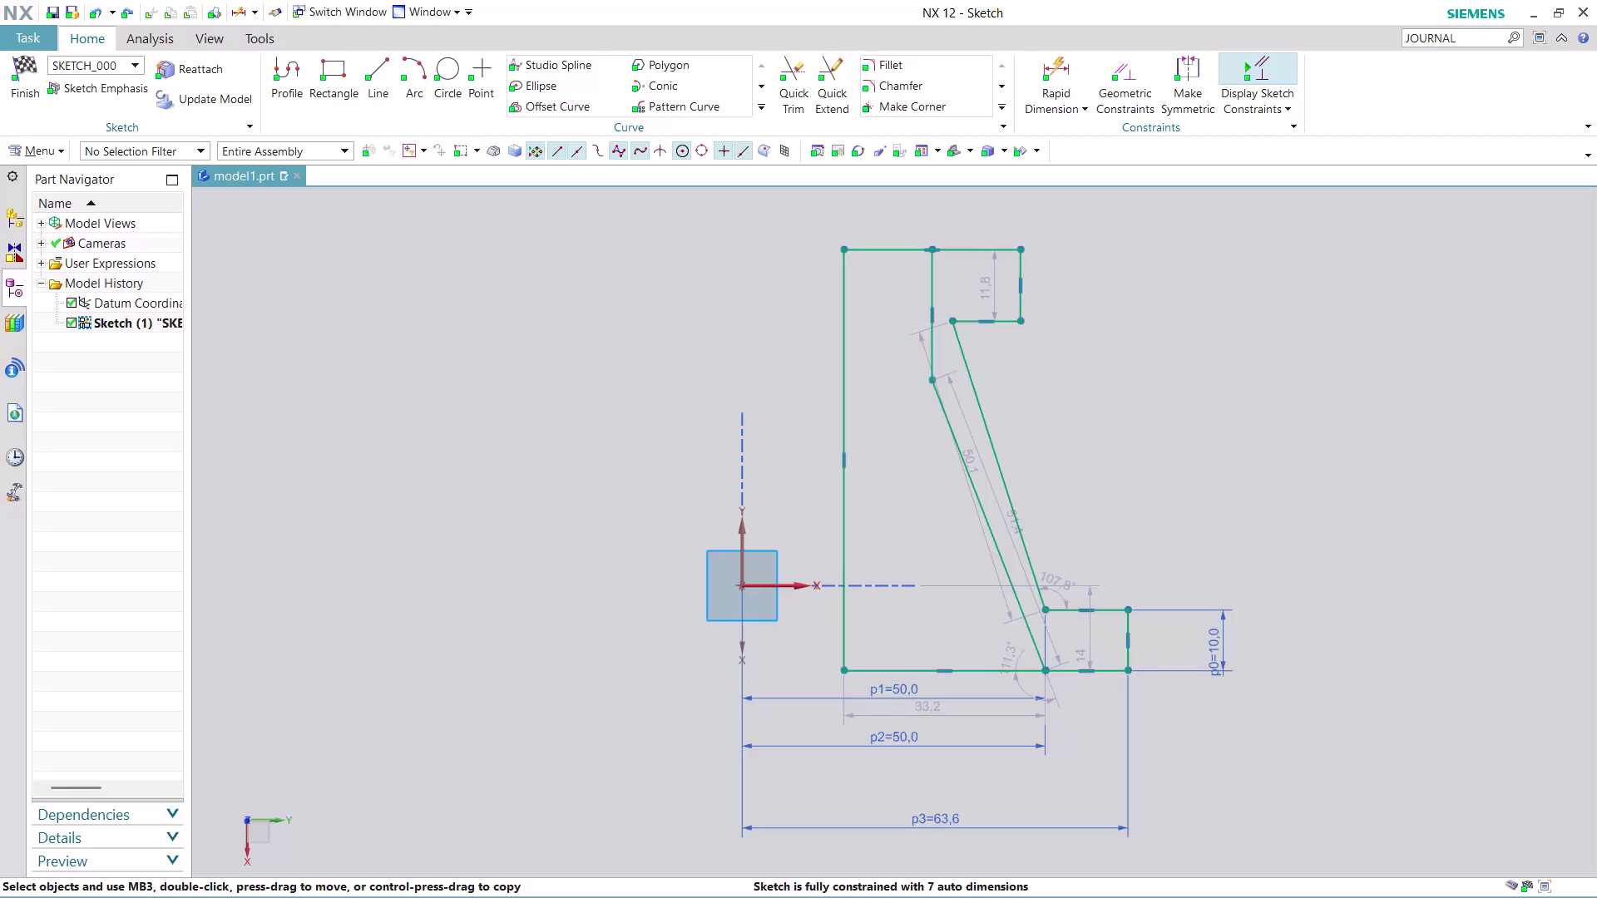
Box-select every profile curve and dimension, delete them, and dismiss the deletion warning.
drag(655, 245, 737, 328)
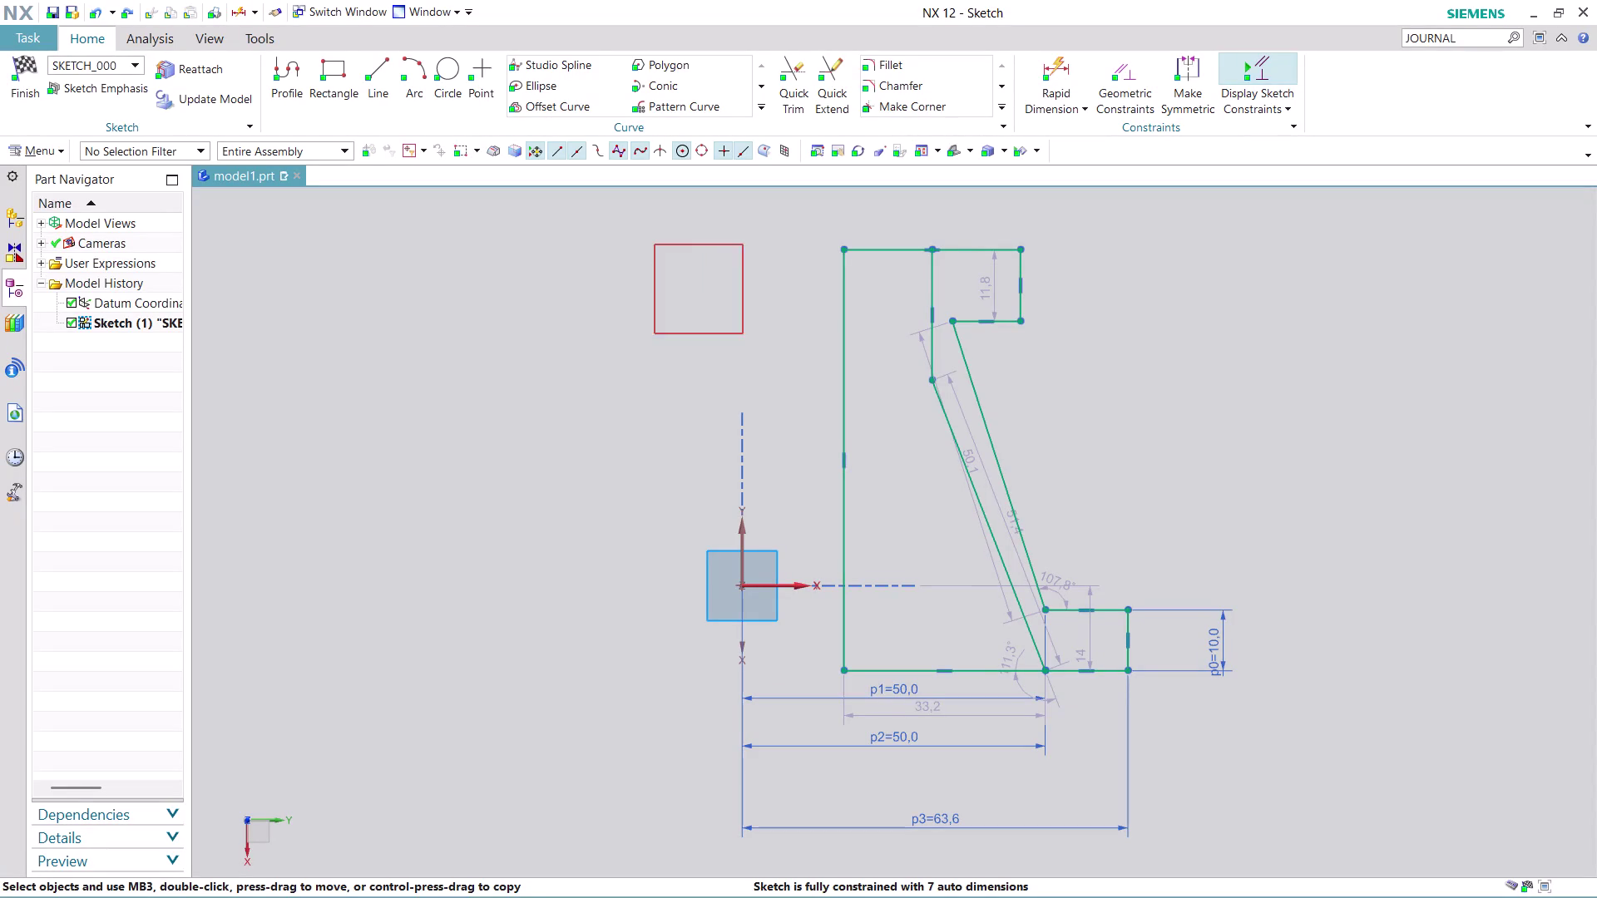
drag(737, 327, 1296, 897)
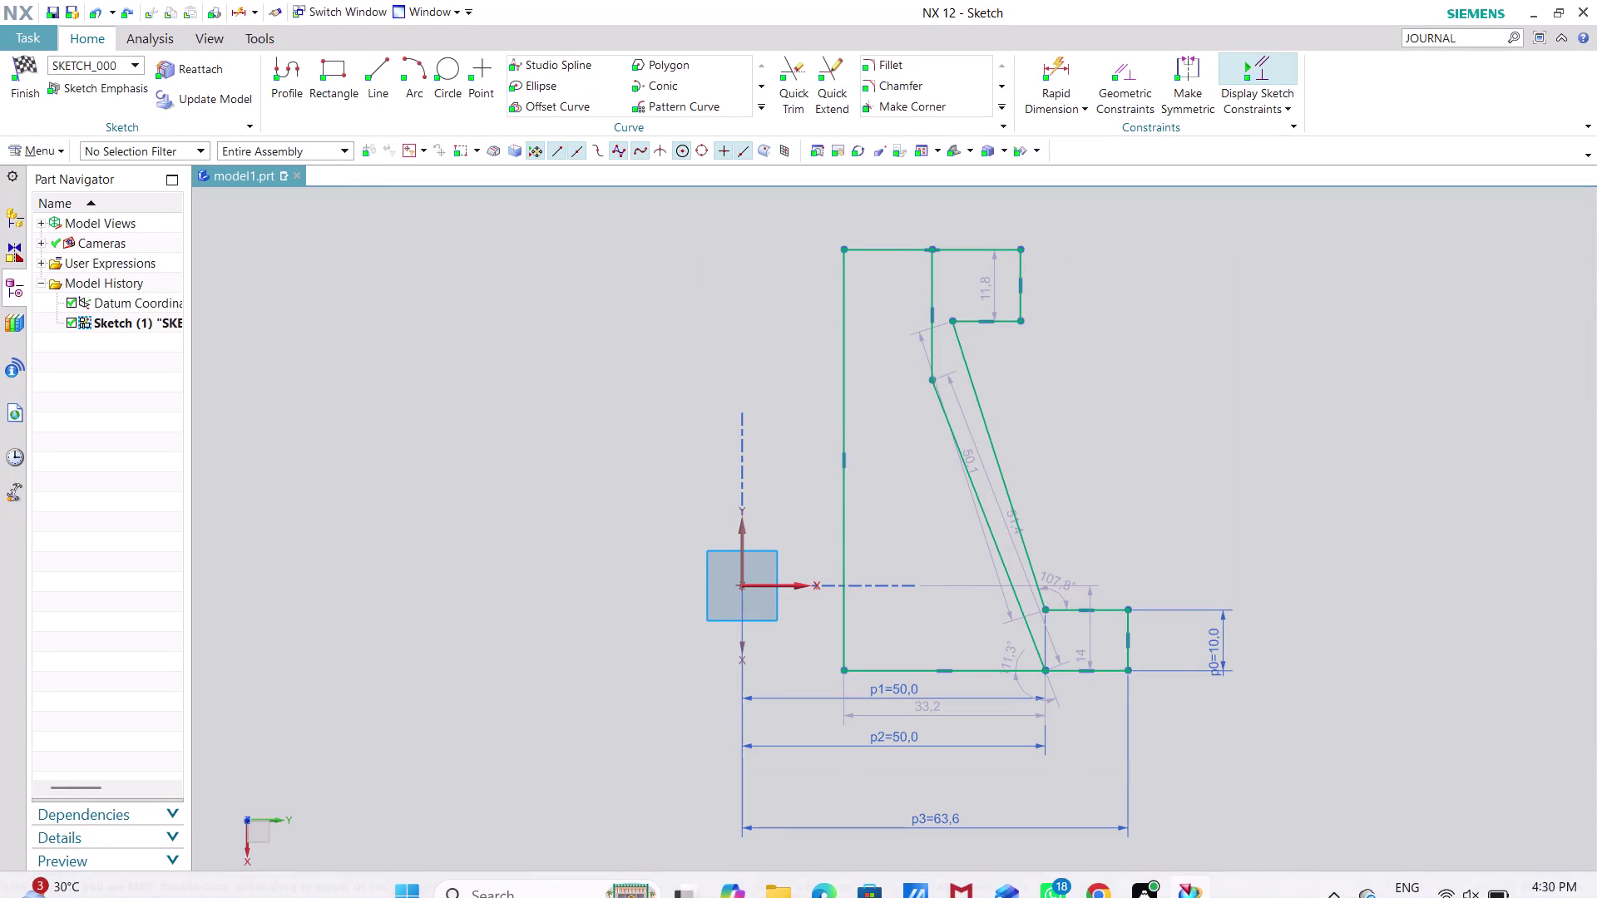
drag(614, 279, 1239, 891)
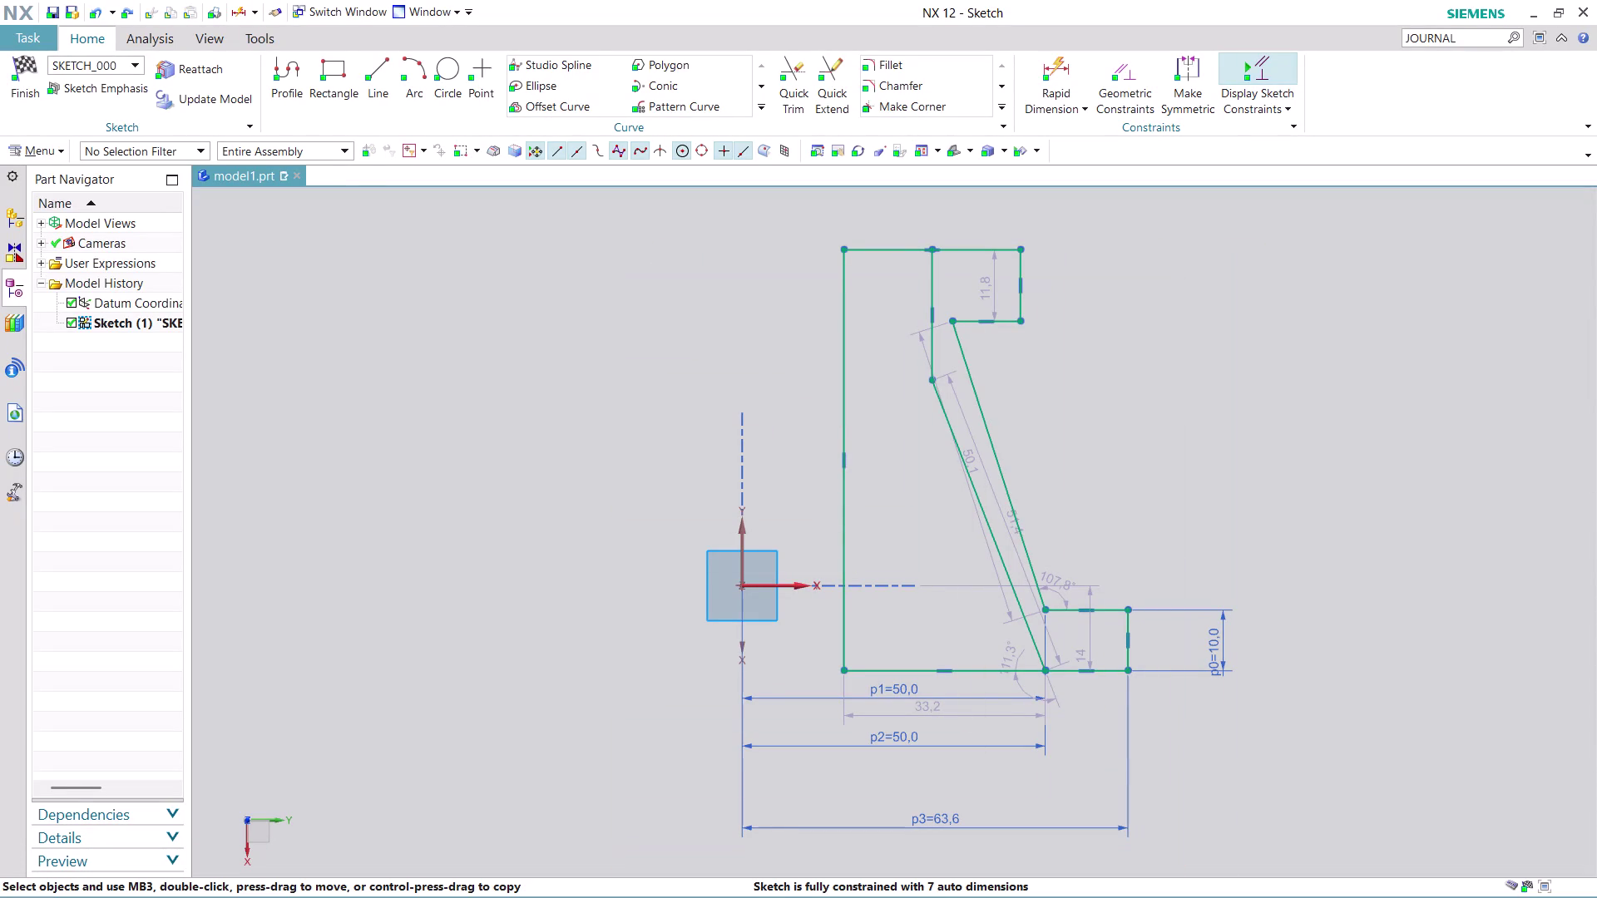
drag(1270, 245, 568, 868)
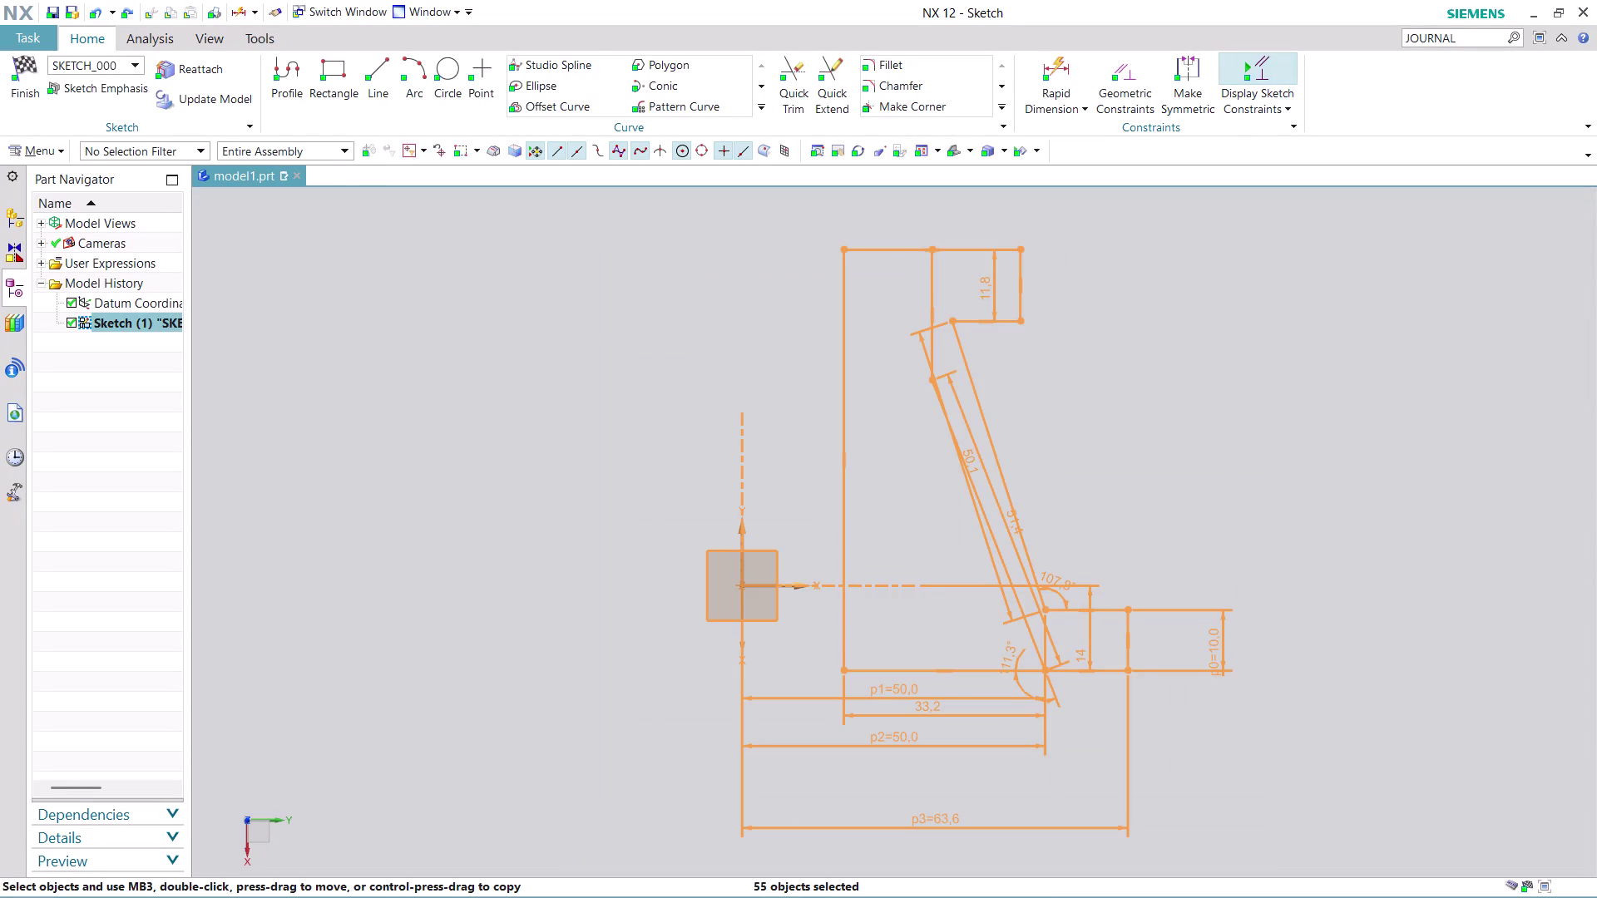
key(Delete)
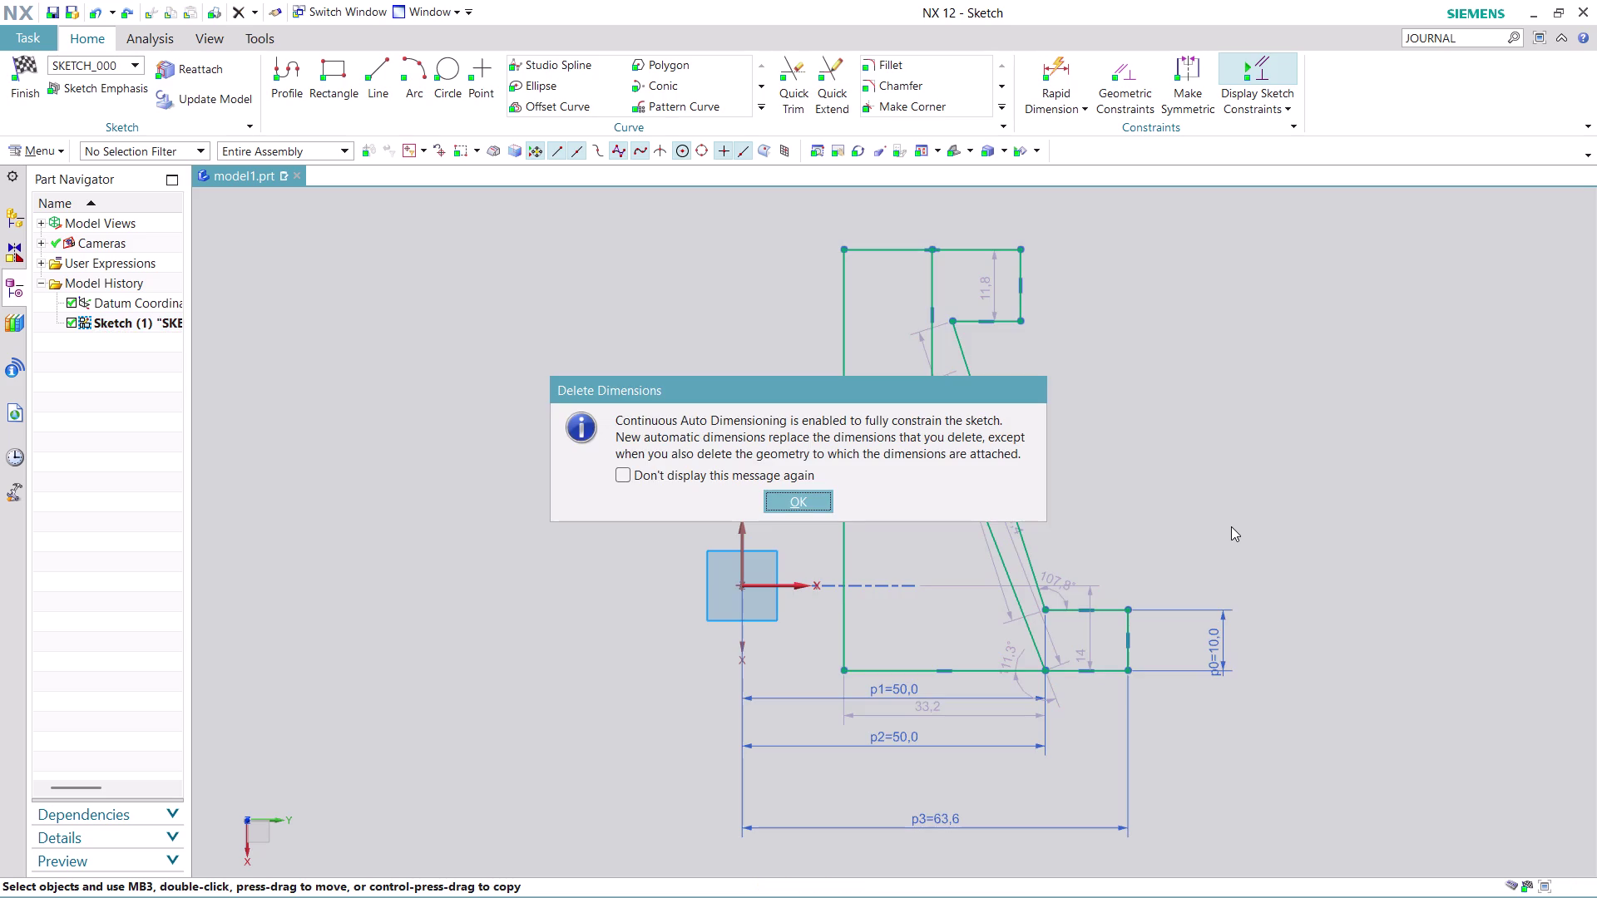
key(Escape)
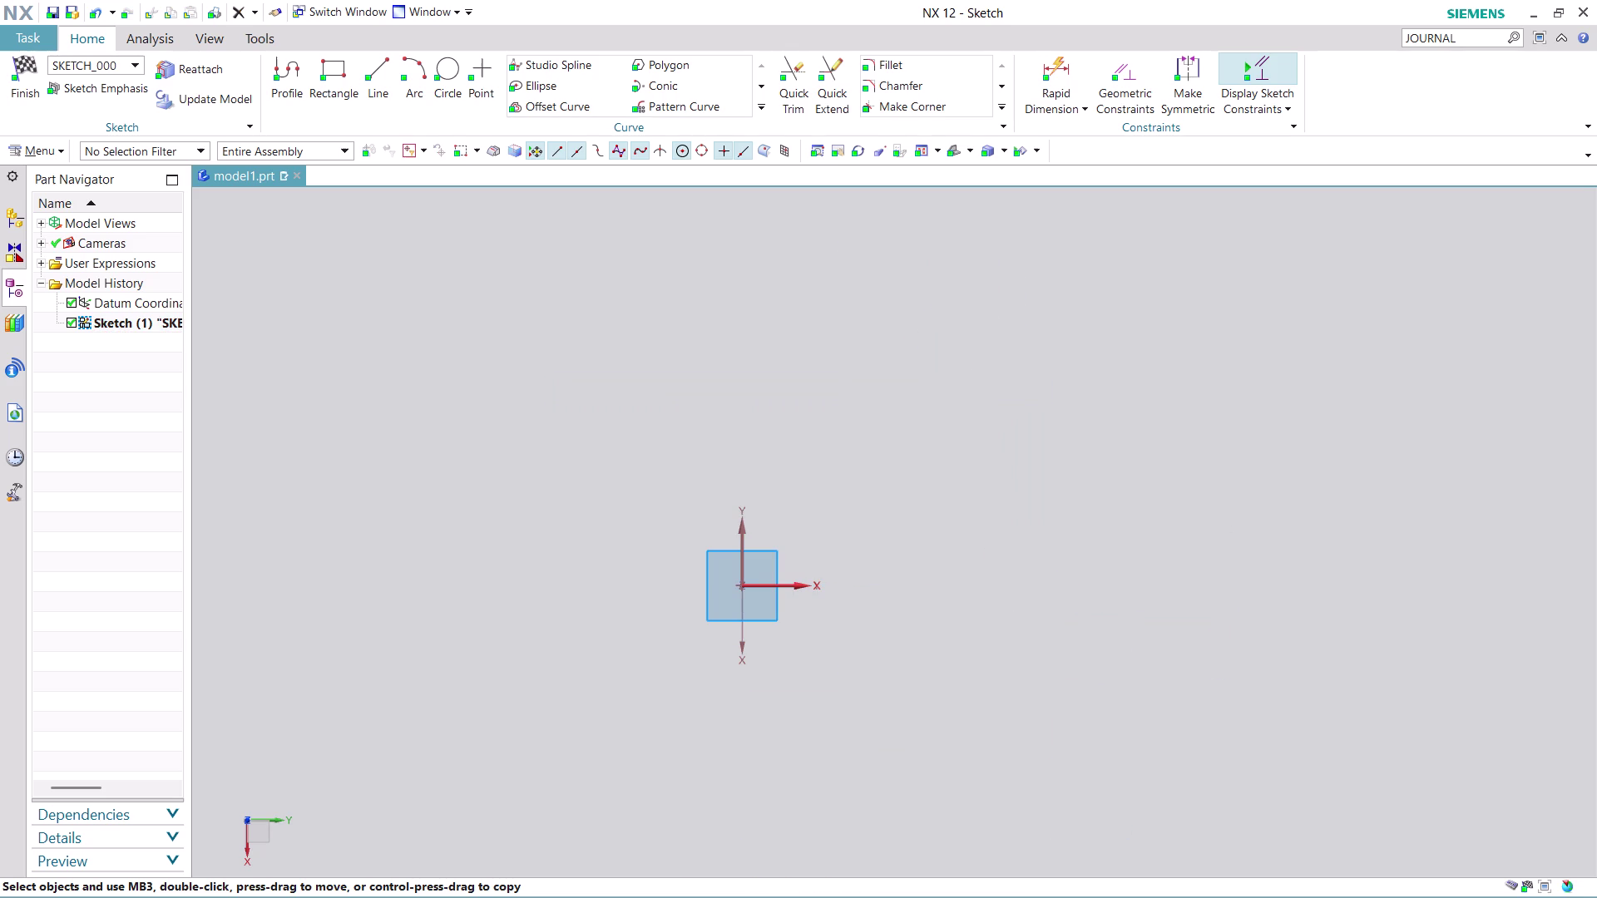
key(Escape)
scroll(down, 3)
Activate the Profile line tool from the Curve group.
scroll(up, 3)
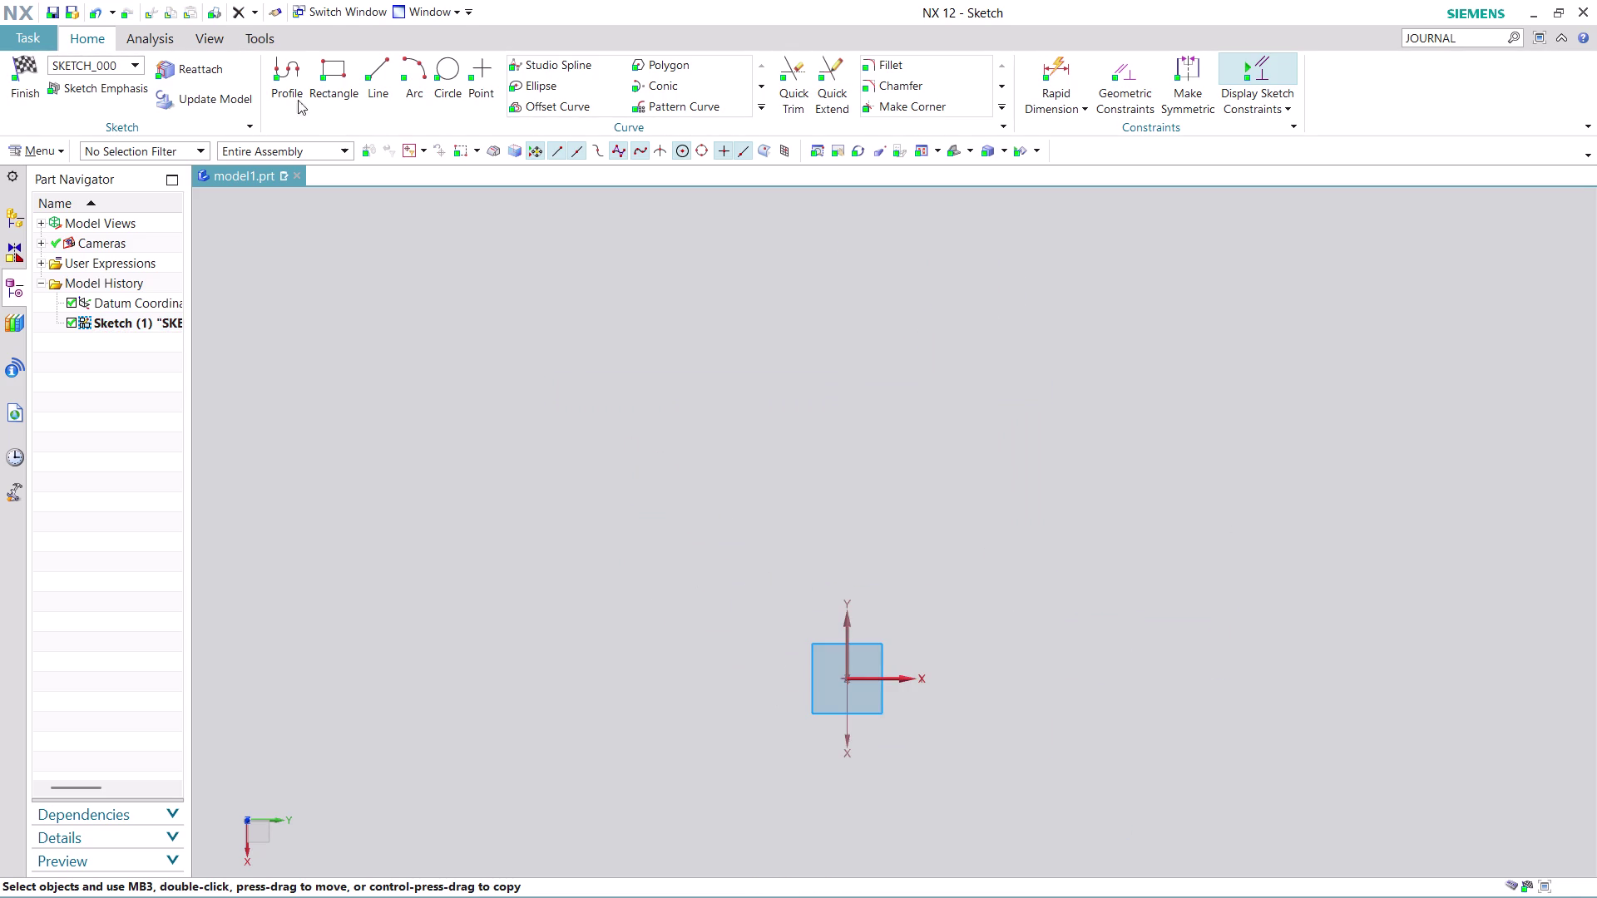
click(279, 82)
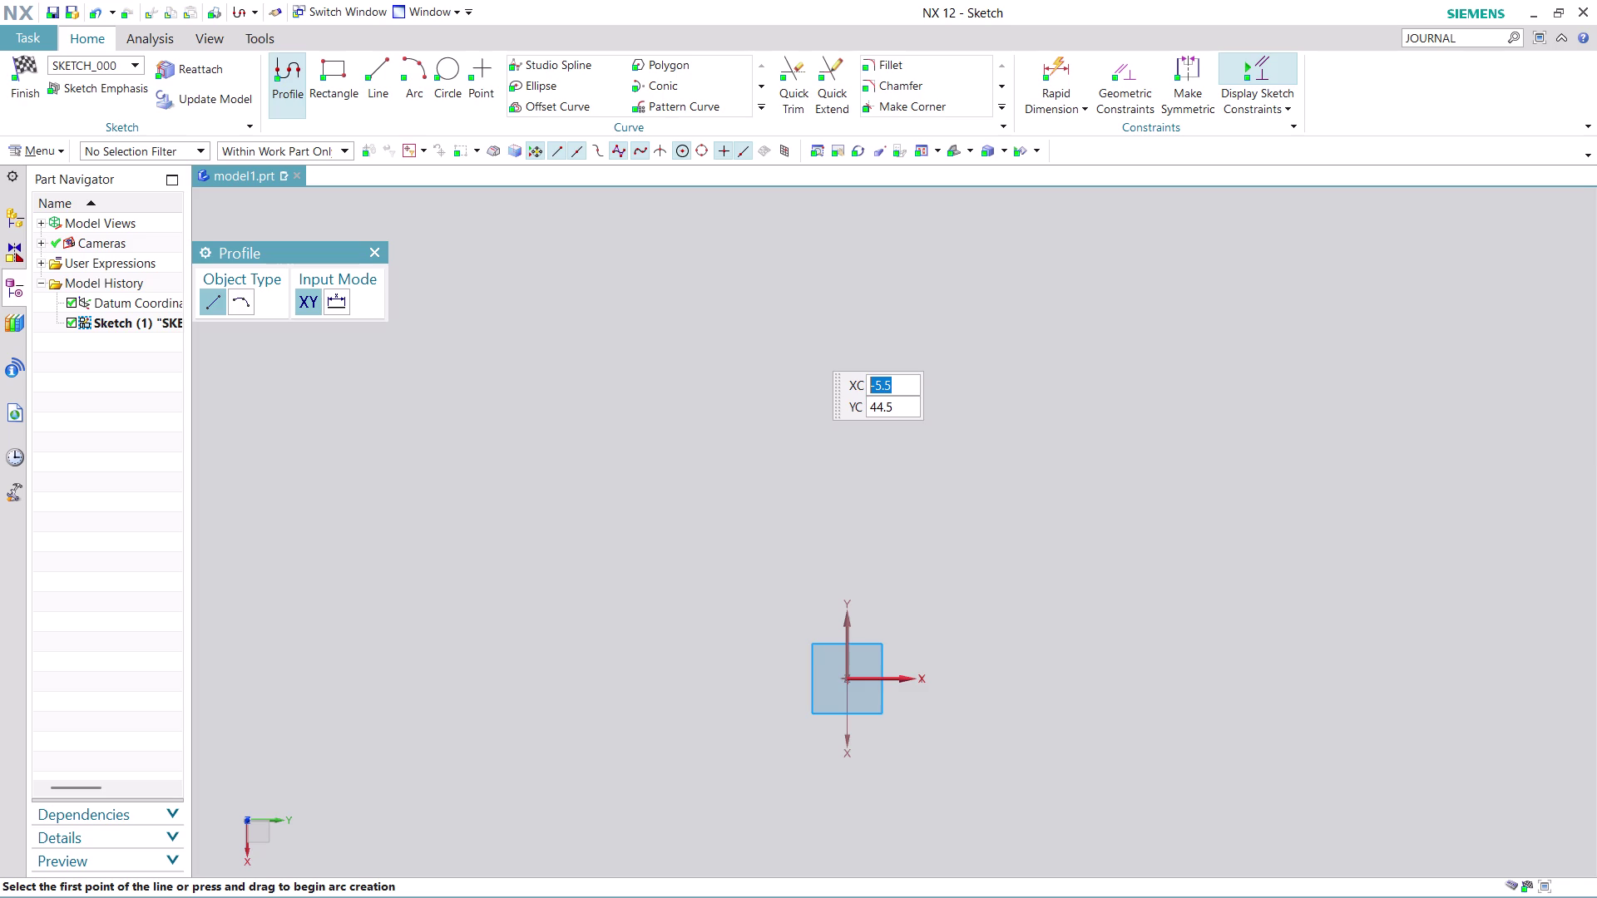
Draw the 10.5 top line, 13 drop, 5.2 leftward line and 26 slanted wall.
click(875, 353)
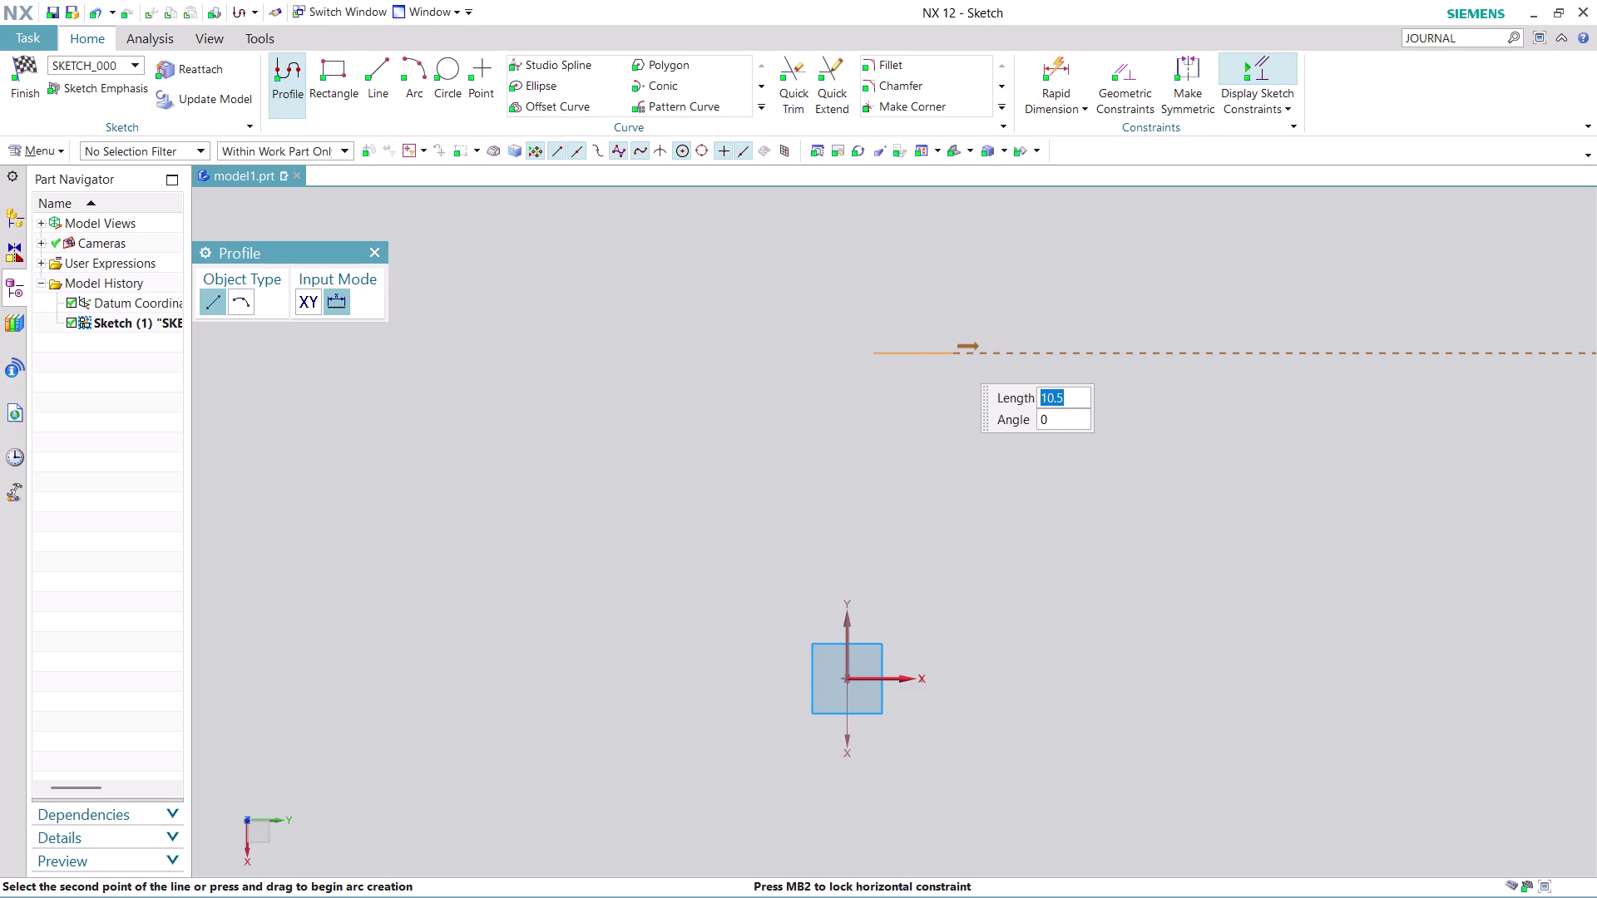
click(953, 356)
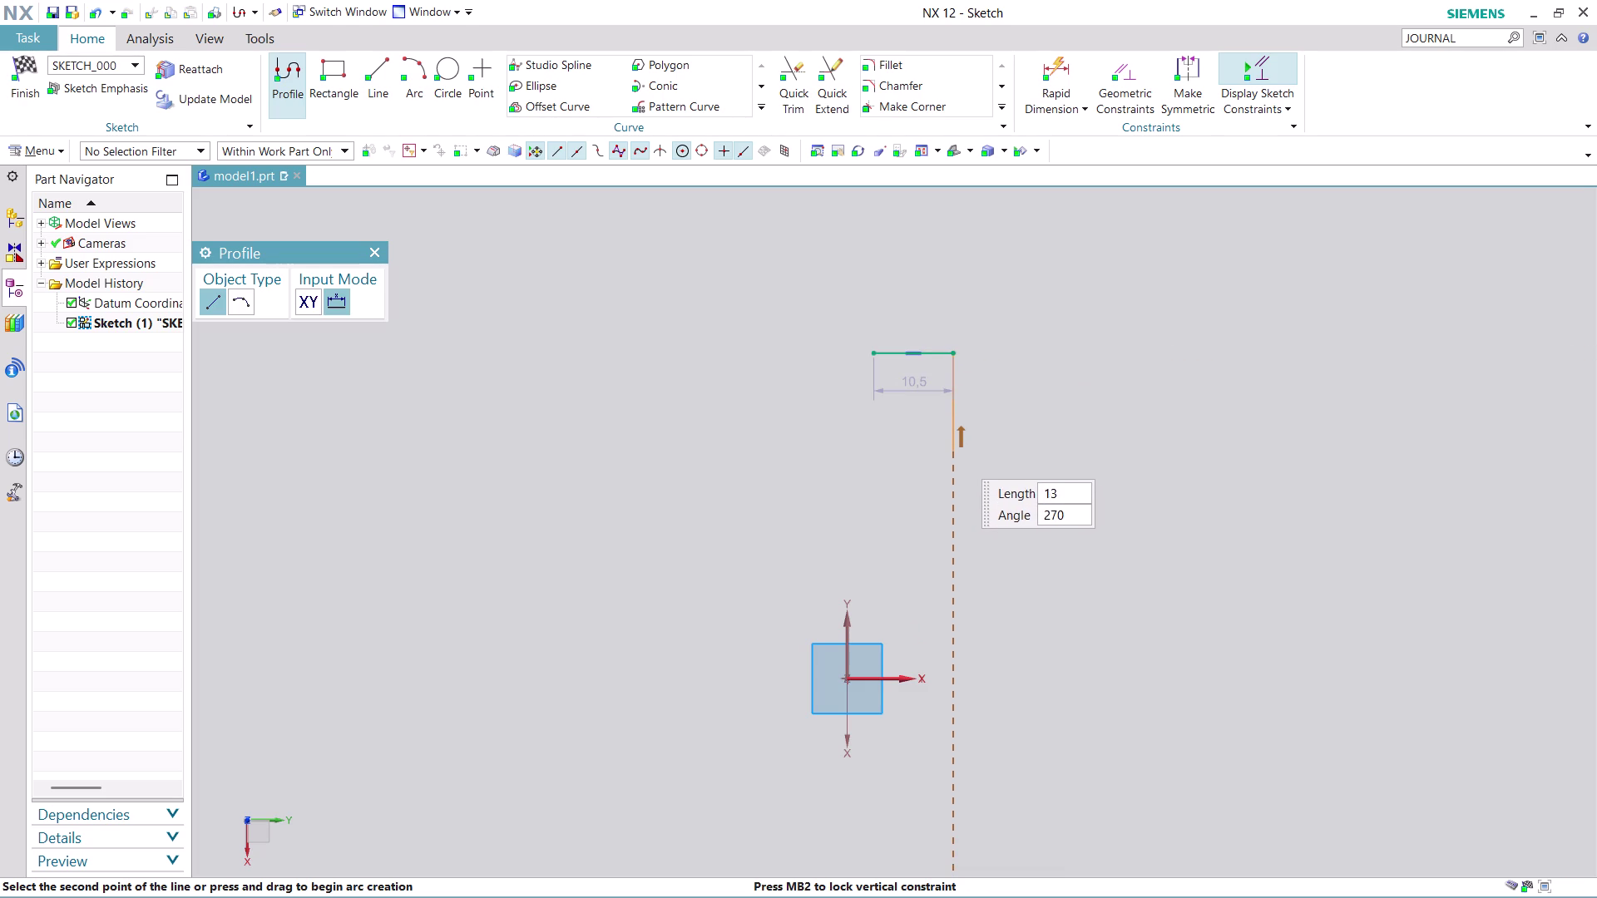
click(954, 452)
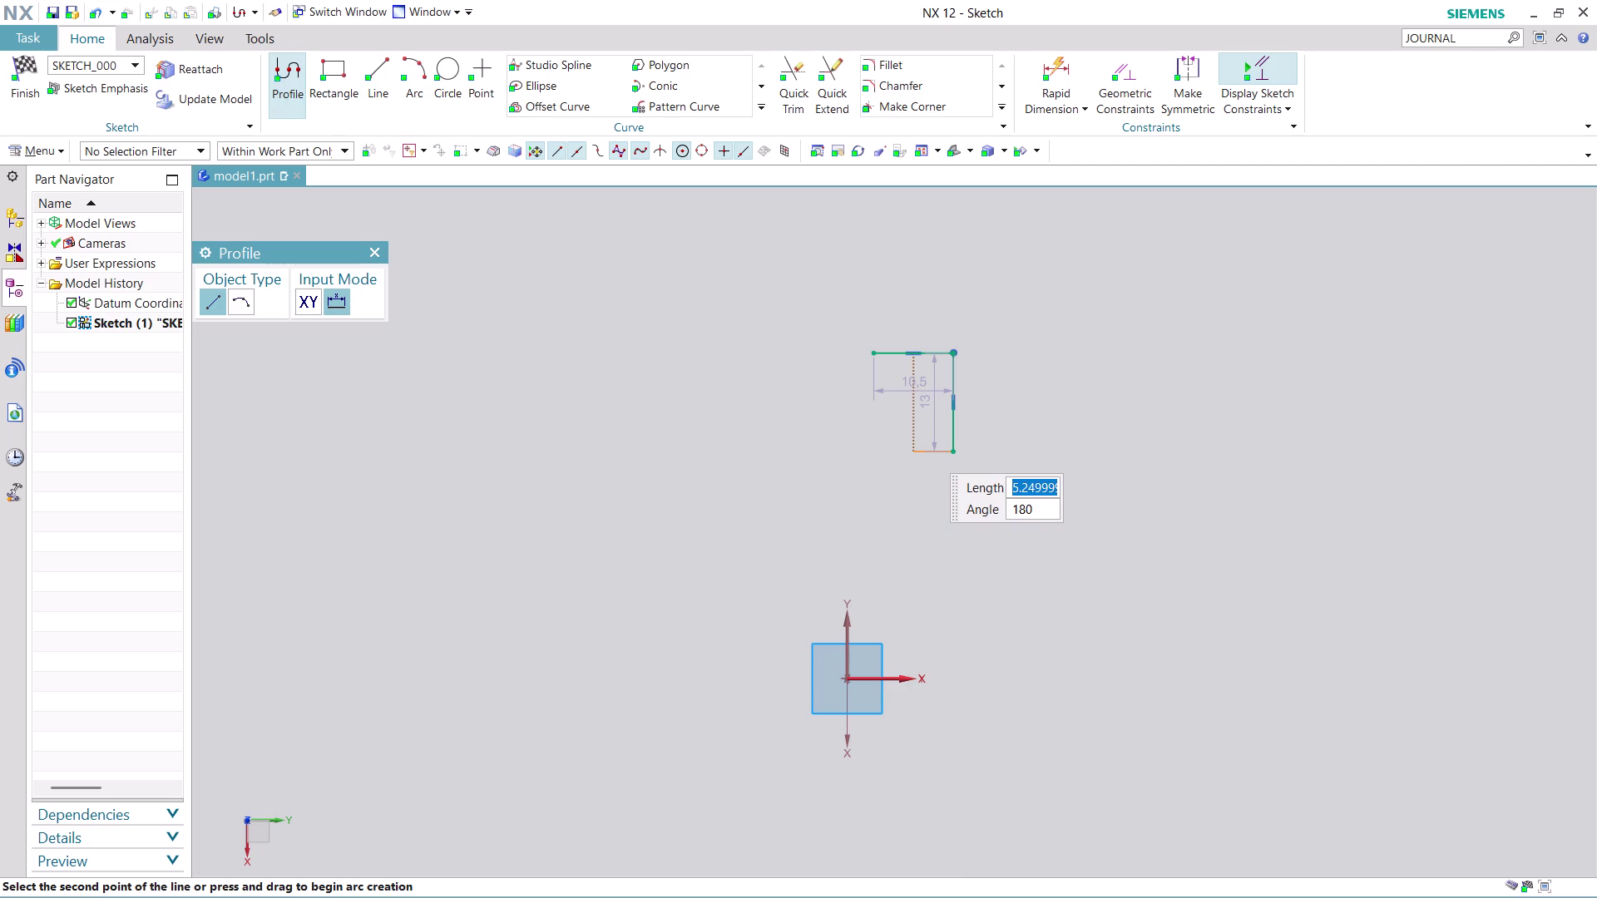
click(922, 446)
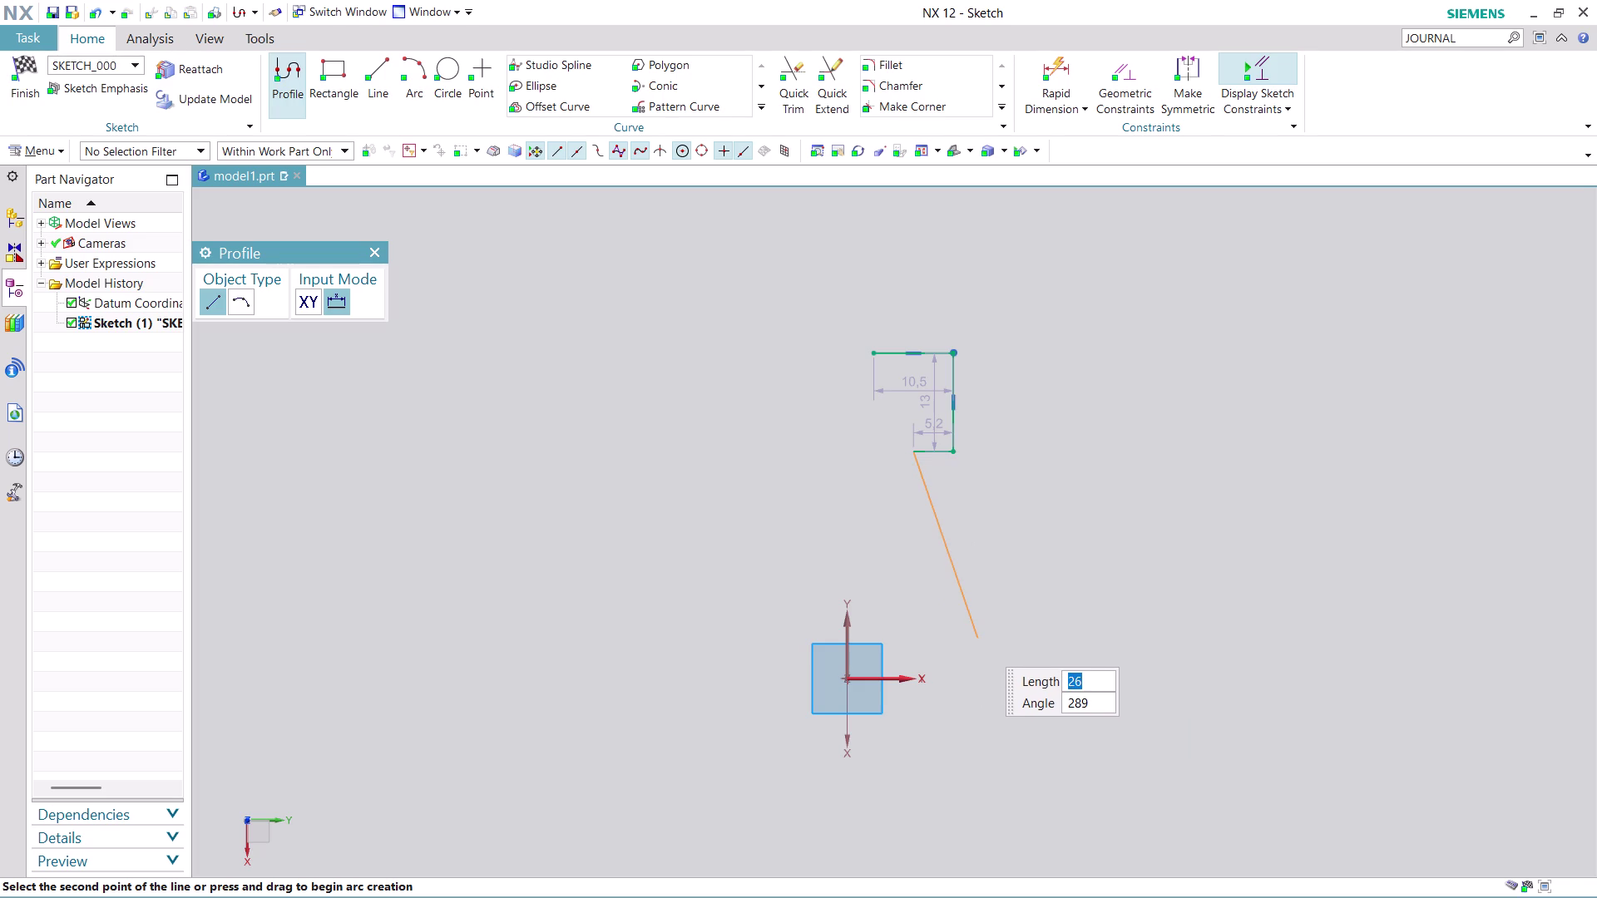
click(978, 640)
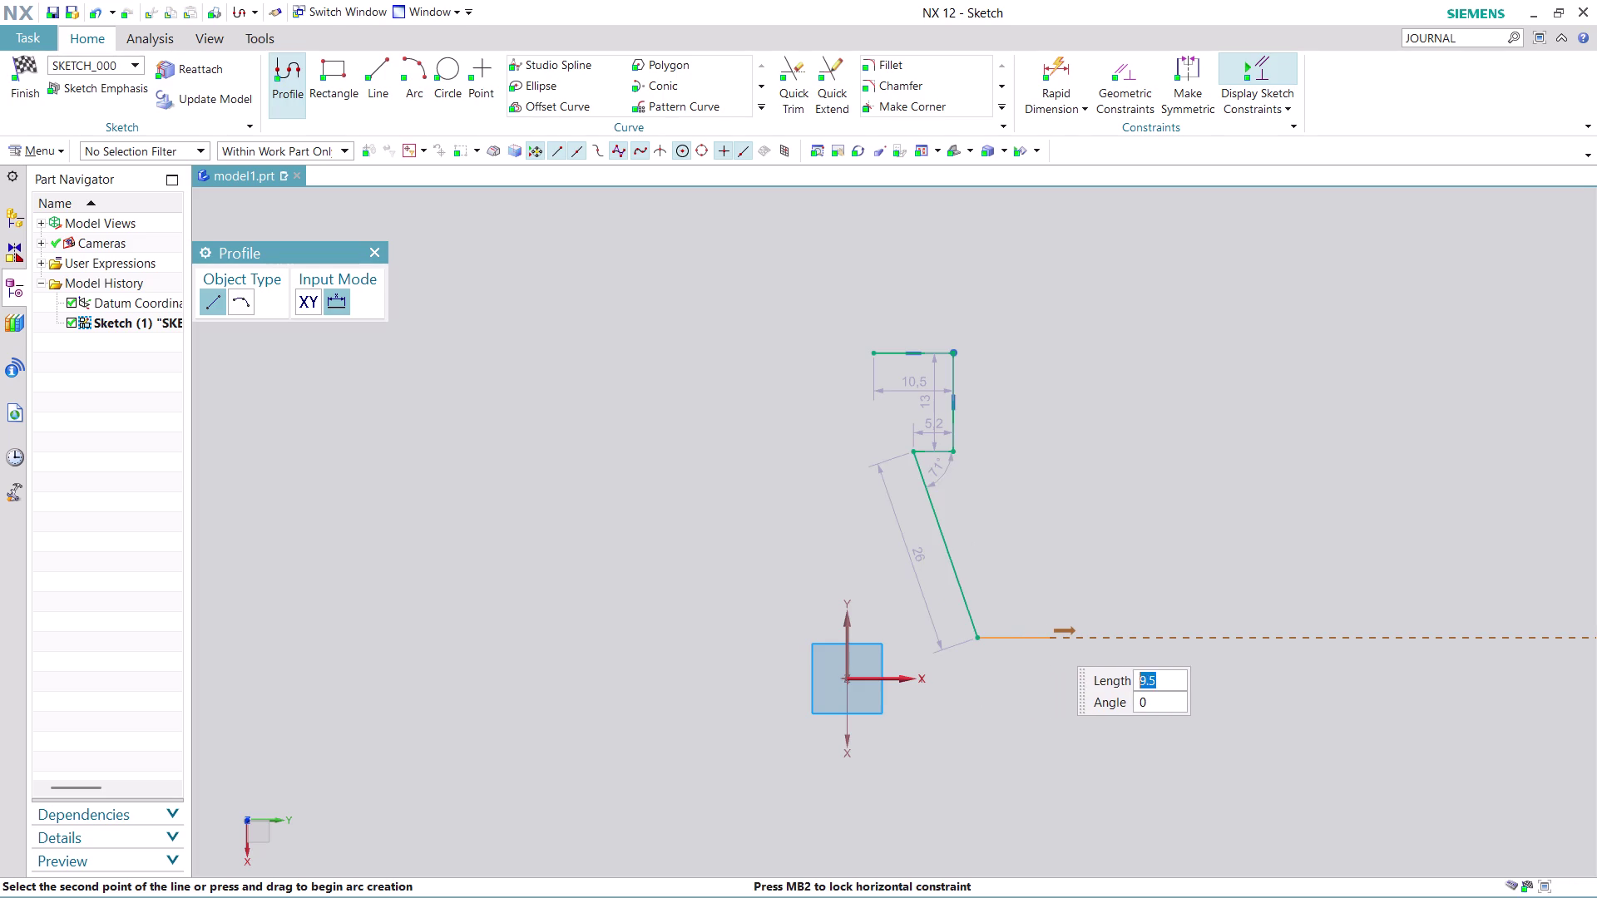
Add the lower step lines: 7 right, short down, back left, up, then left.
click(1030, 640)
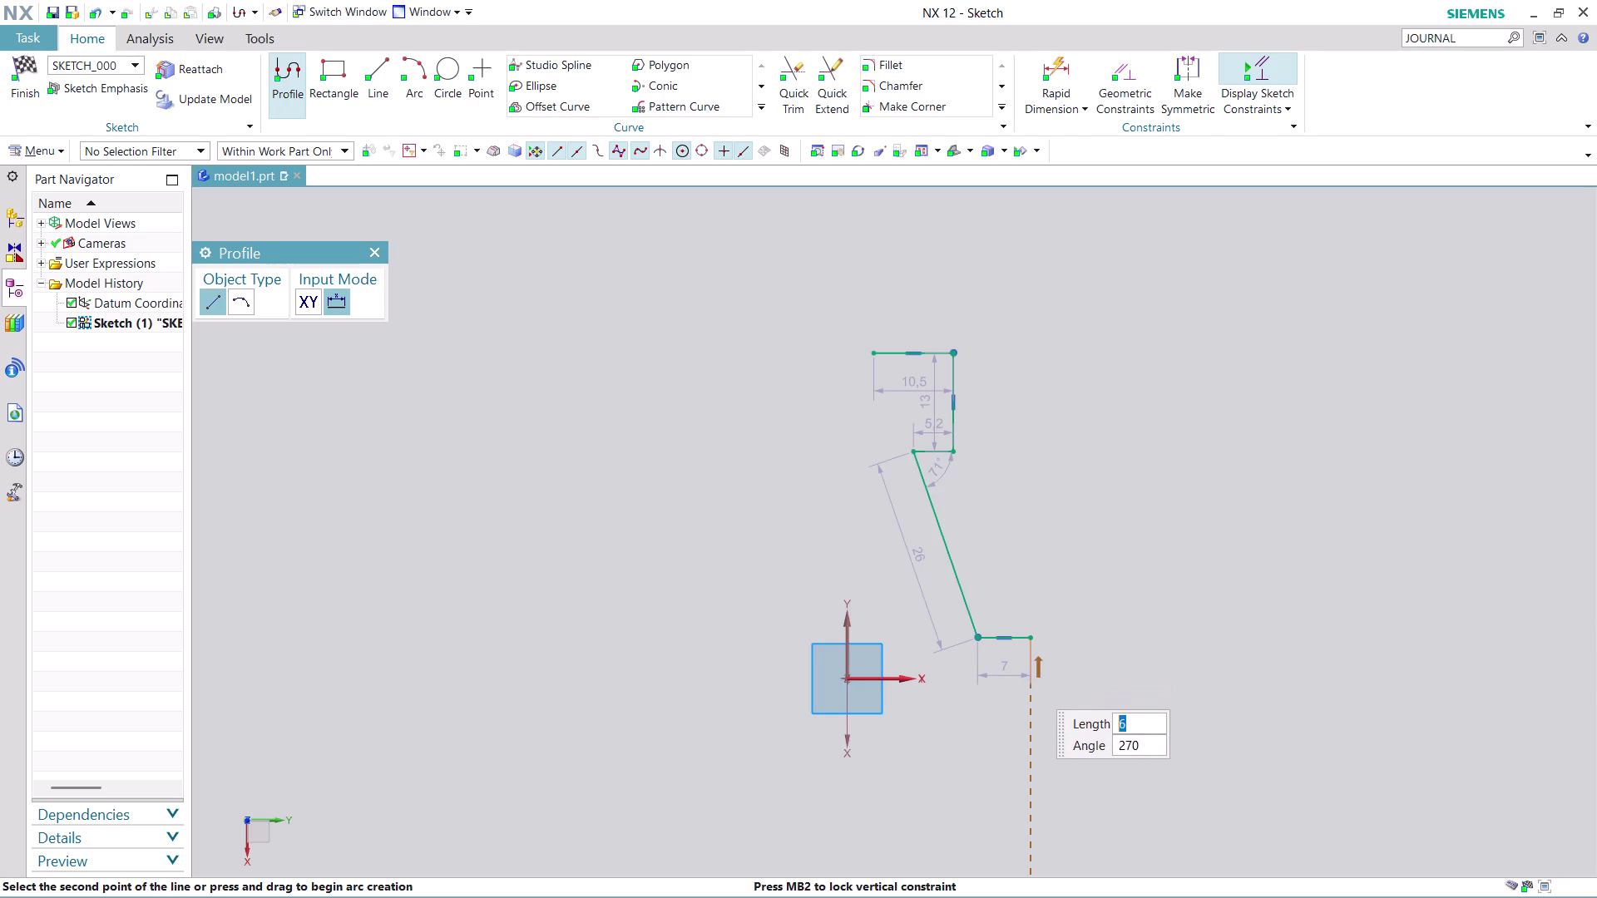
click(1029, 682)
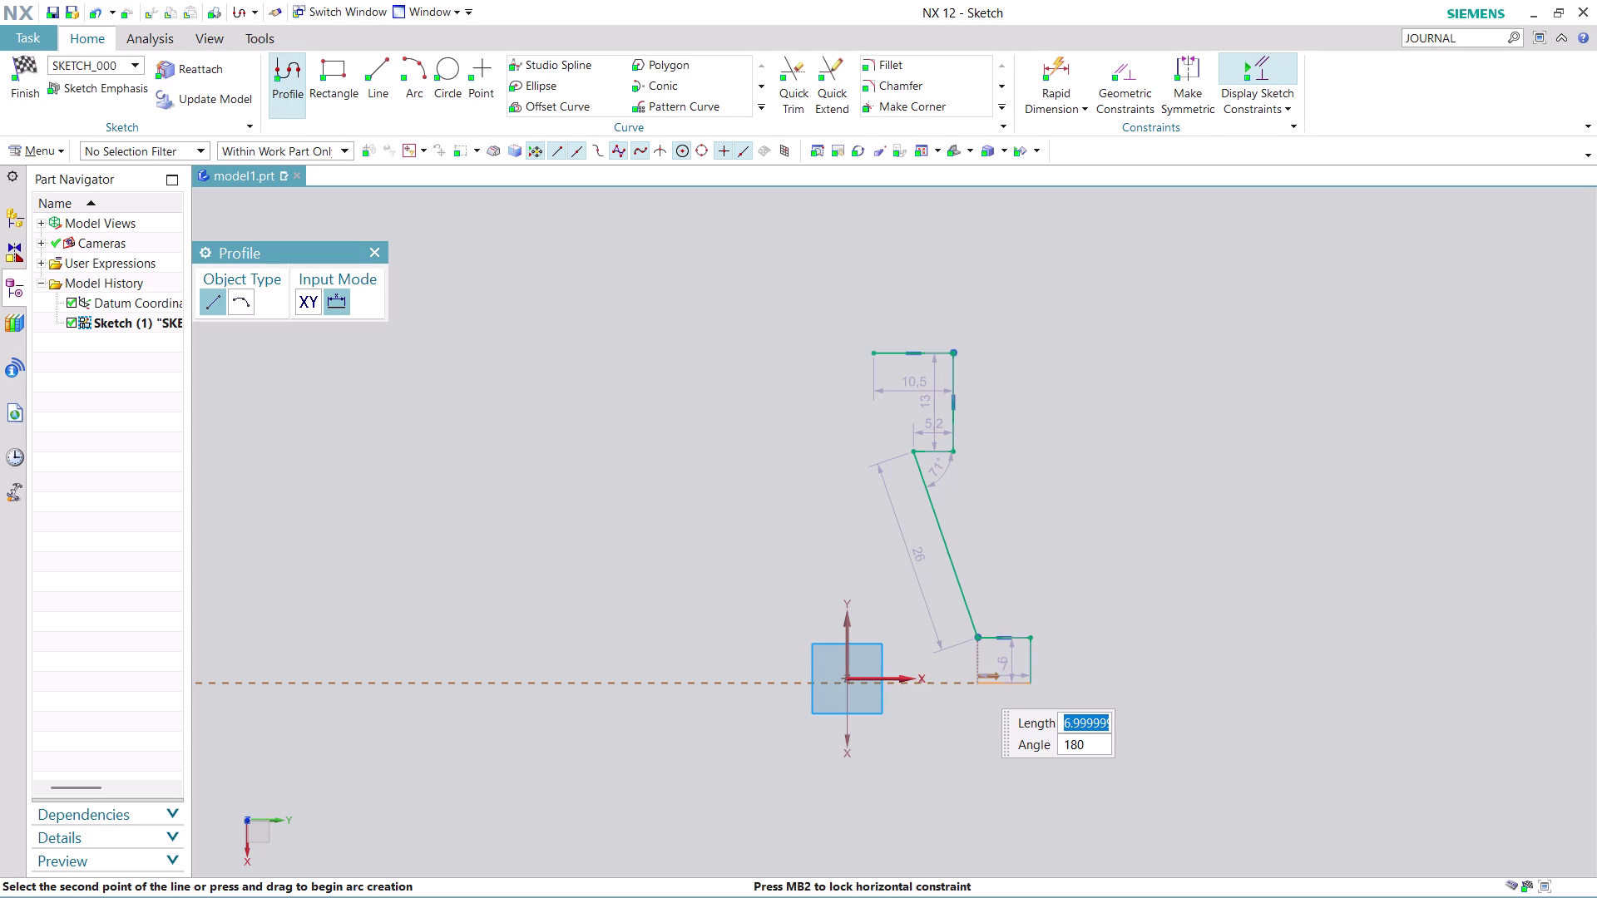
click(974, 681)
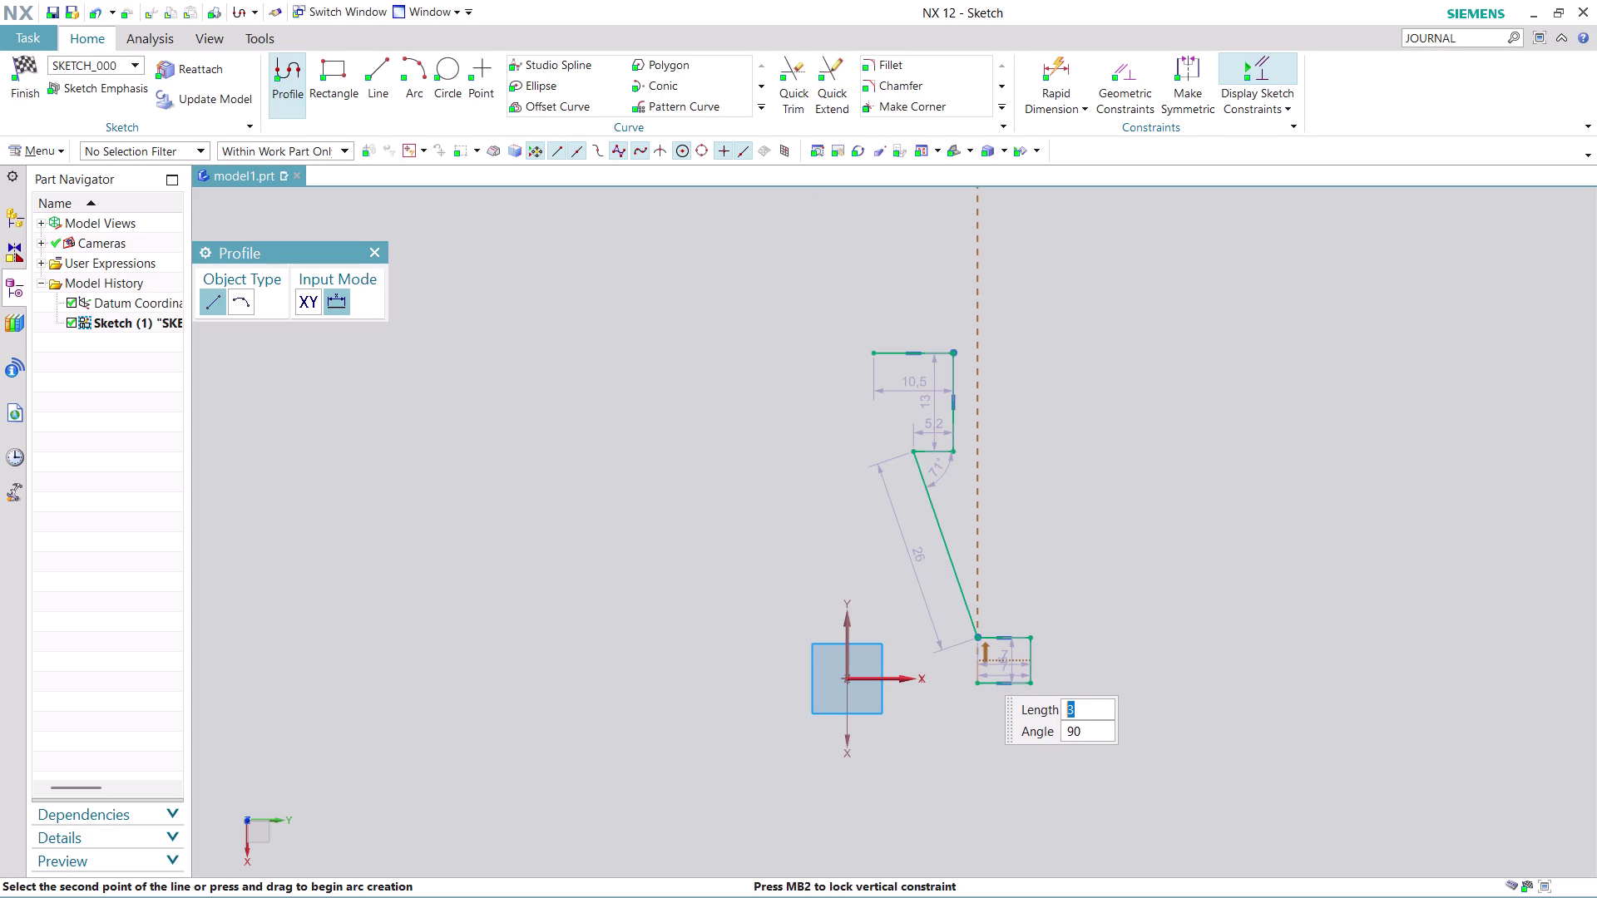
click(978, 668)
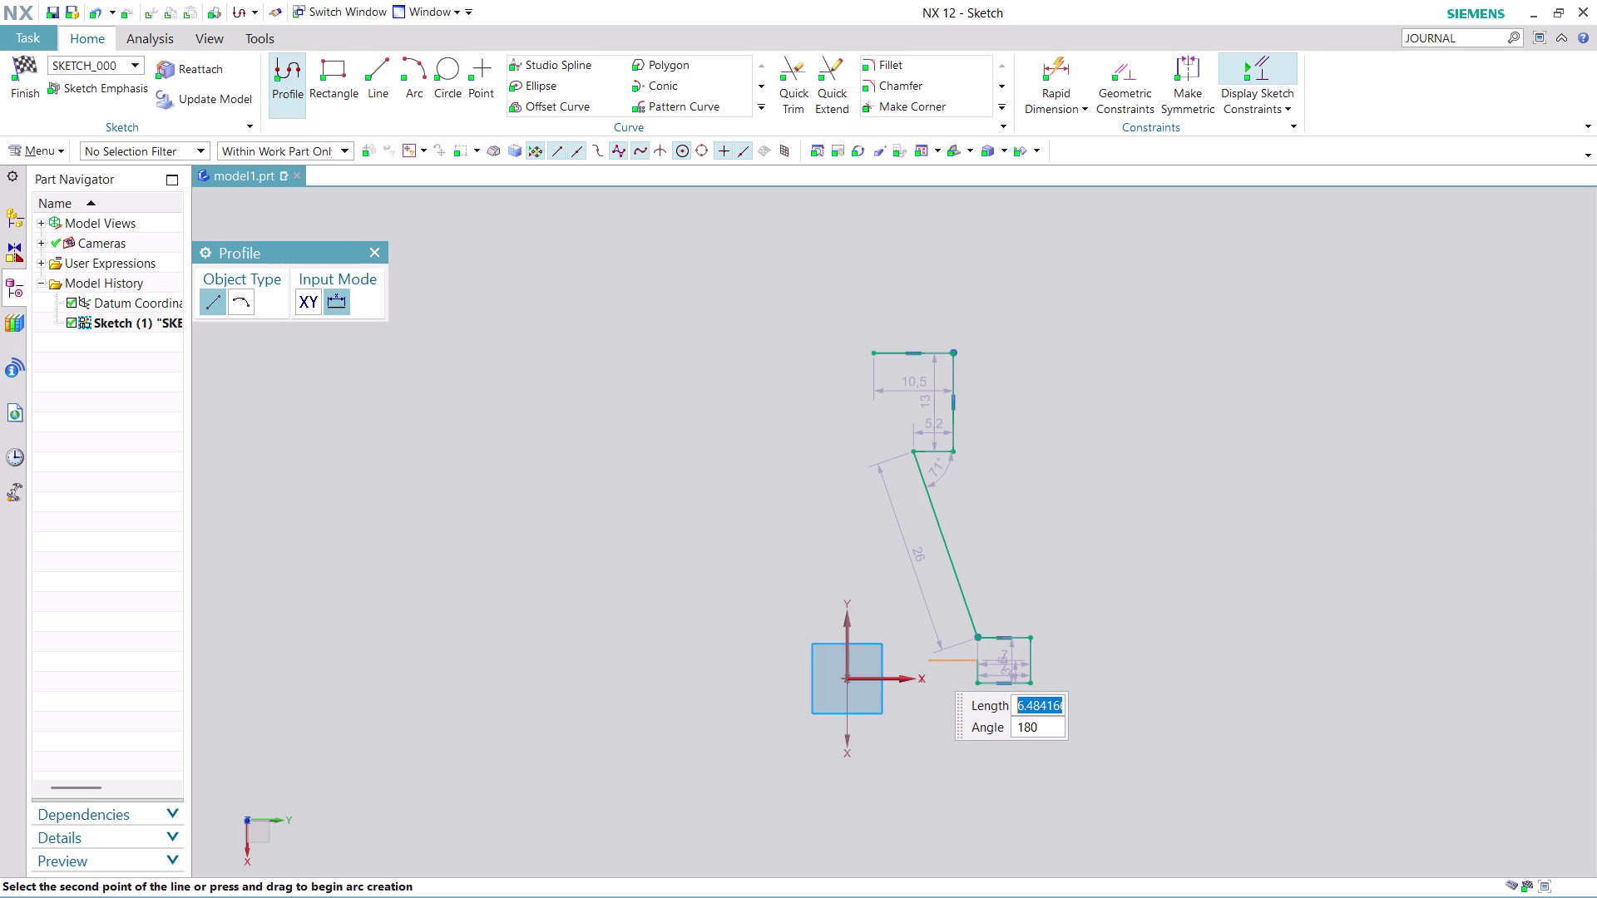
click(927, 664)
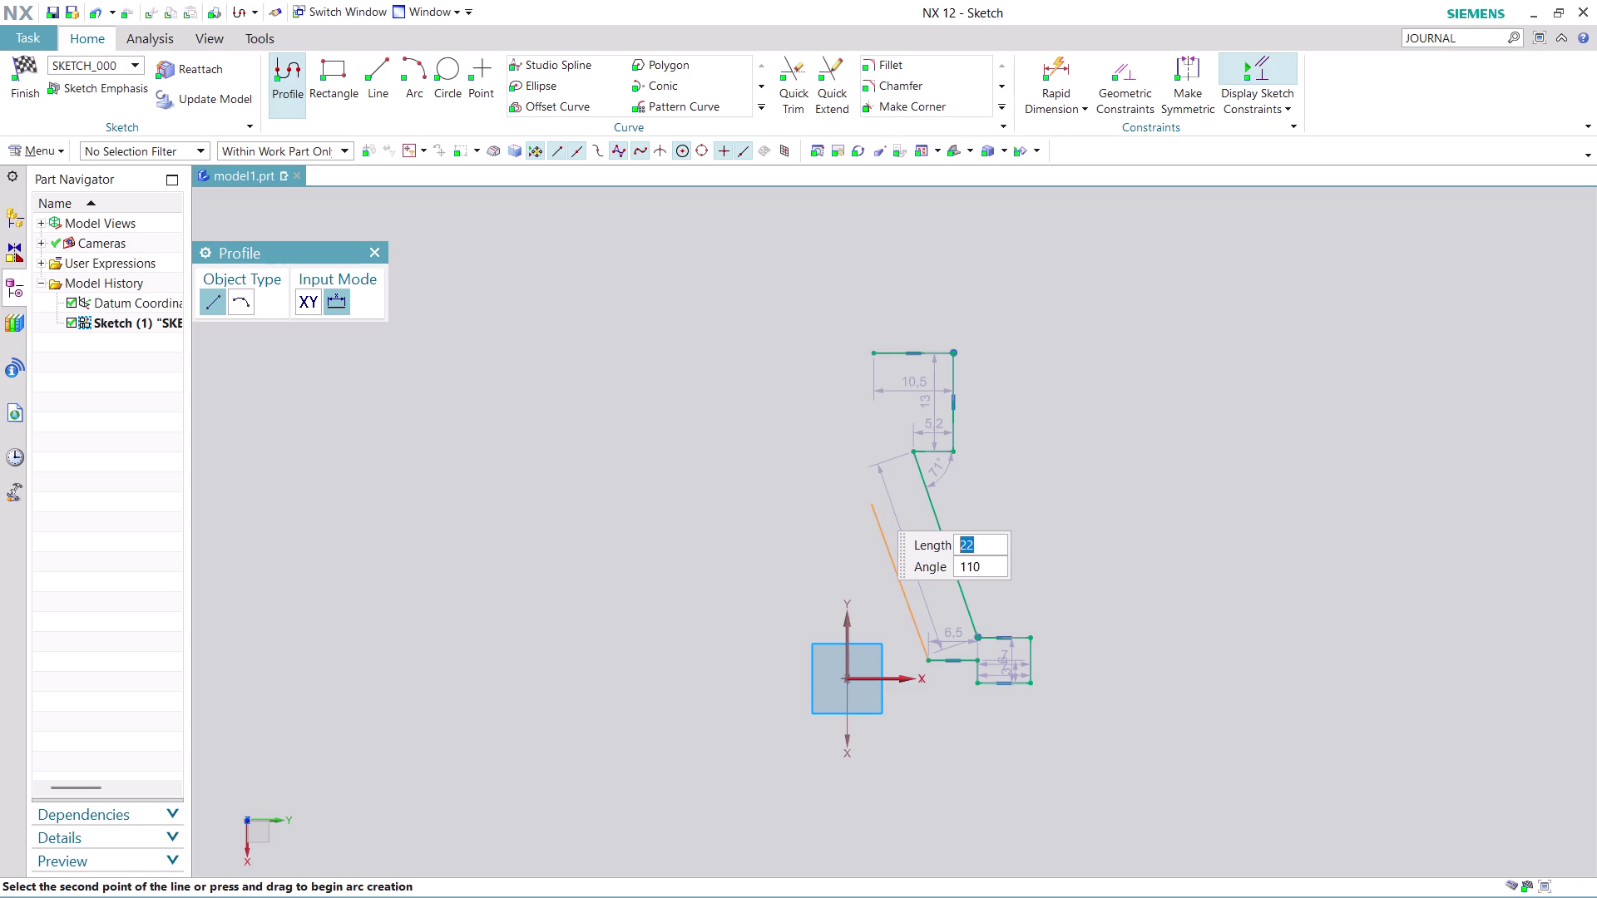
Add the 22-long inner line at 110° and vertical top line, then exit Profile.
click(870, 503)
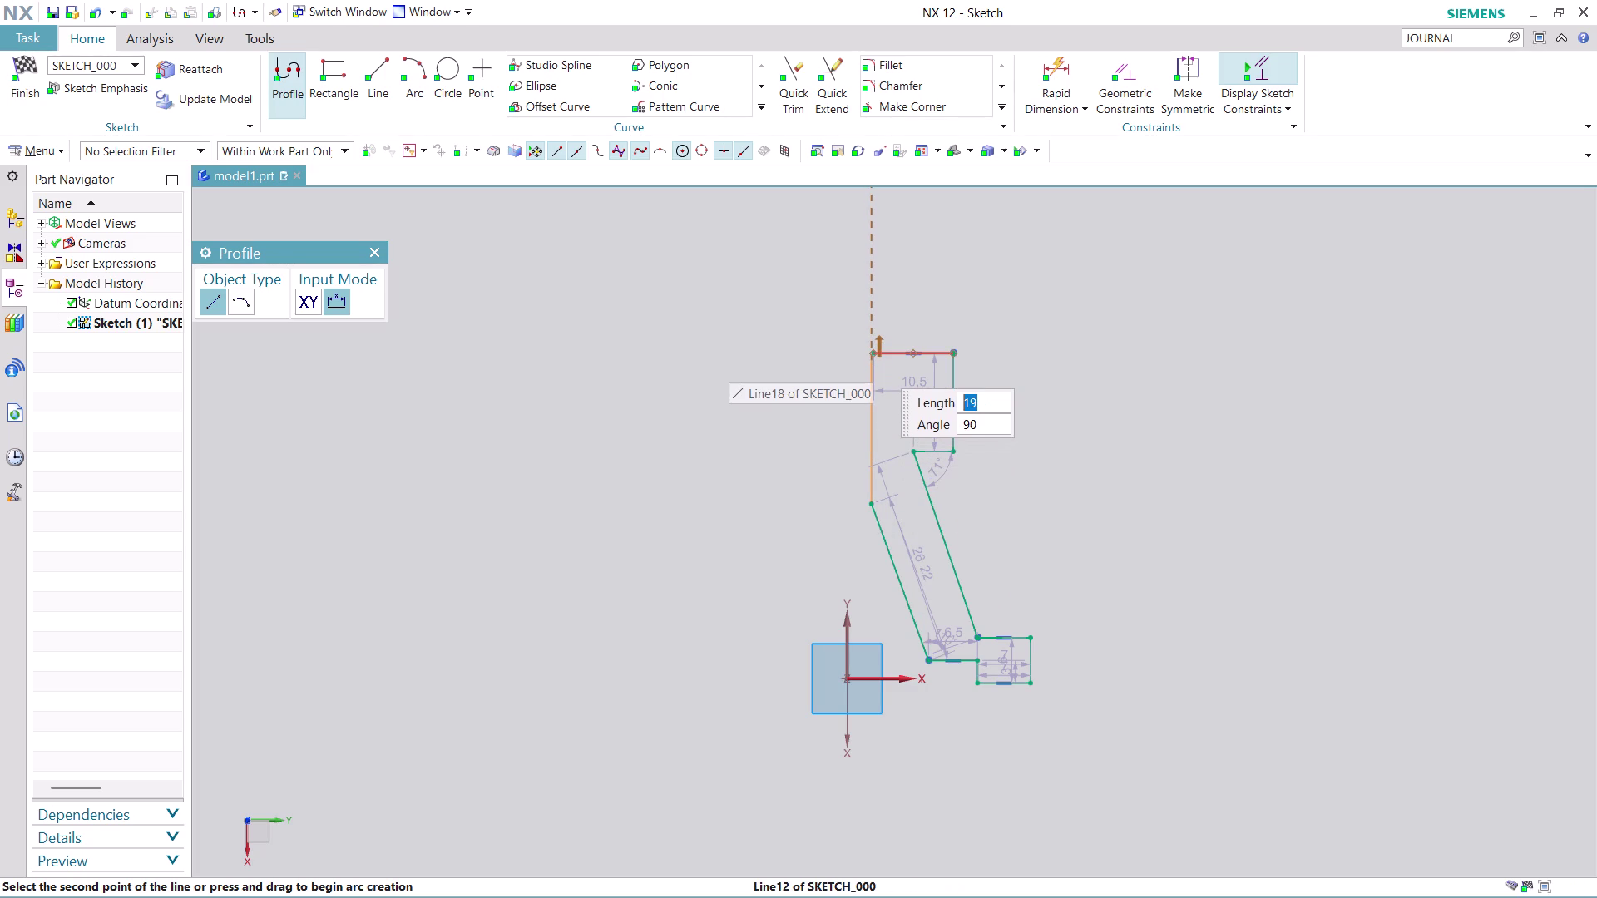
click(874, 361)
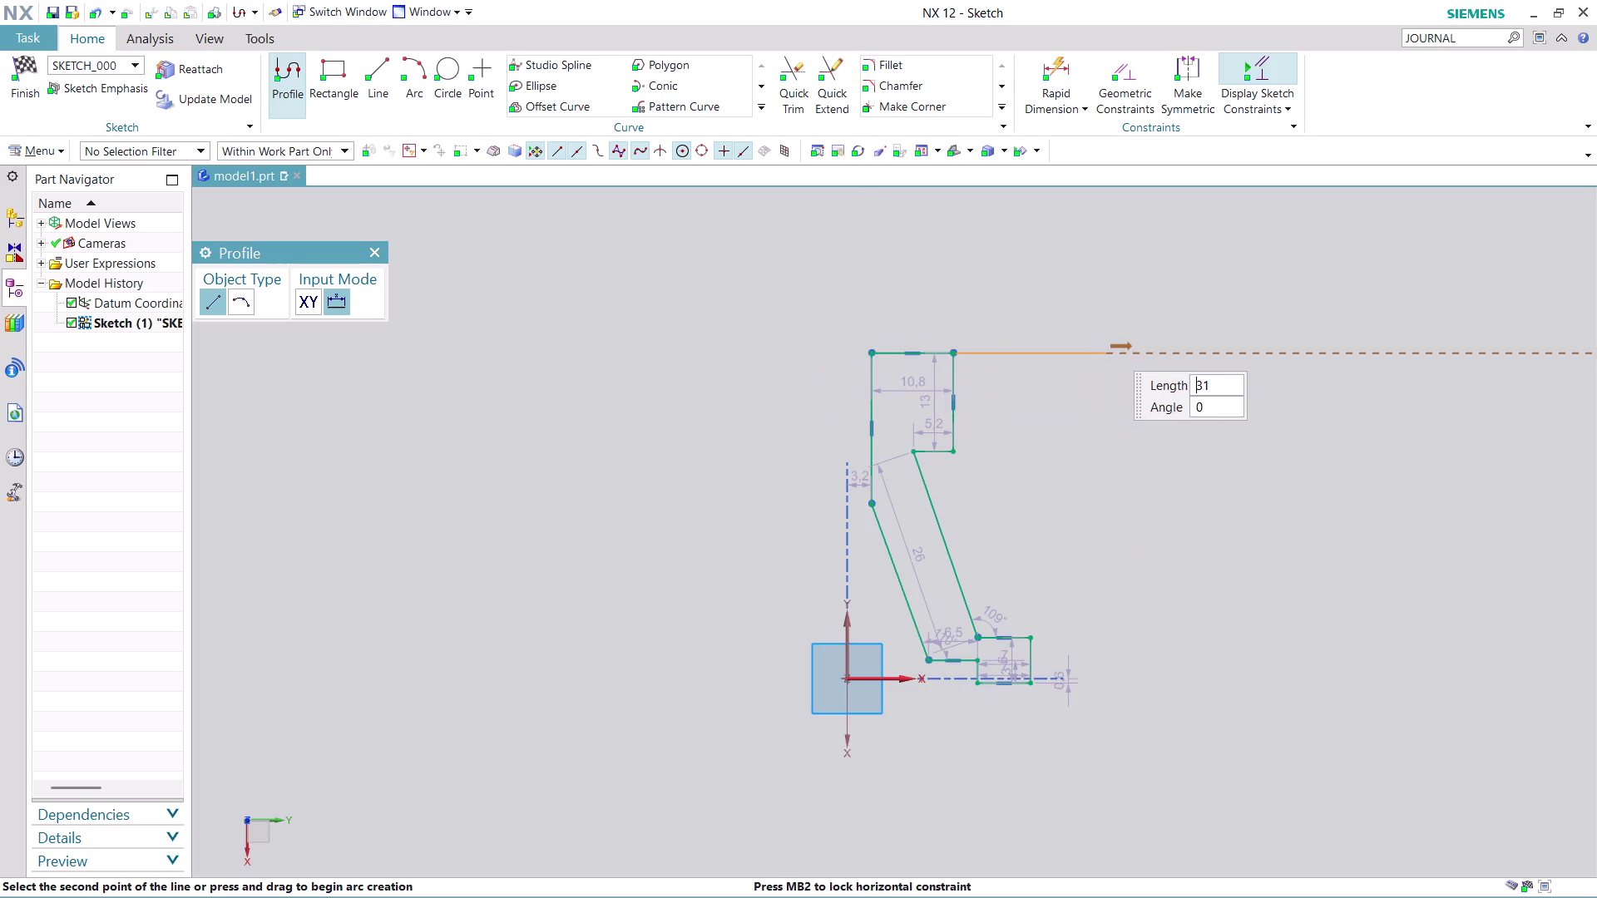
key(Escape)
key(Escape)
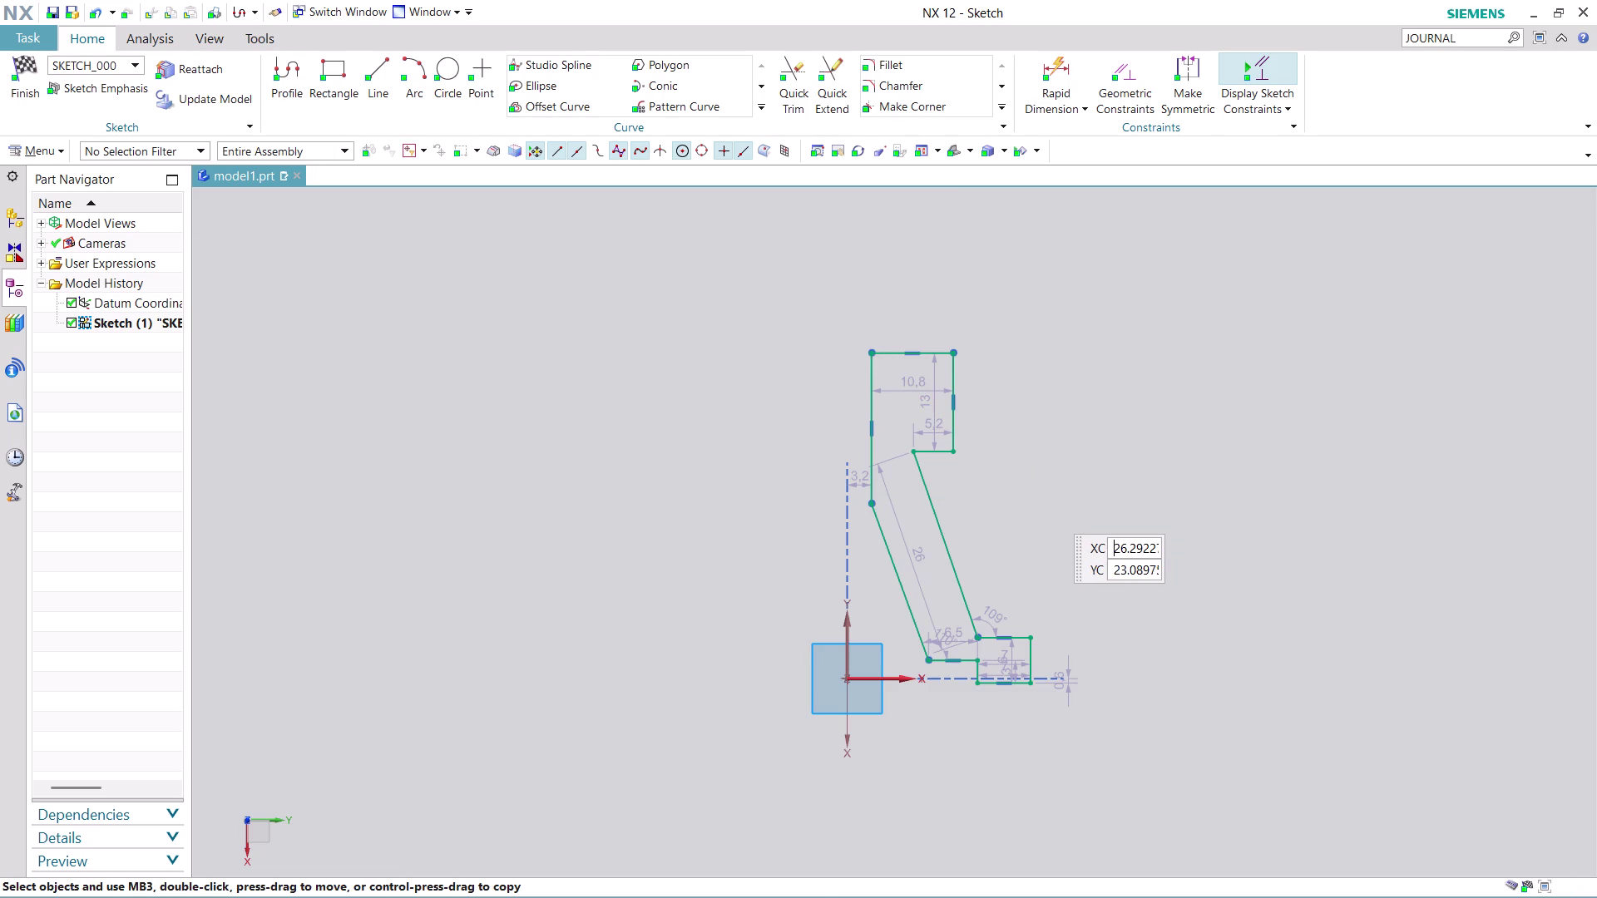
scroll(up, 3)
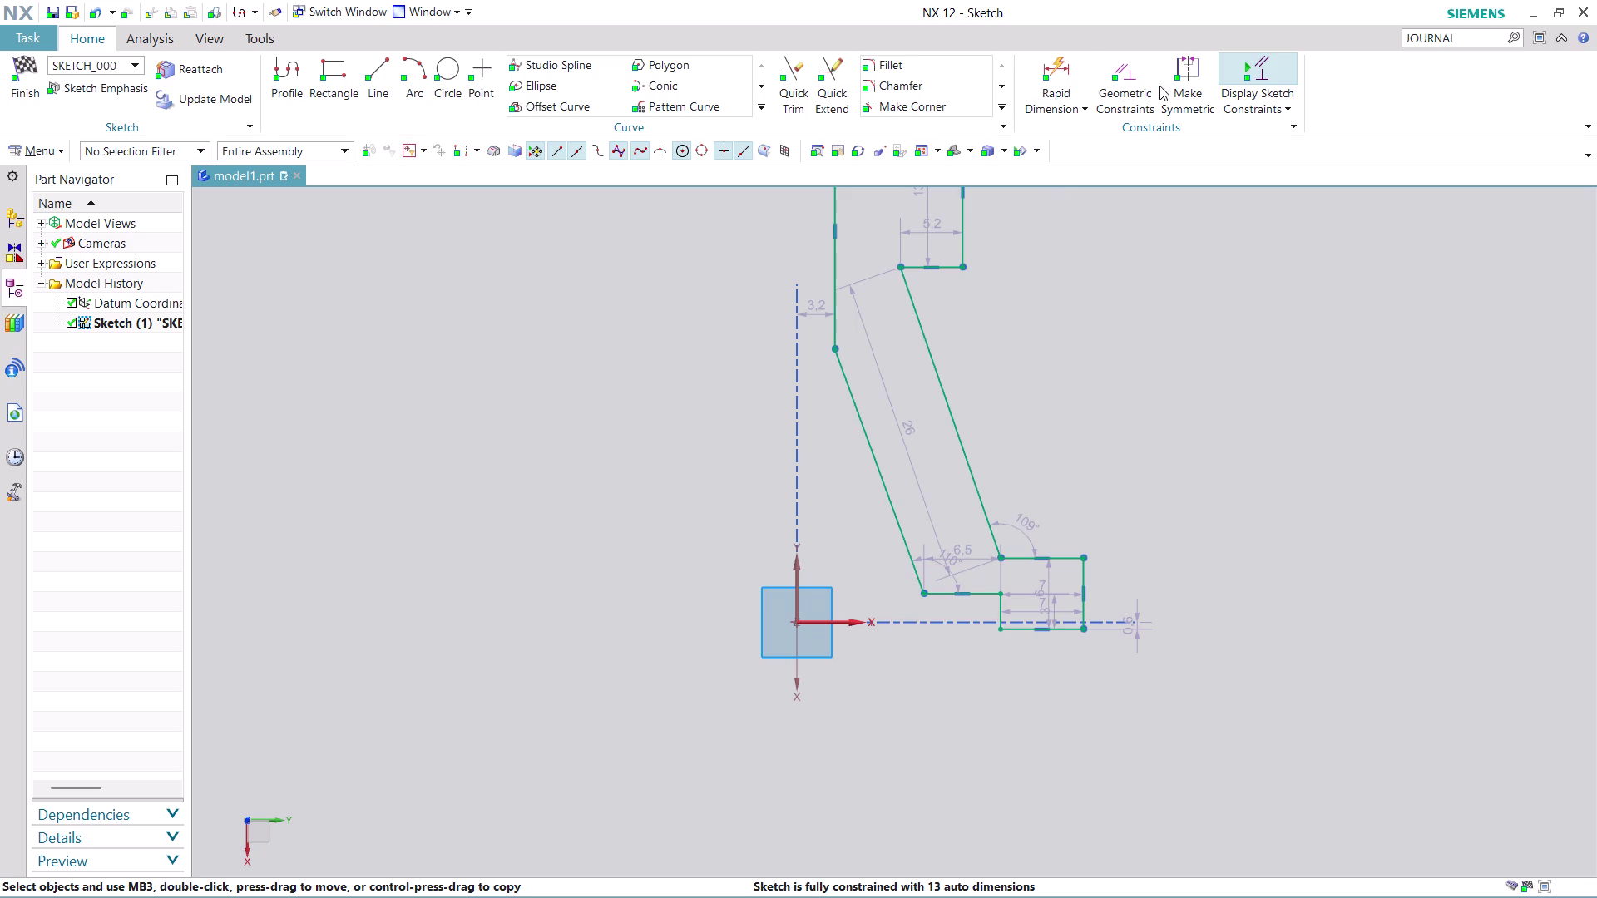
Activate Rapid Dimension from the Constraints group.
click(1044, 62)
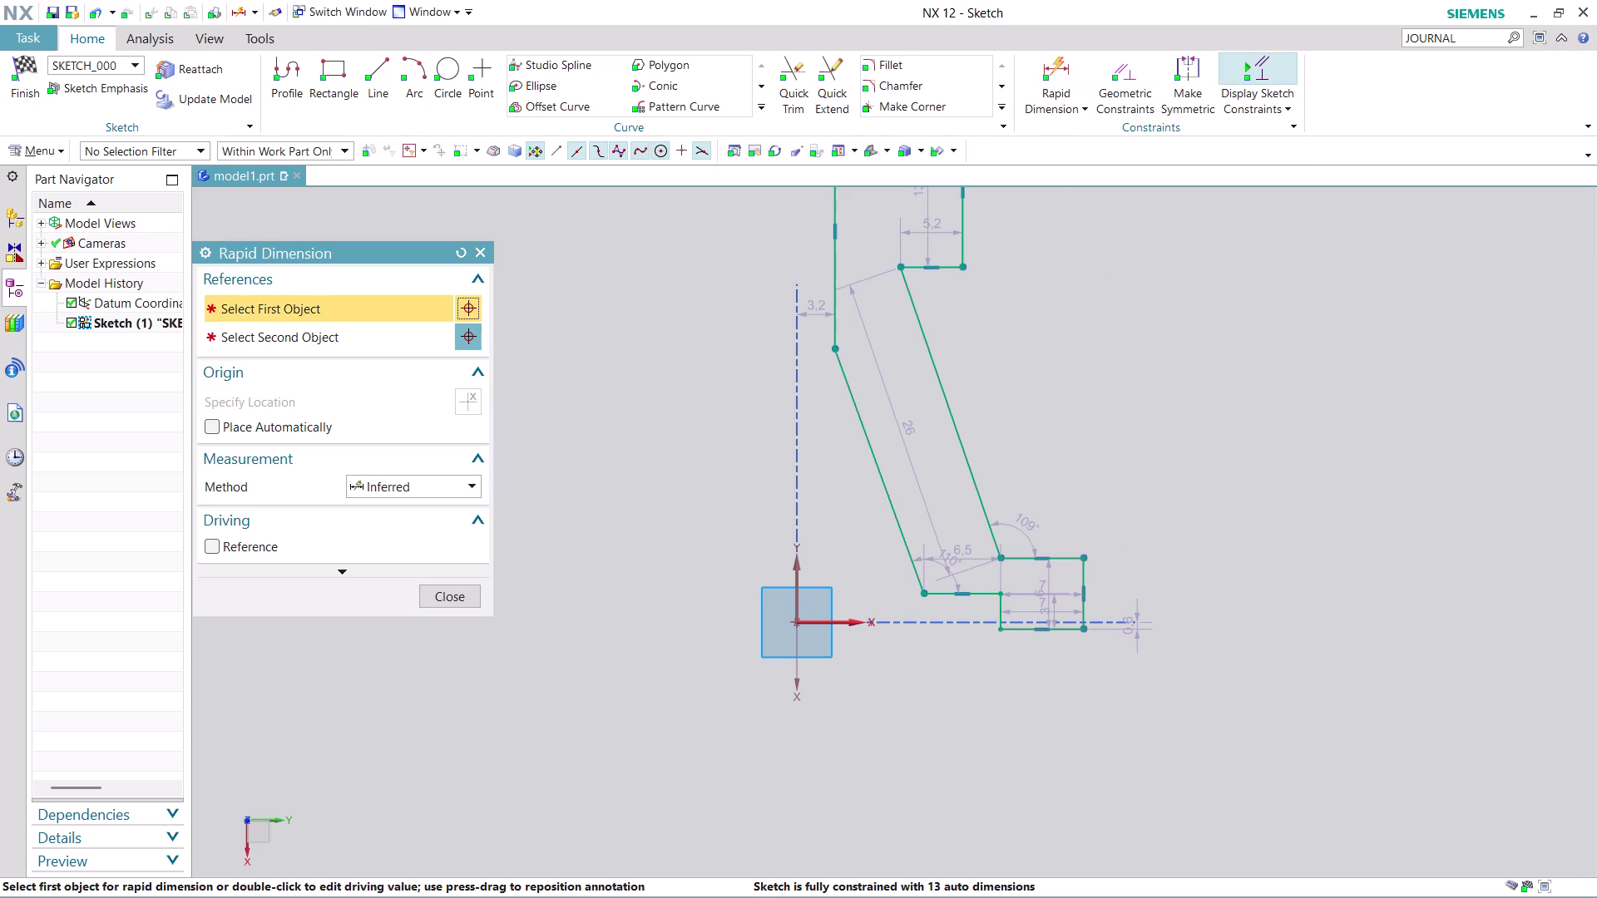
Dimension the axis-to-right-edge distance as 145/2, then pick the inner step corner.
click(1081, 577)
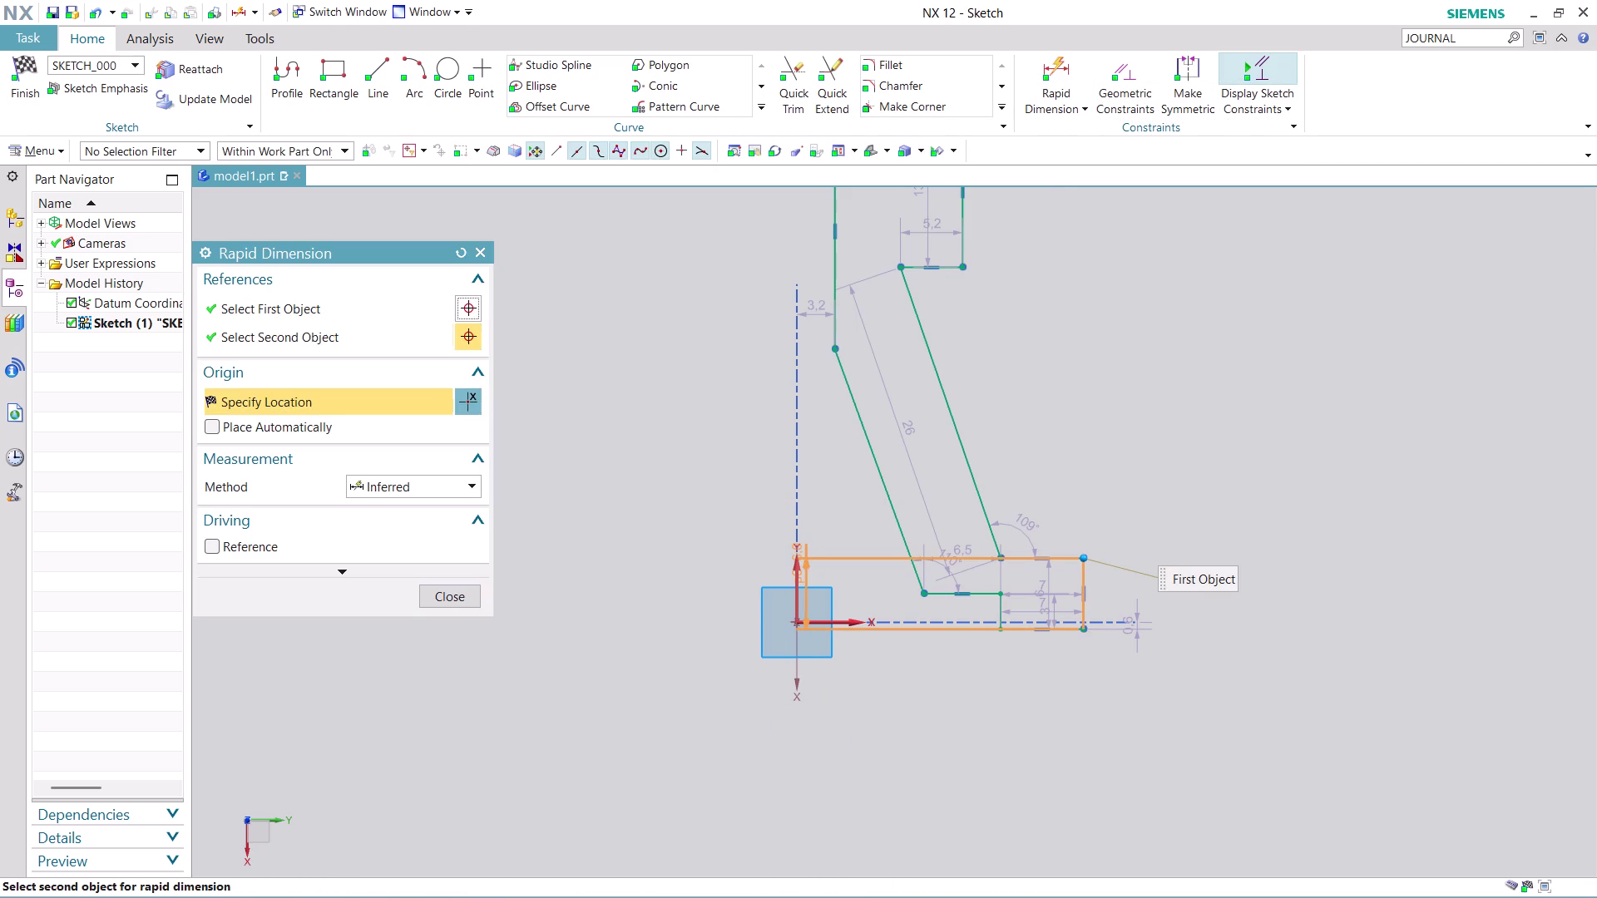
click(798, 573)
click(945, 721)
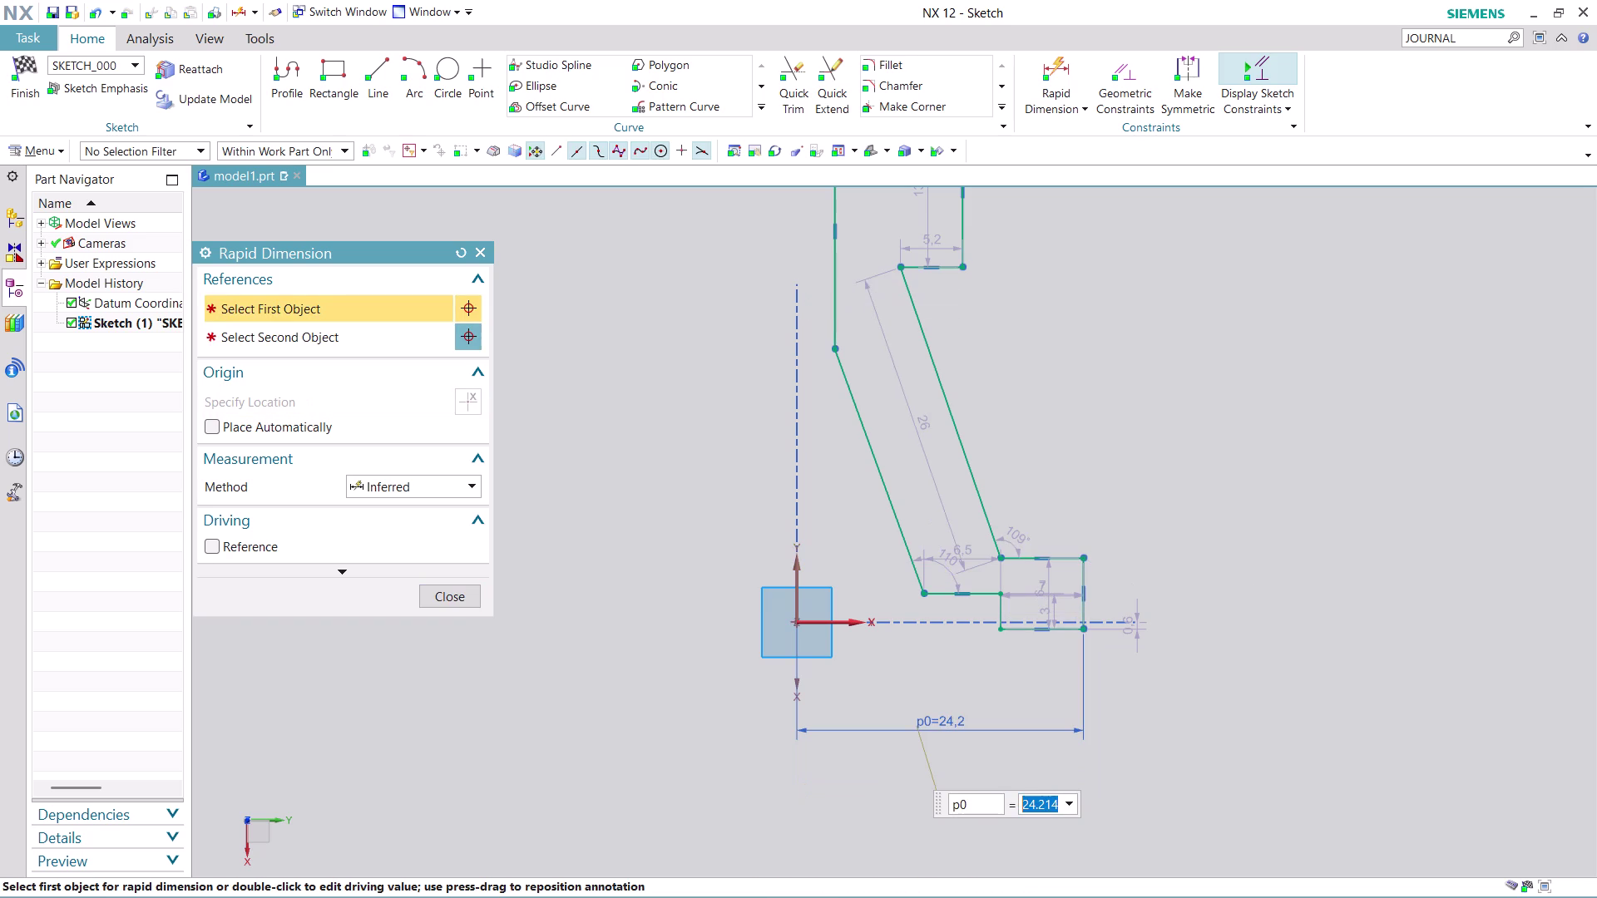
text(145/2)
key(Return)
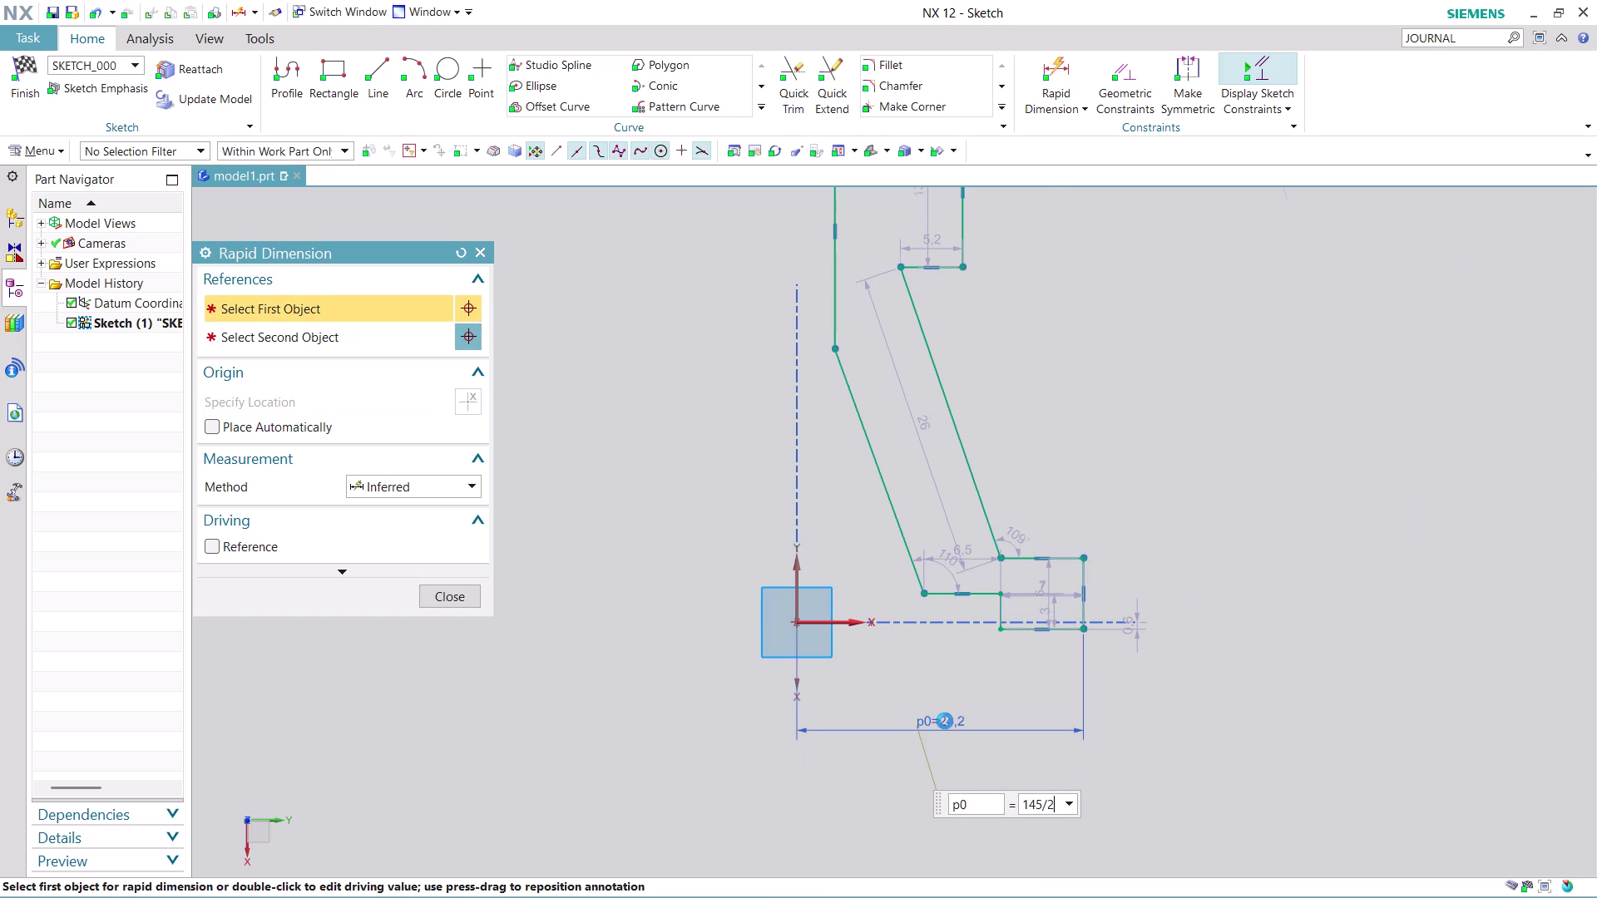
scroll(down, 3)
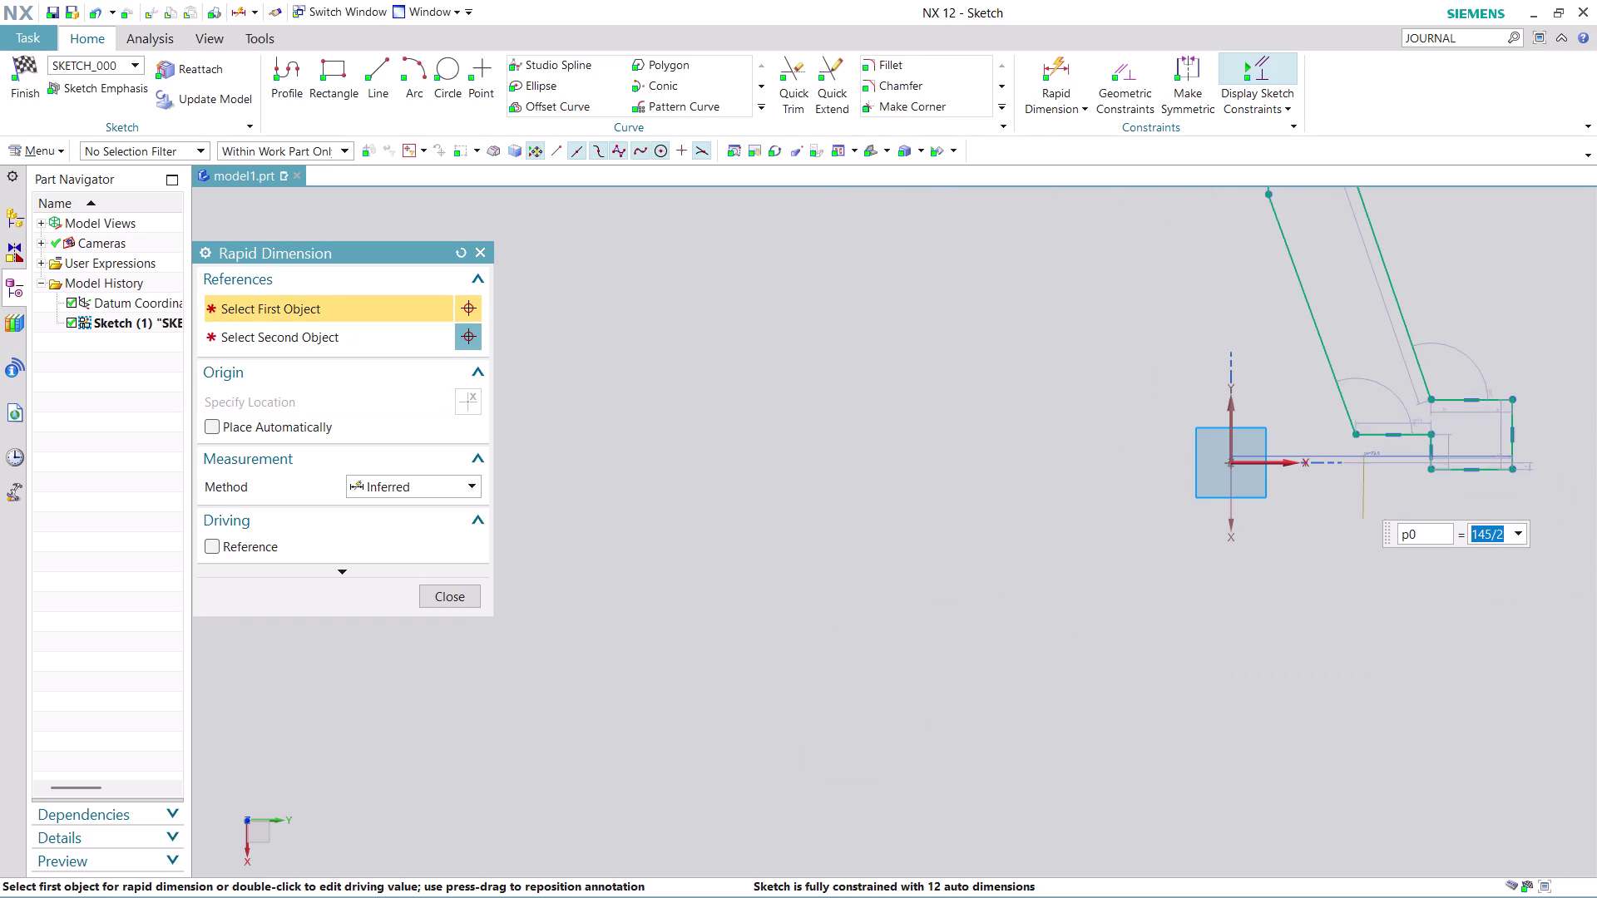
scroll(up, 3)
scroll(up, 3)
scroll(down, 3)
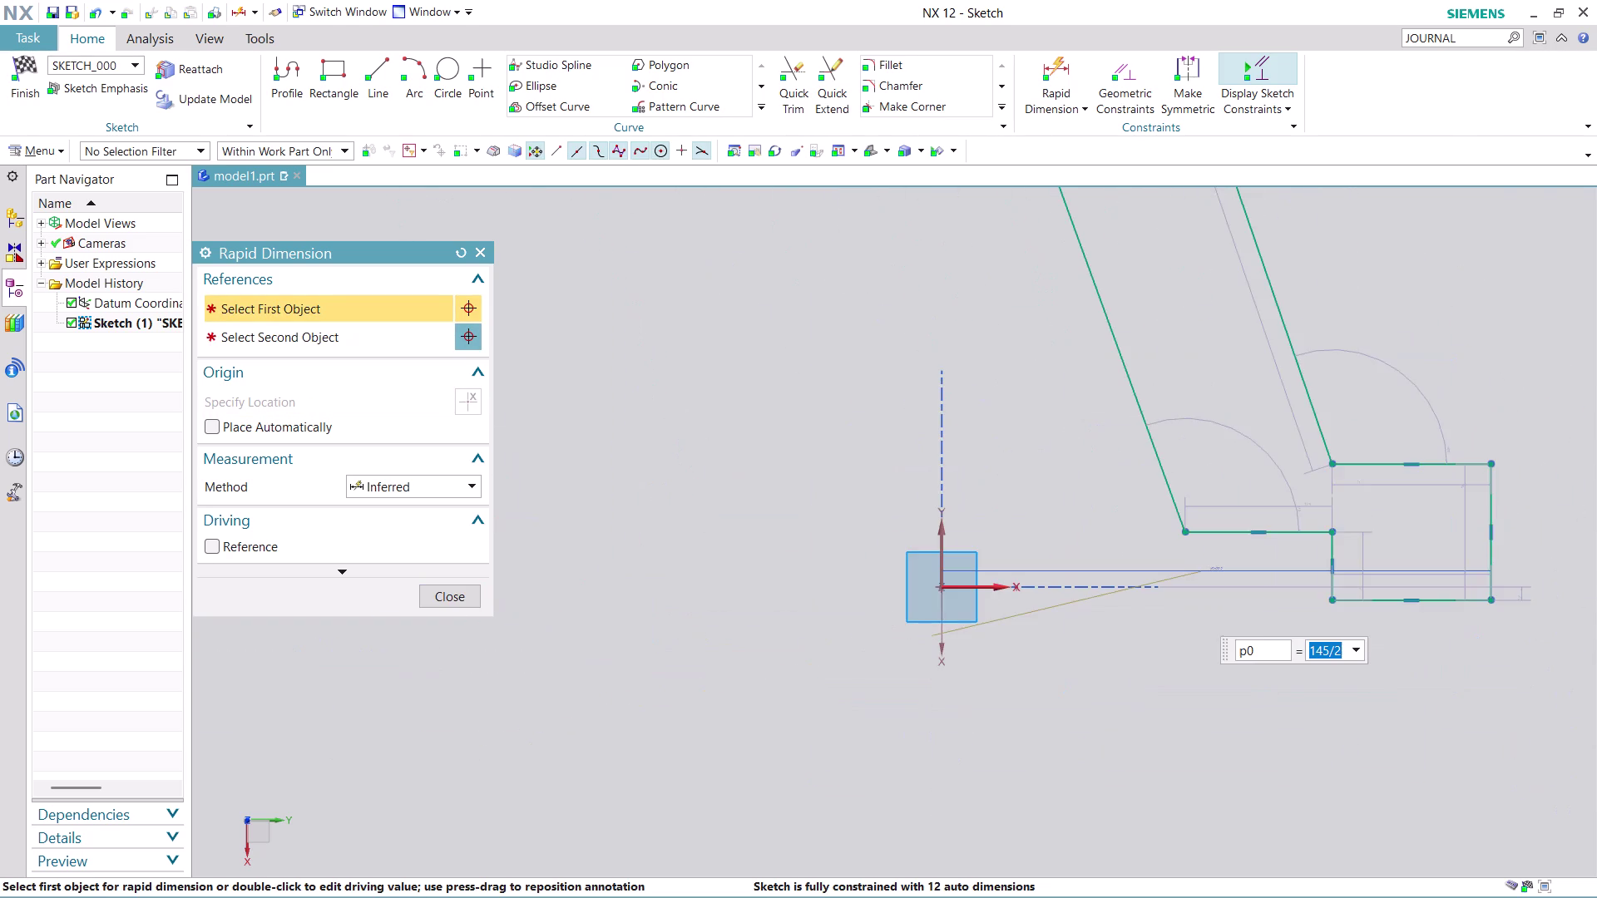
scroll(up, 3)
scroll(down, 3)
scroll(up, 3)
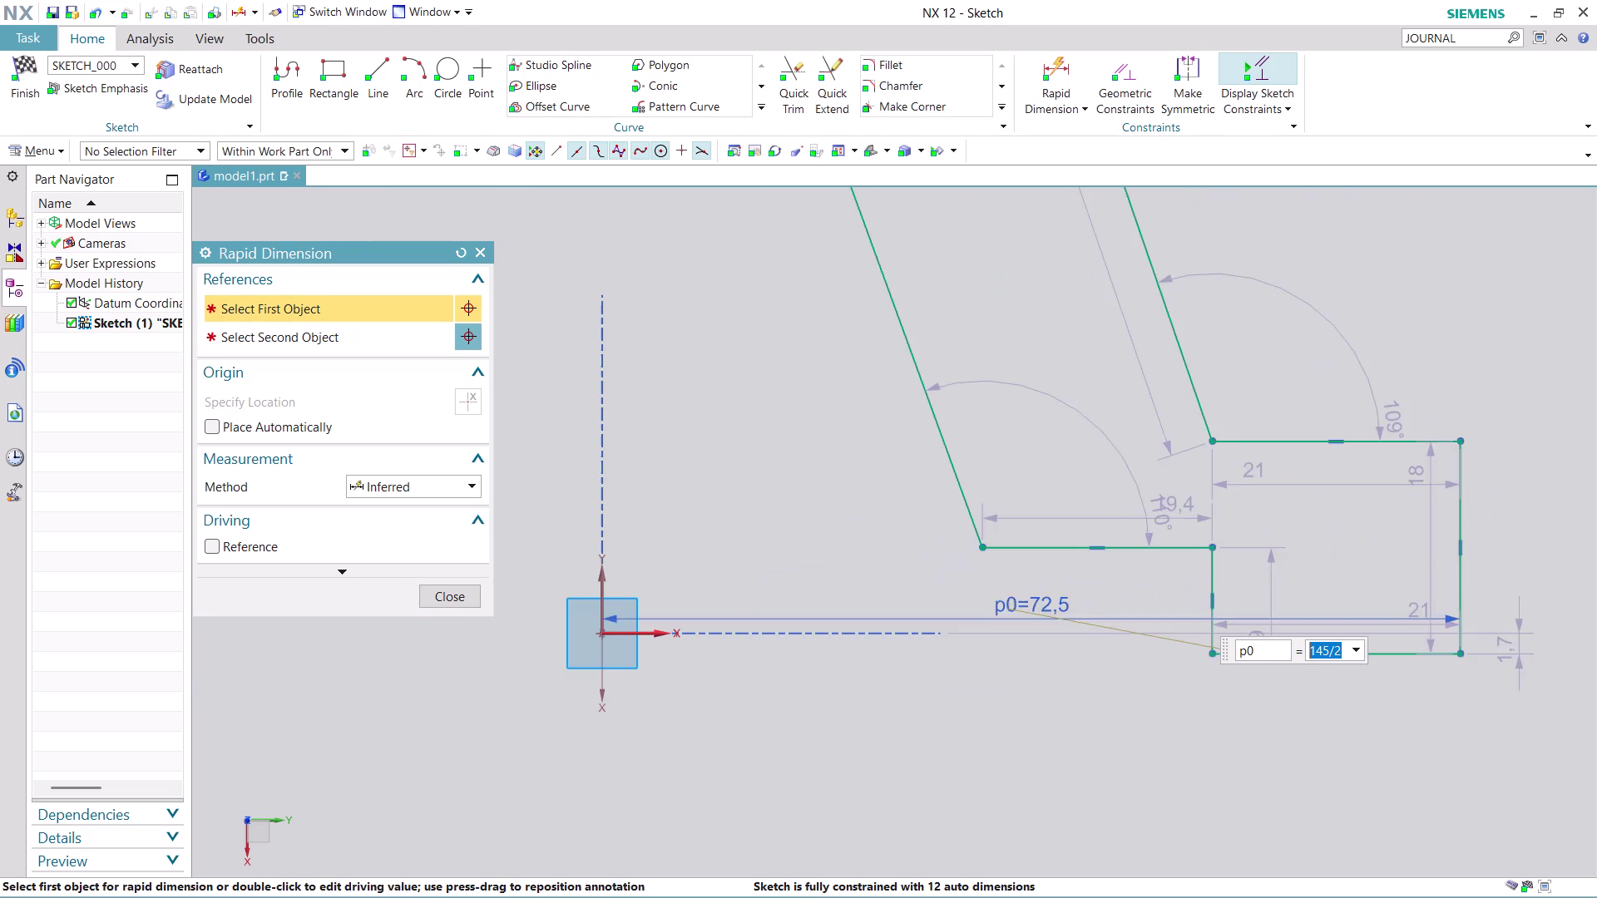
click(1215, 442)
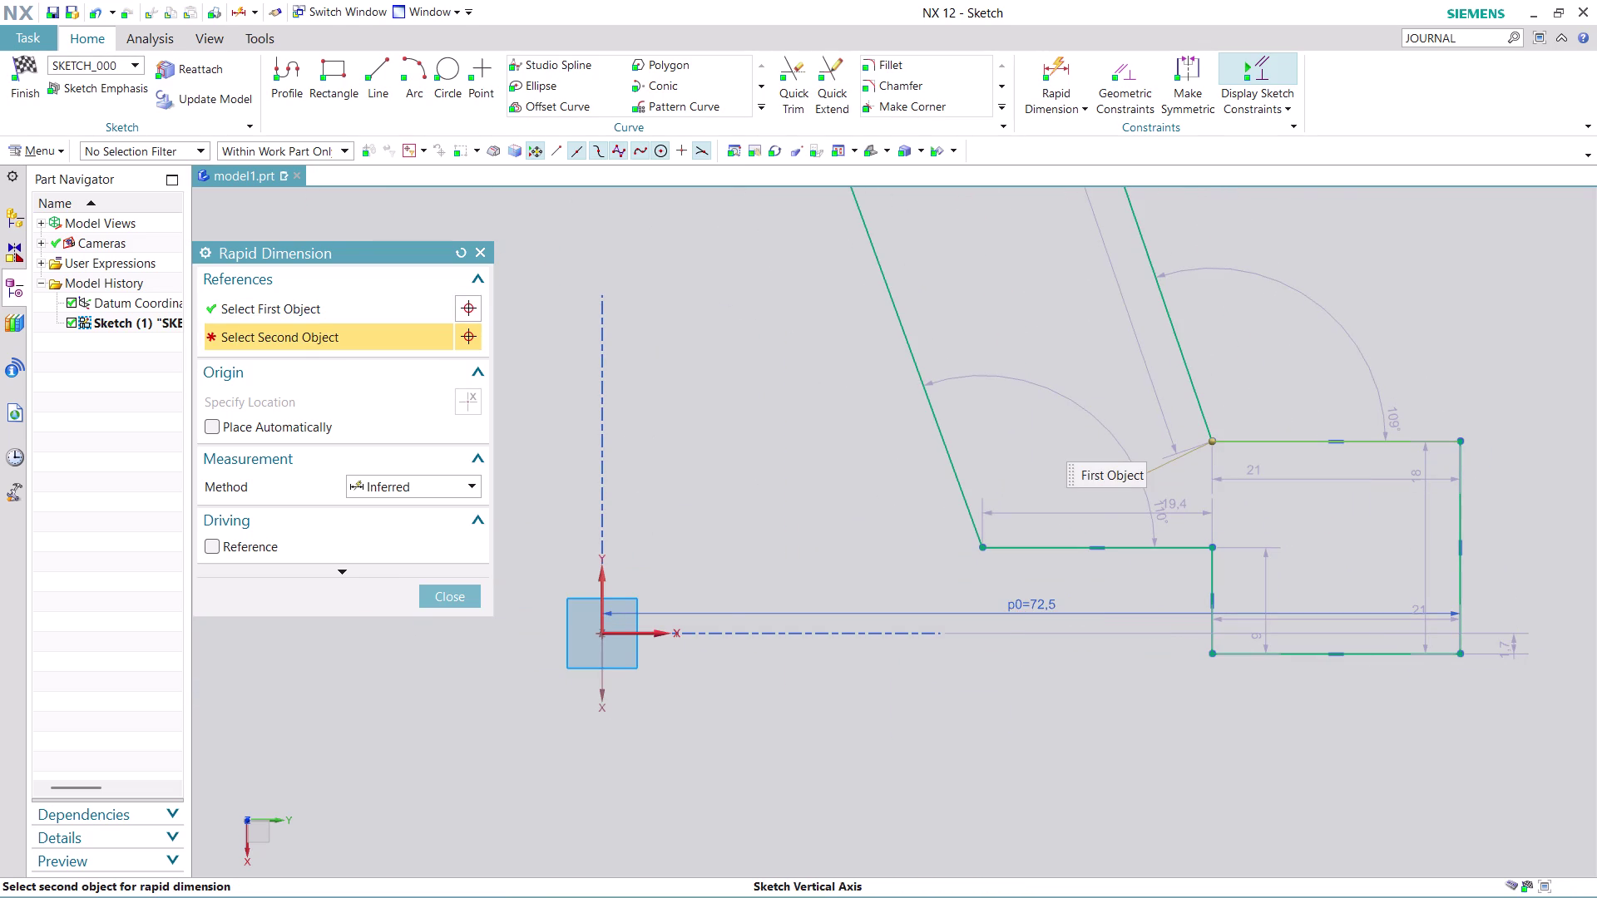
Finish dimension p1 from the step corner to the vertical axis at 50.
click(603, 593)
click(834, 753)
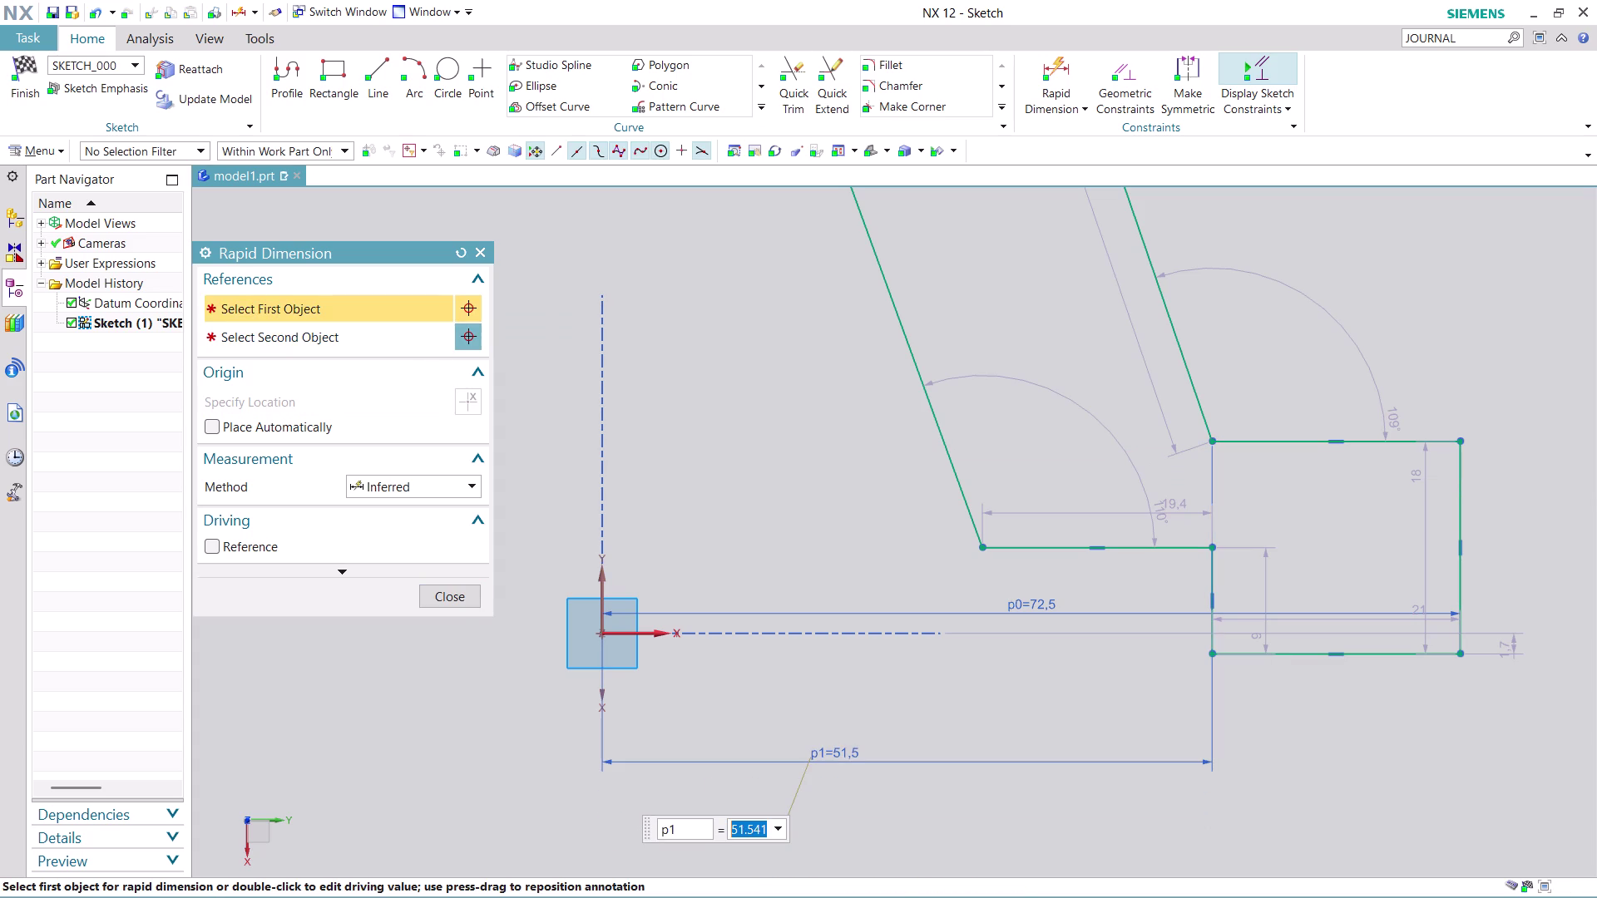
key(5)
key(0)
key(Return)
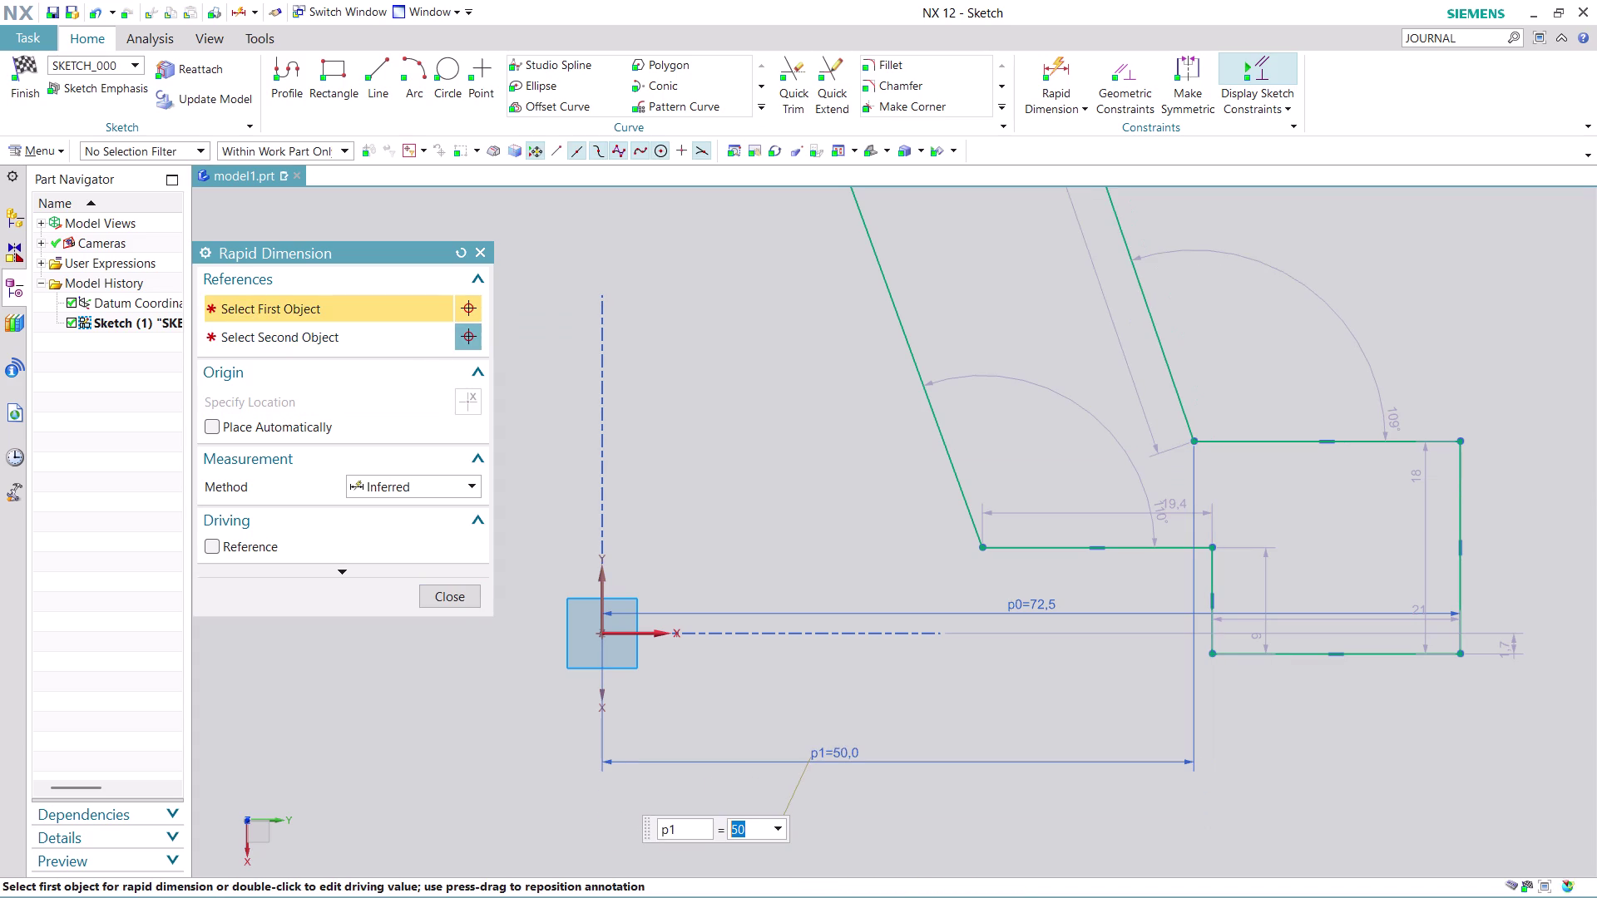
Add dimension p2 from the step's inner corner to the axis, also 50.
click(1214, 546)
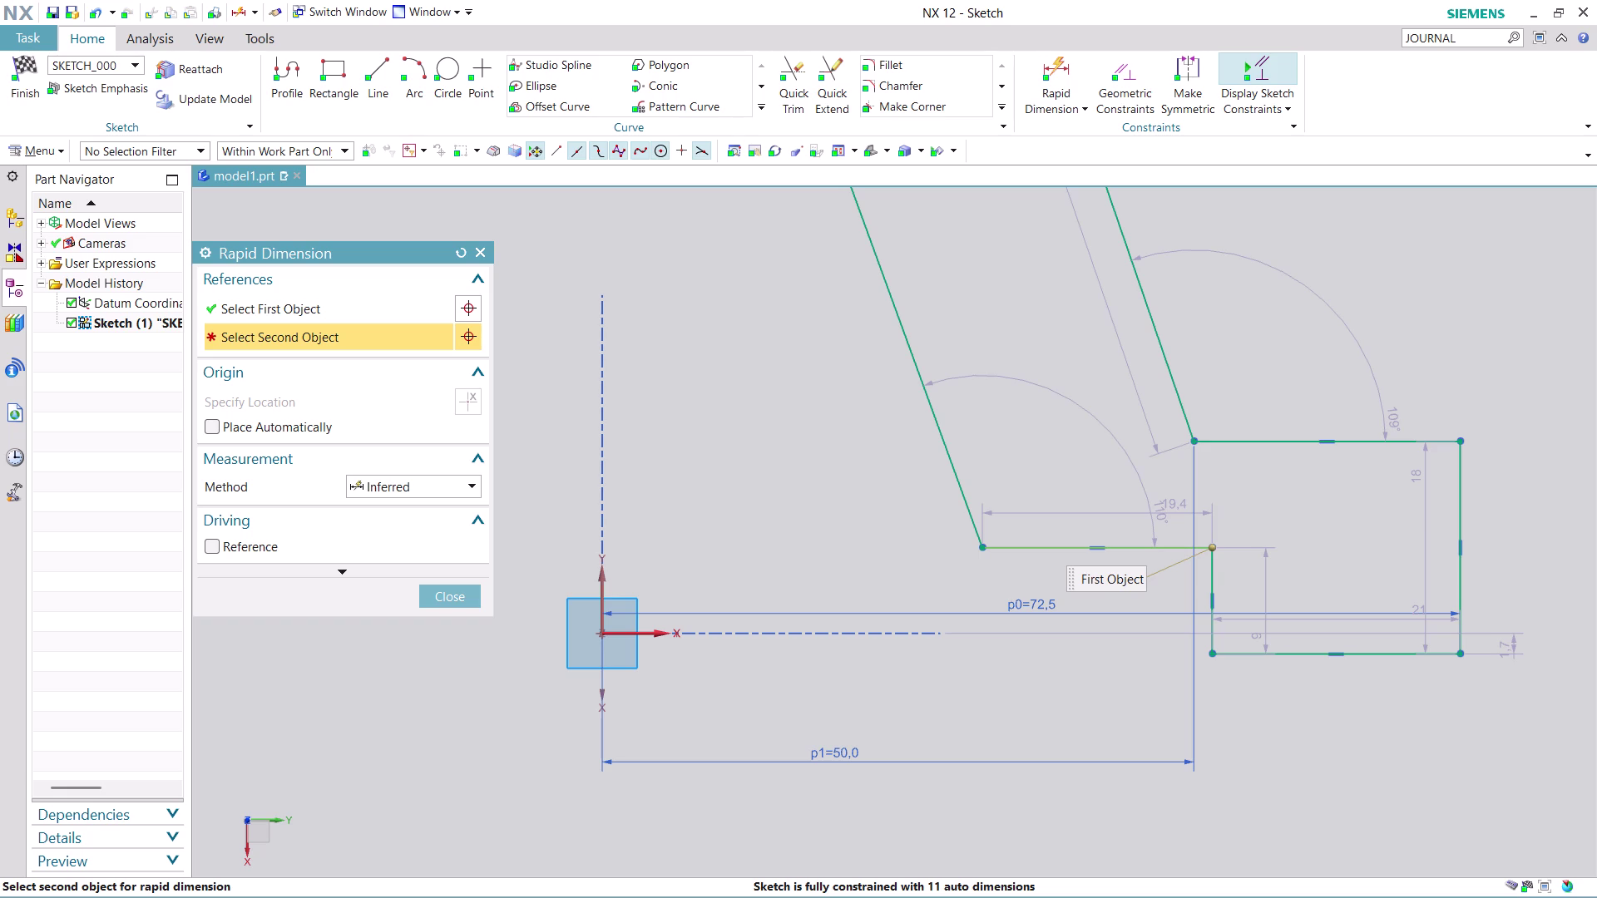
click(600, 588)
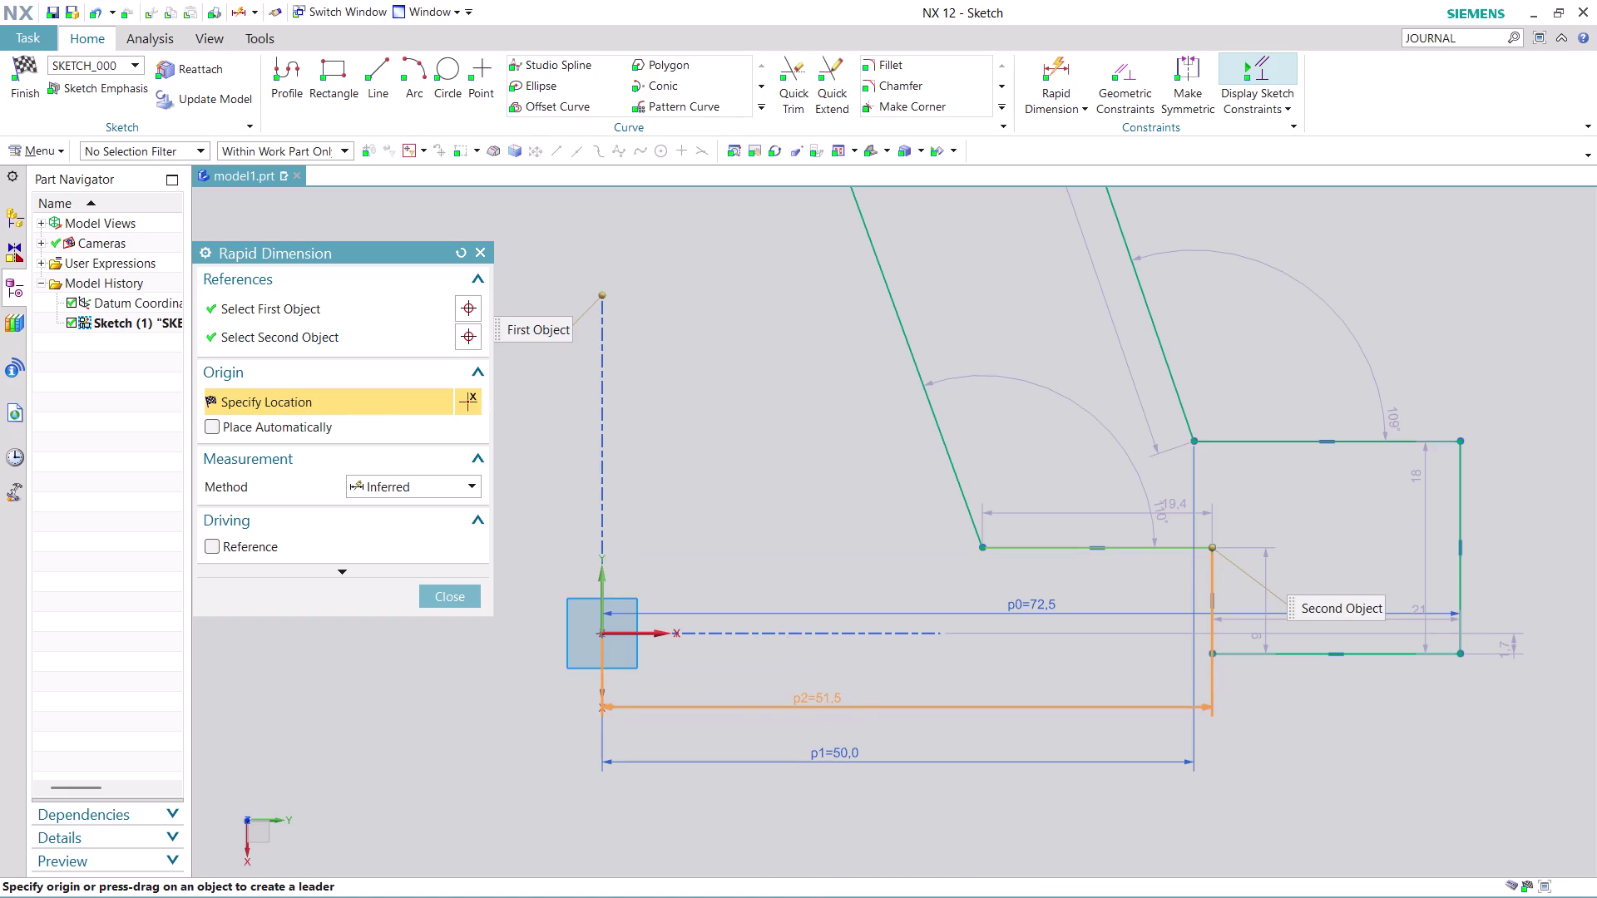
click(845, 811)
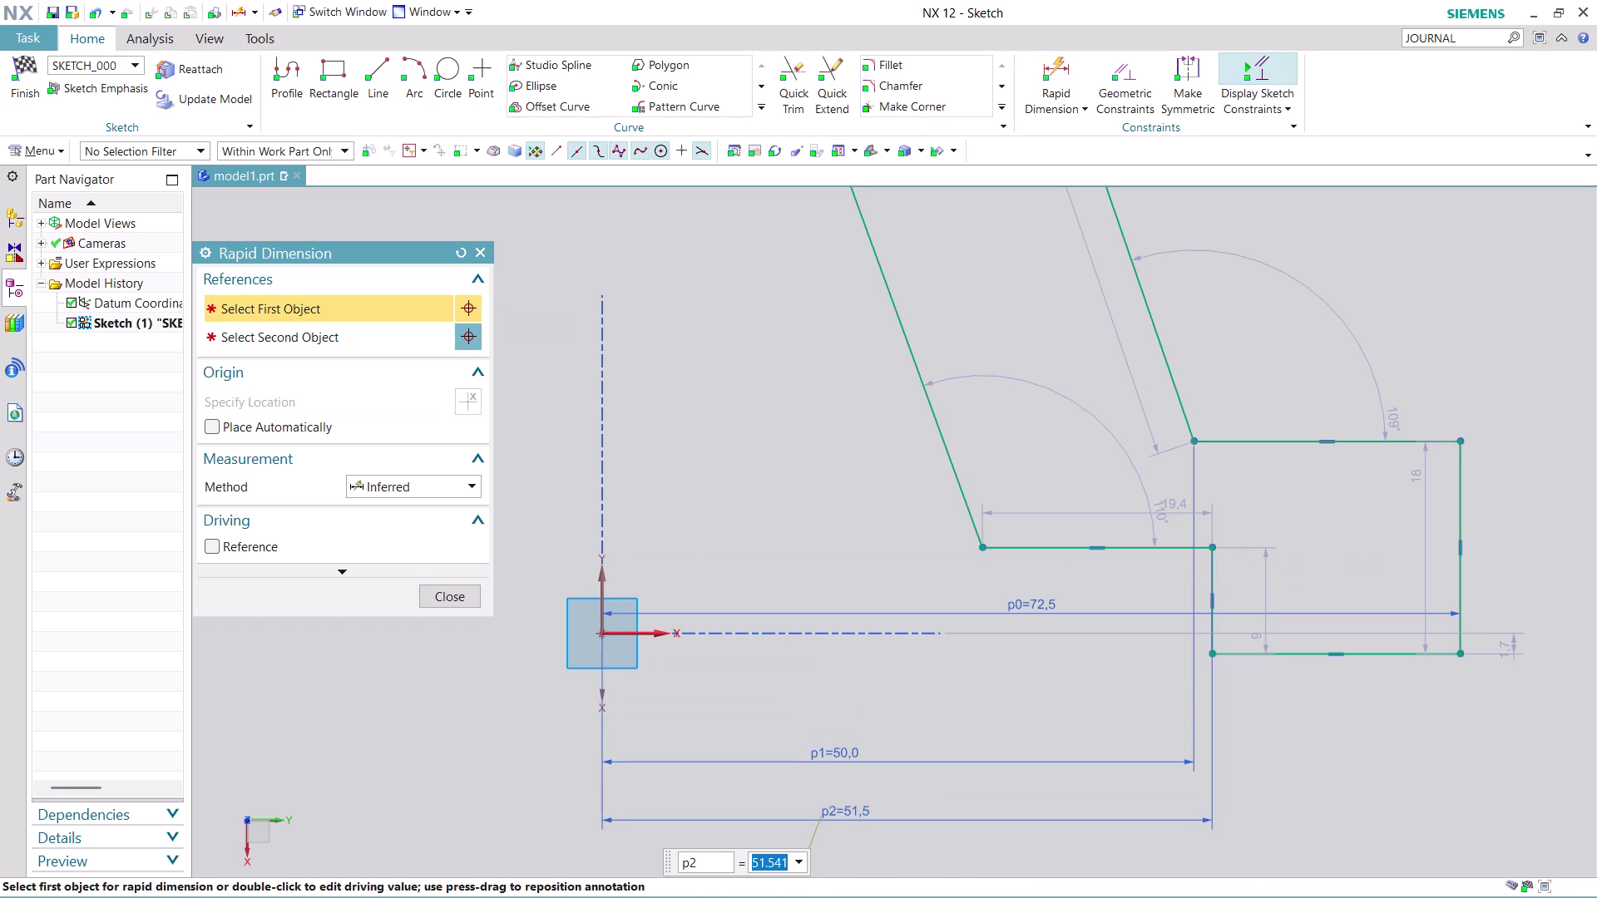
text(50)
key(Return)
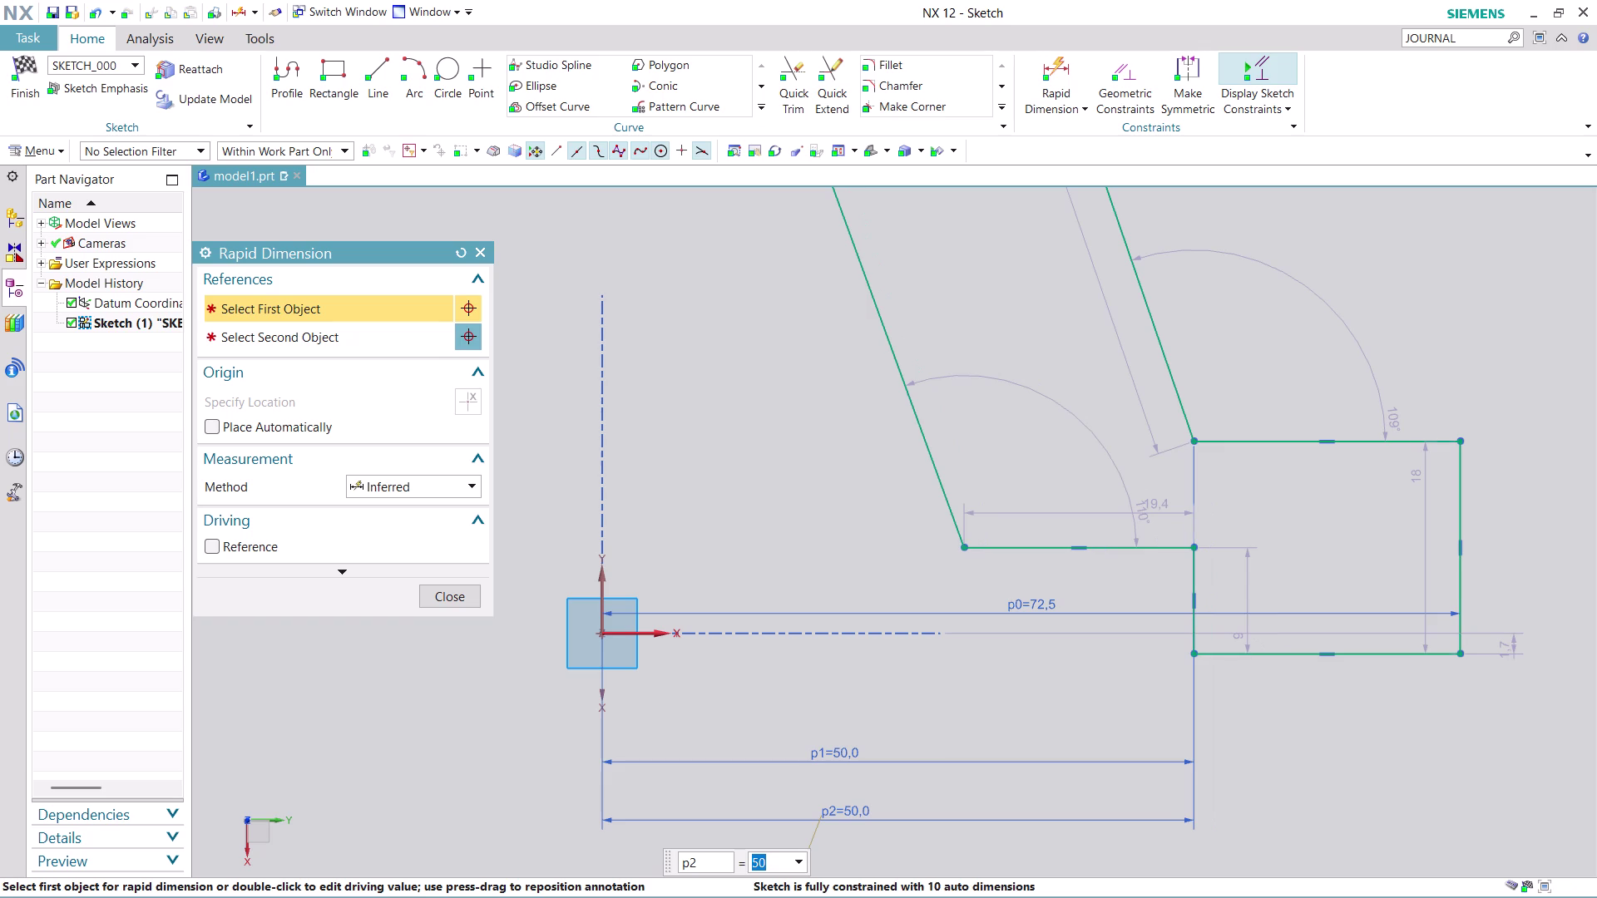
scroll(down, 3)
scroll(down, 3)
scroll(up, 3)
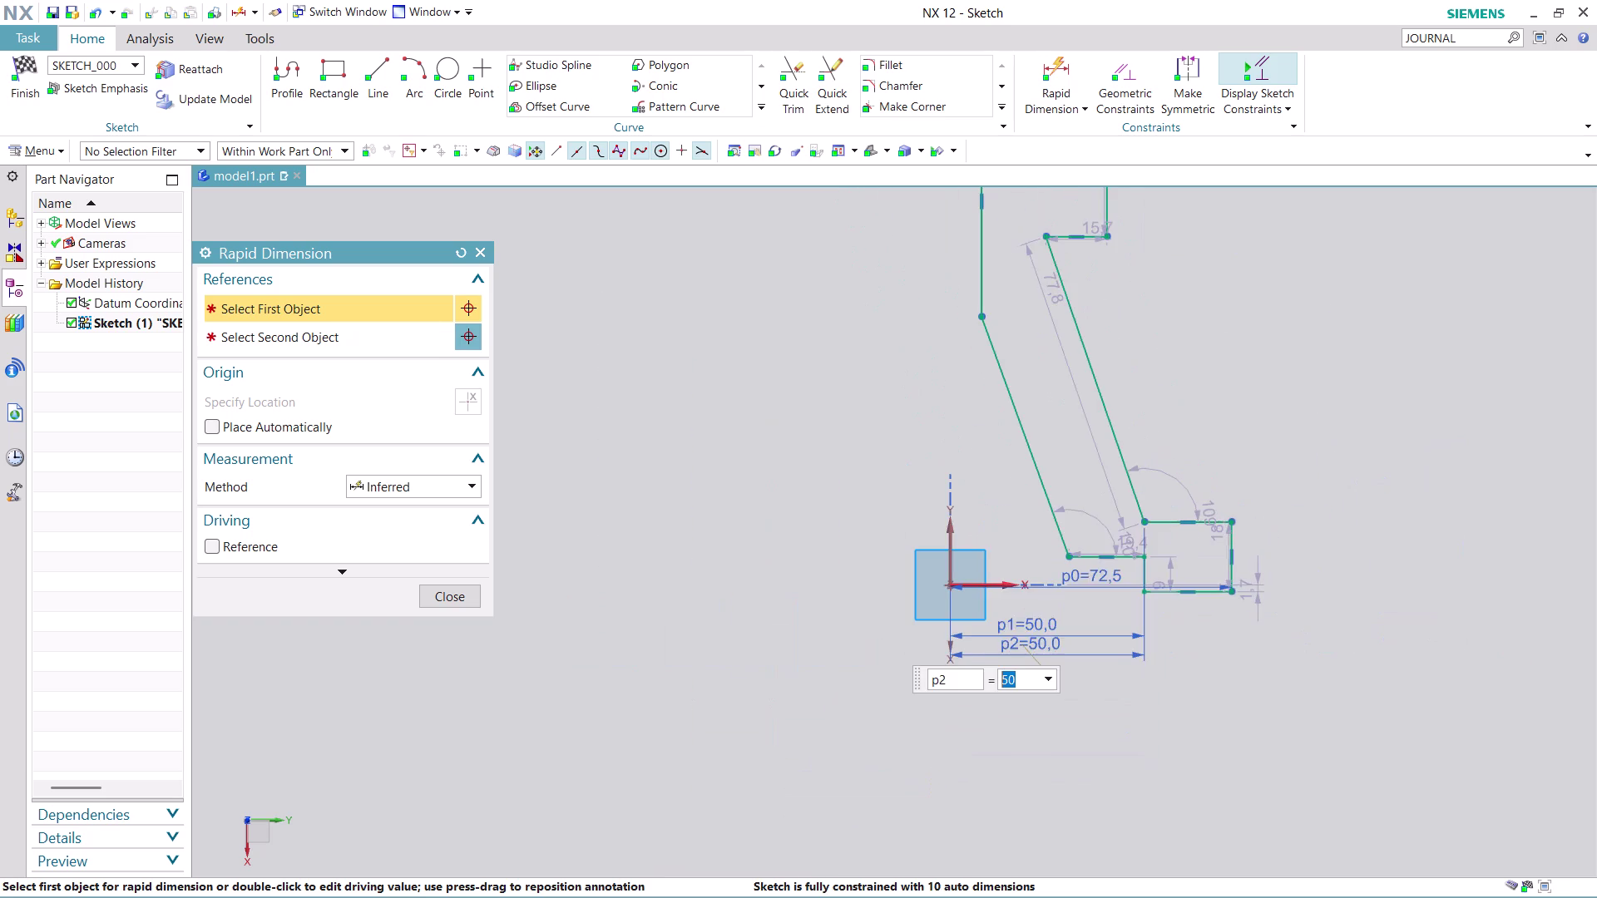
scroll(up, 3)
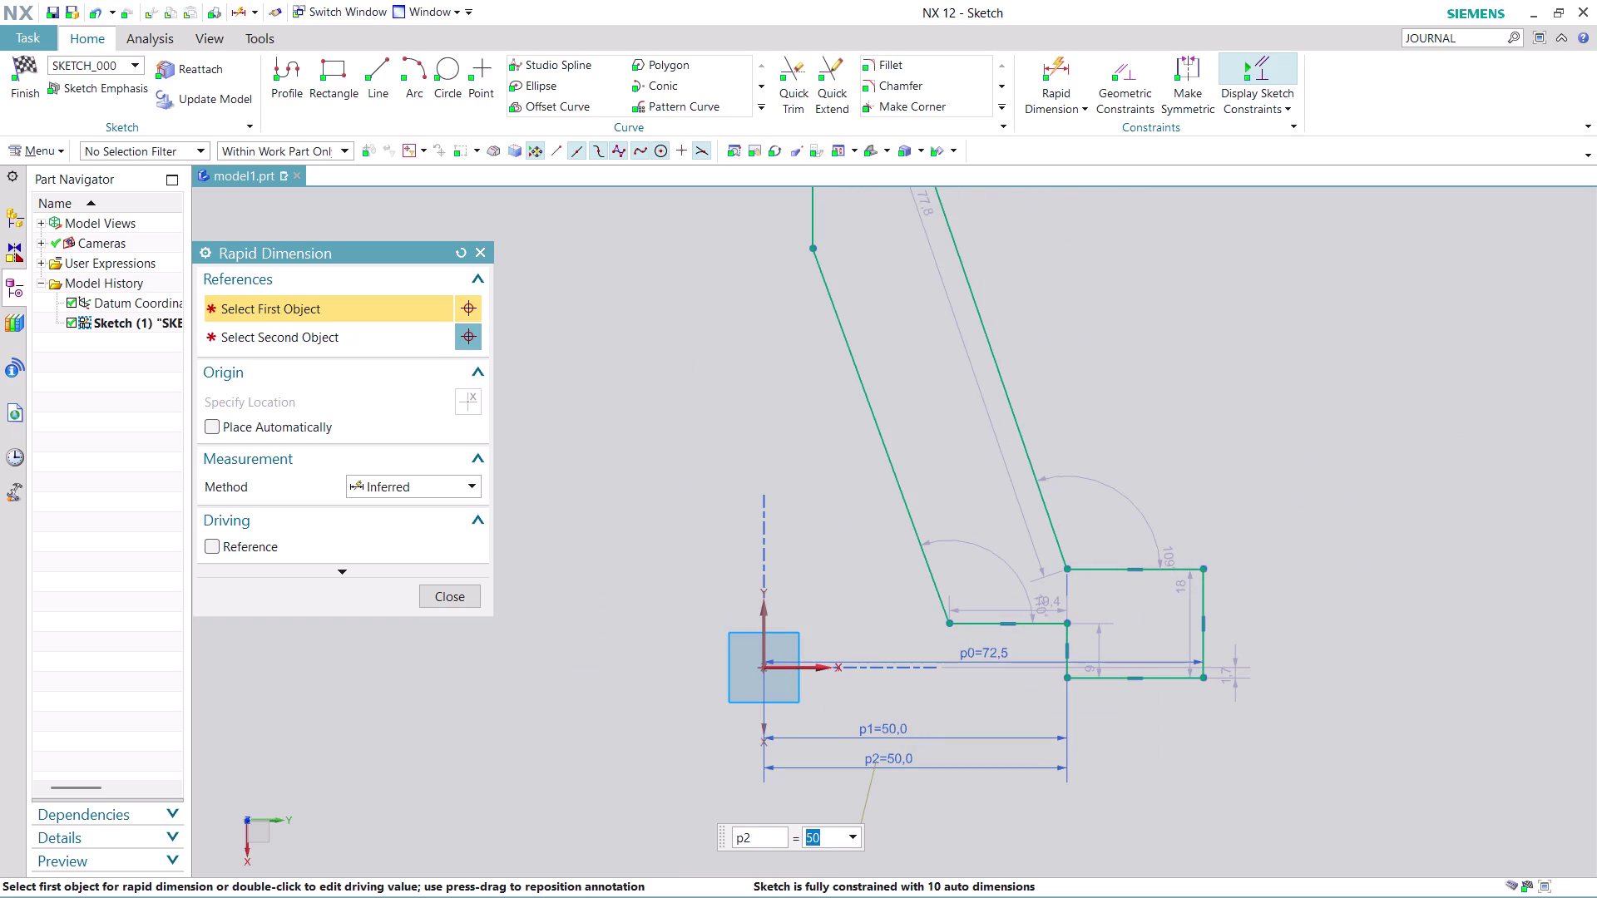
Dimension the flange's right edge as height p3 = 10.
click(1179, 569)
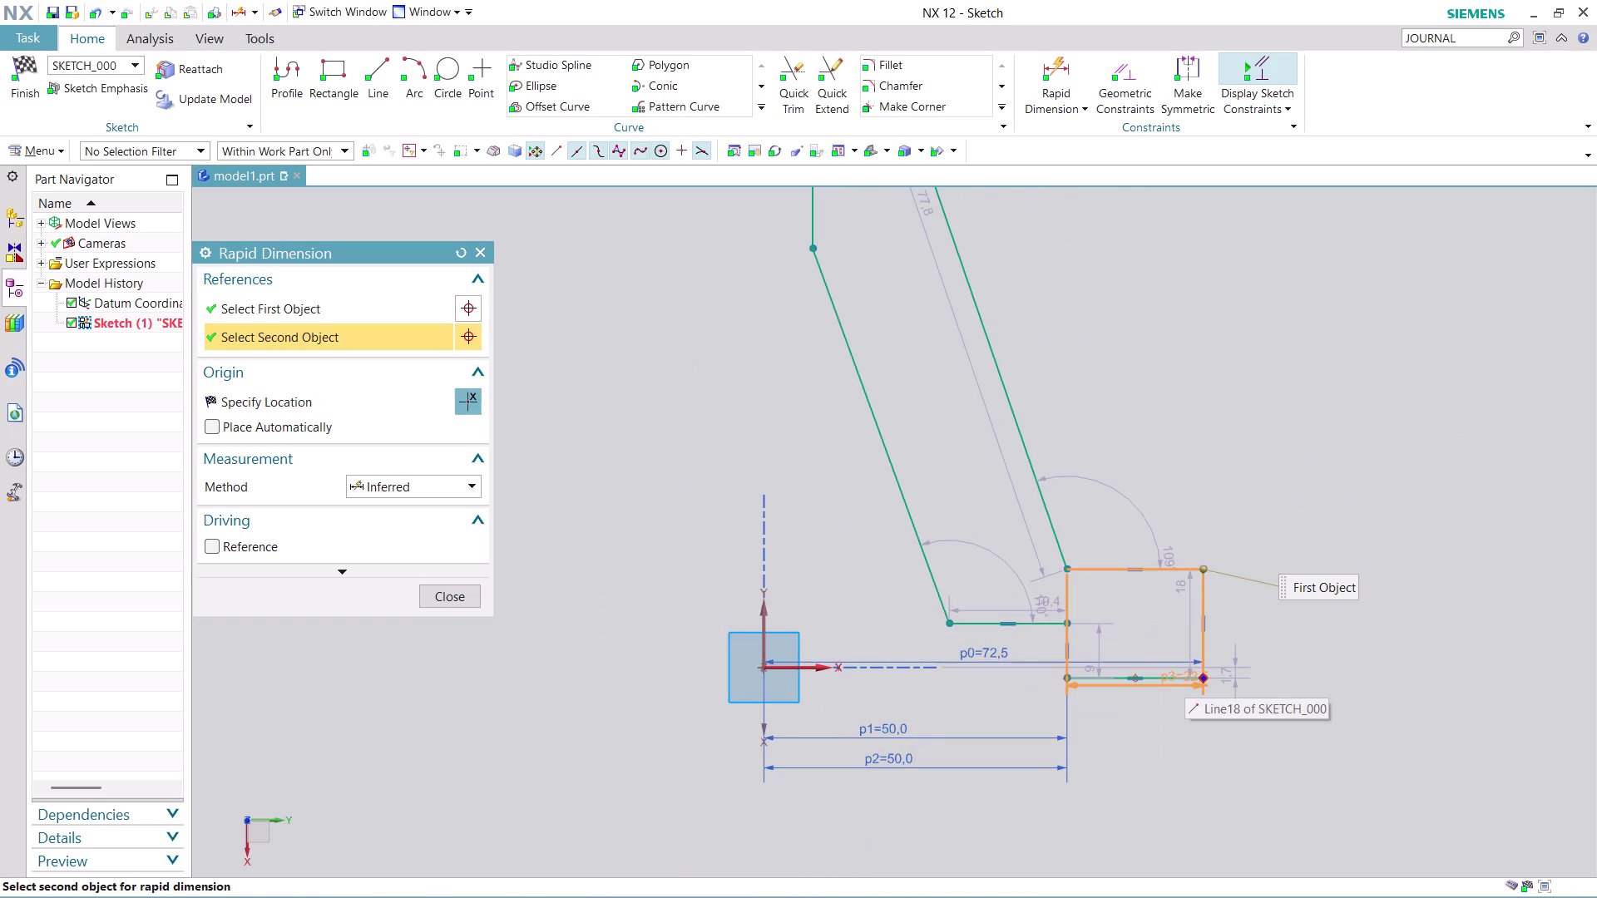
click(1185, 676)
click(1373, 624)
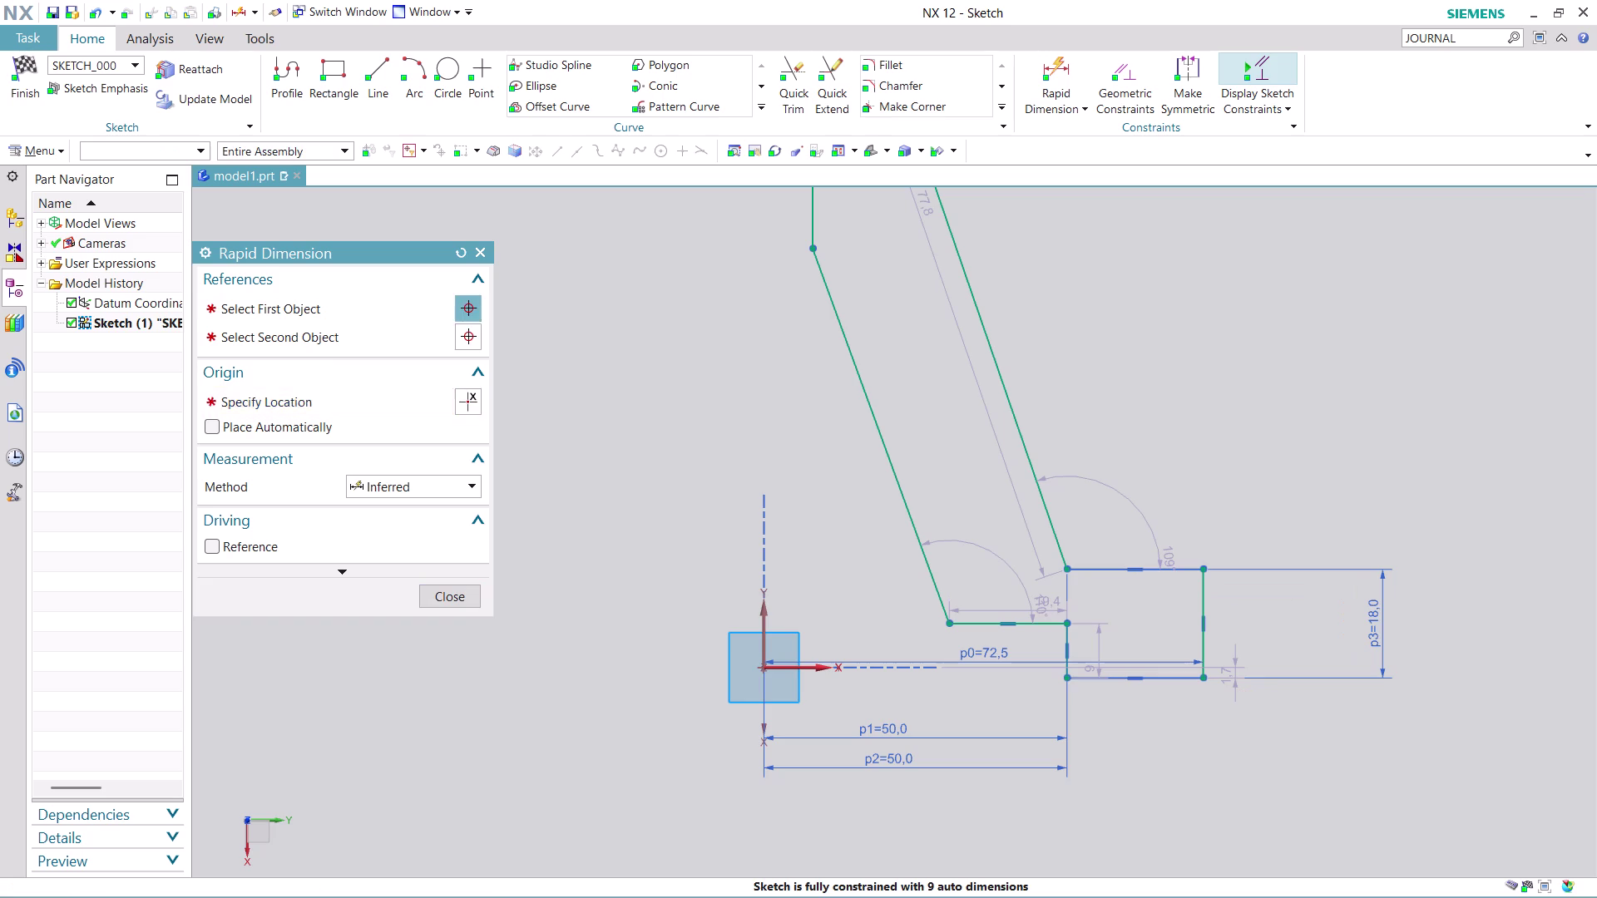
text(10)
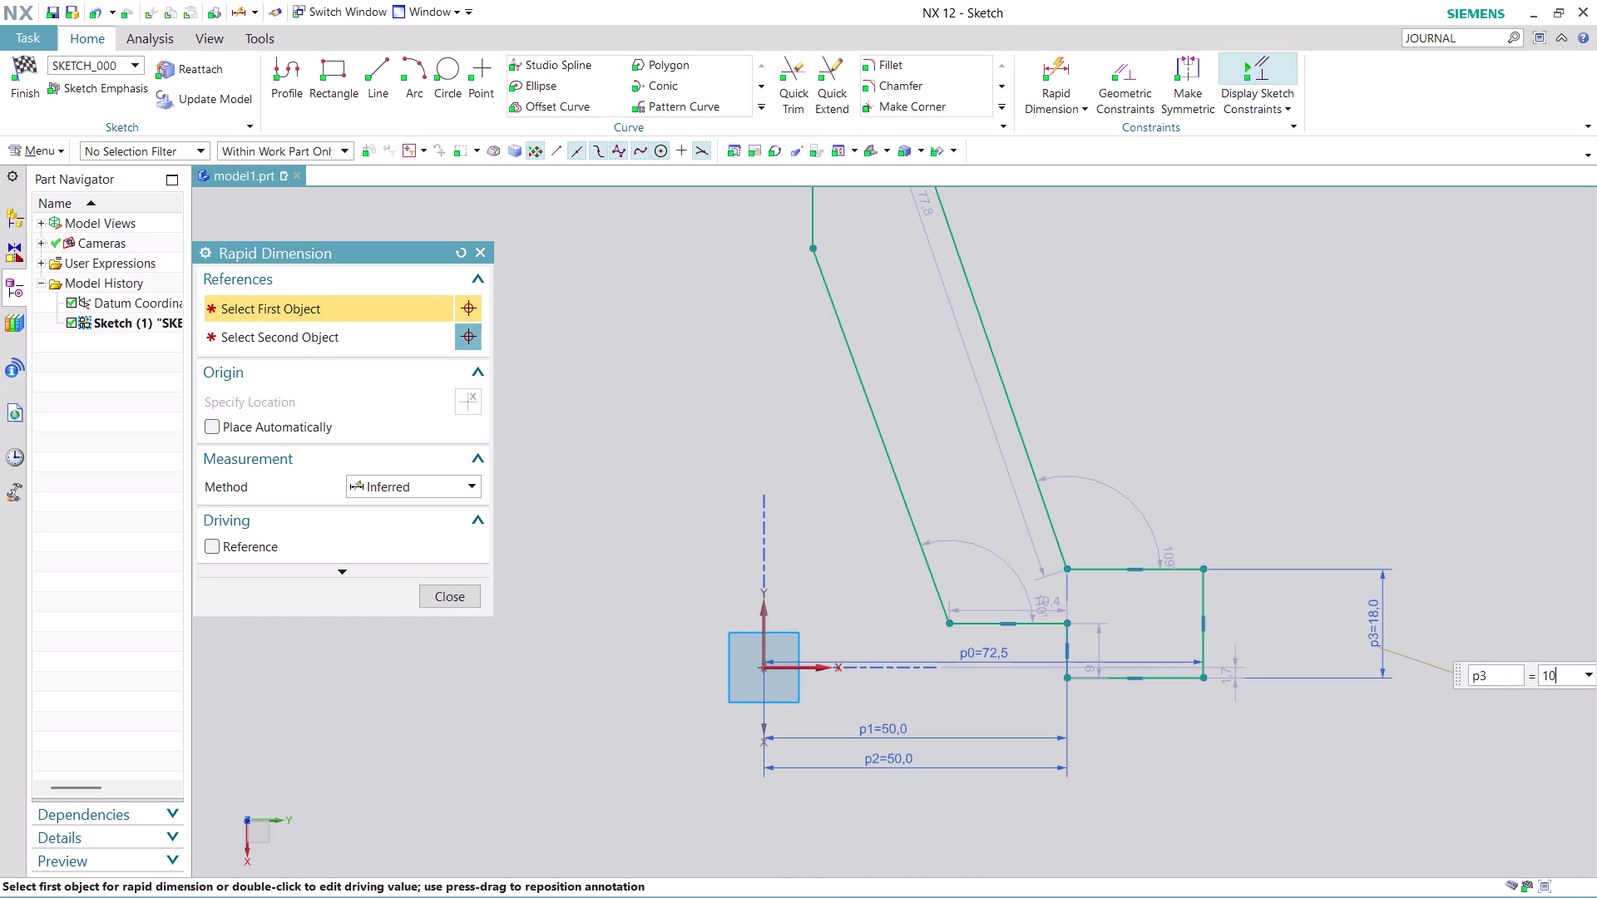
key(Return)
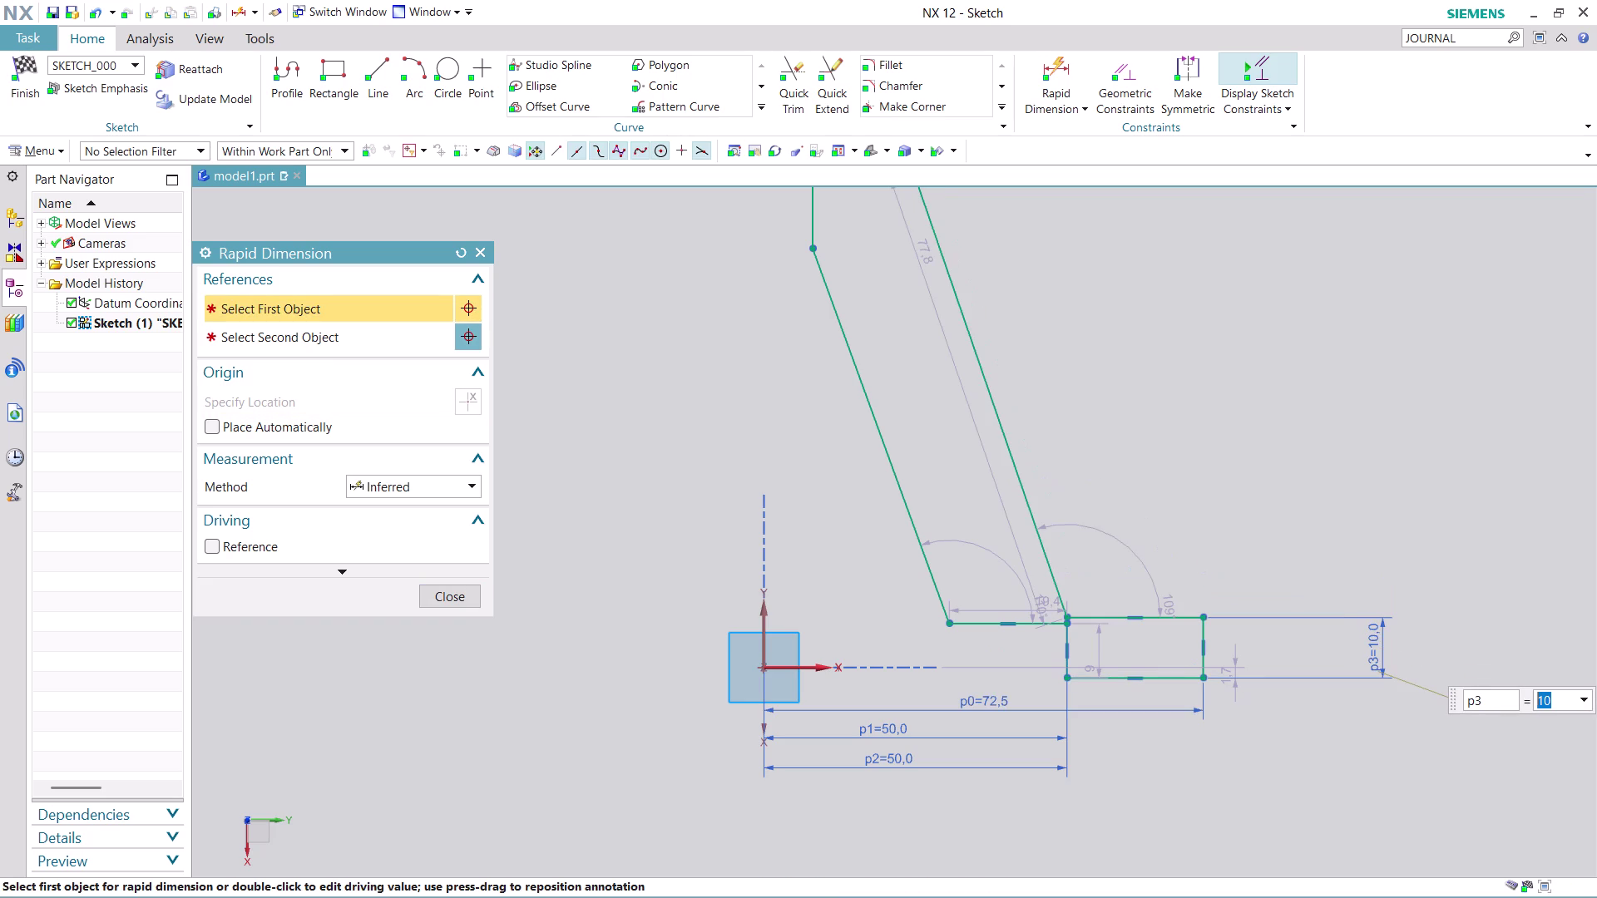
Add vertical dimension p4 = 3 between the two horizontal lines.
click(971, 622)
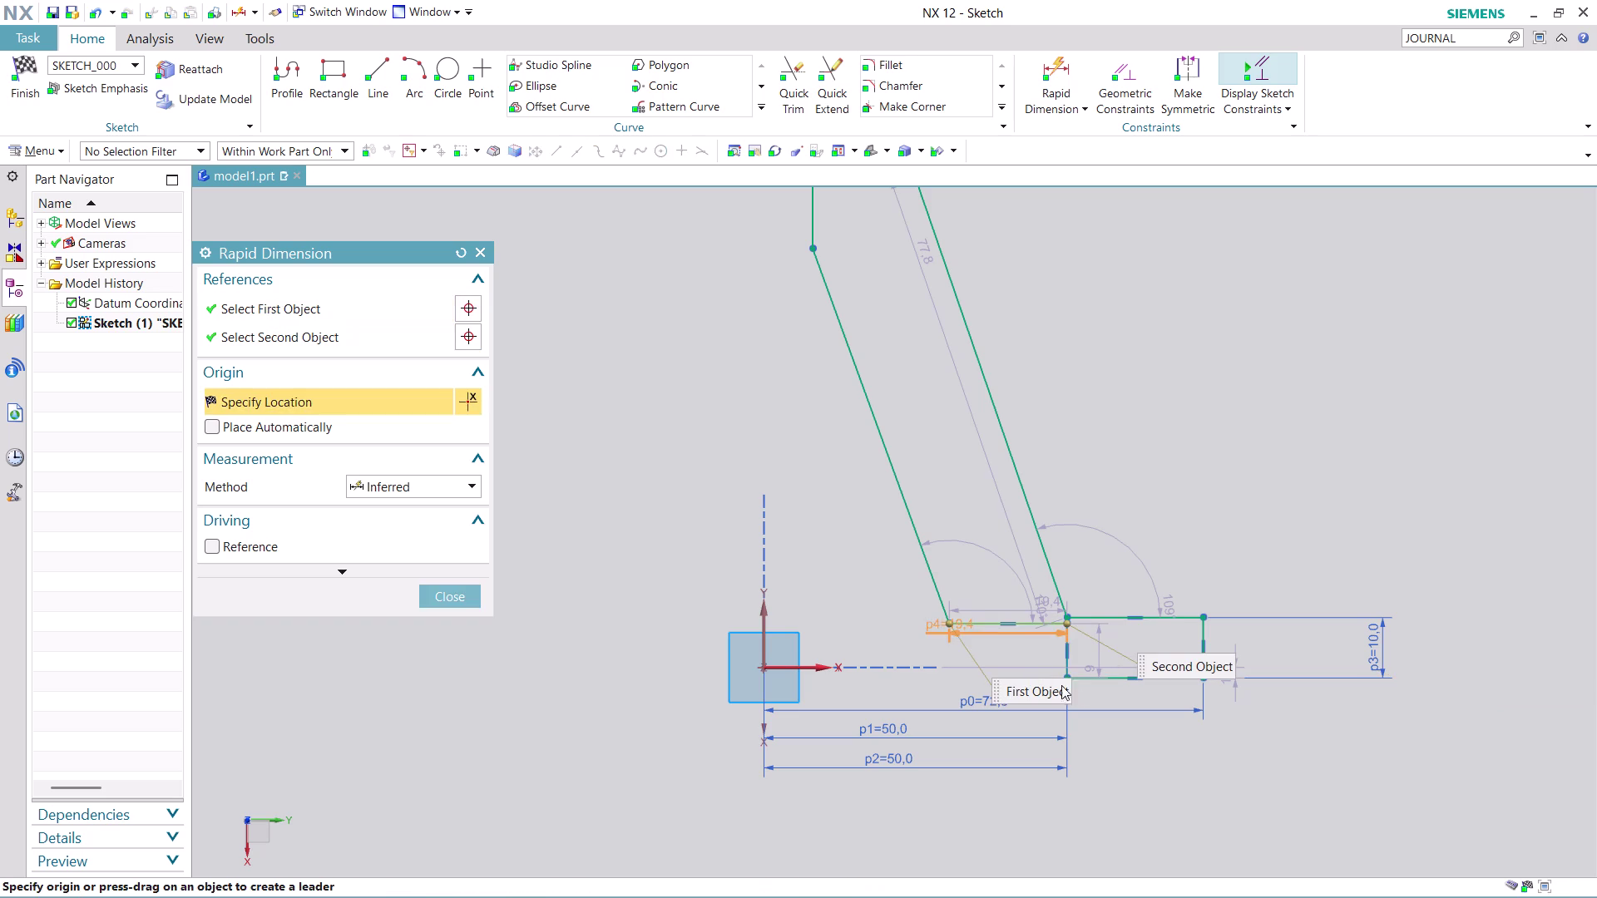
click(1116, 674)
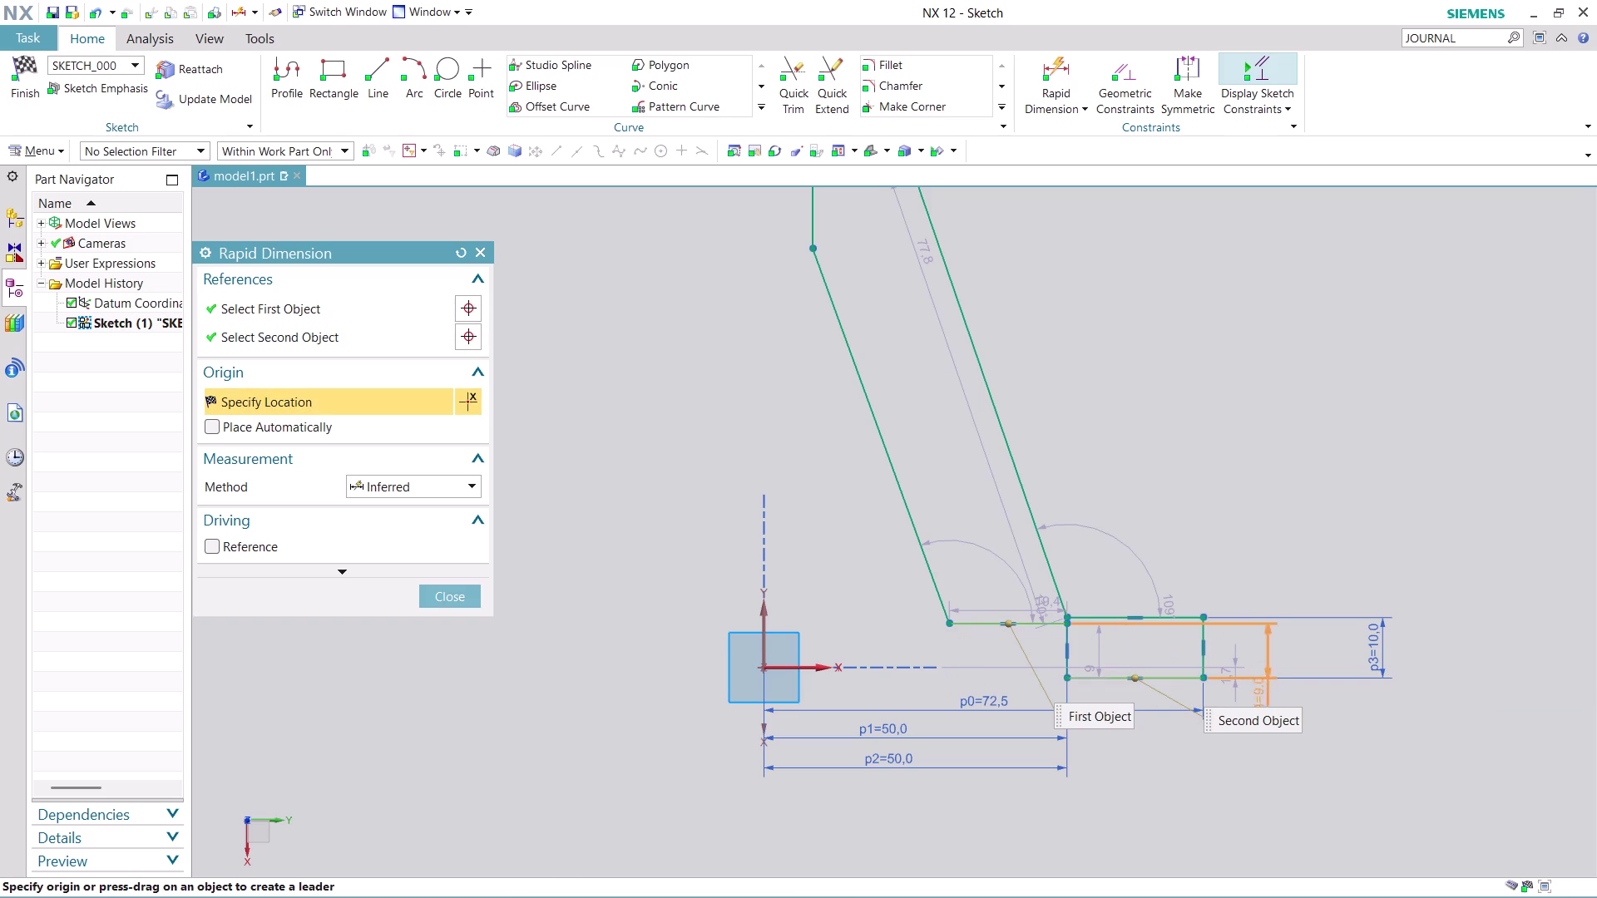
click(1491, 732)
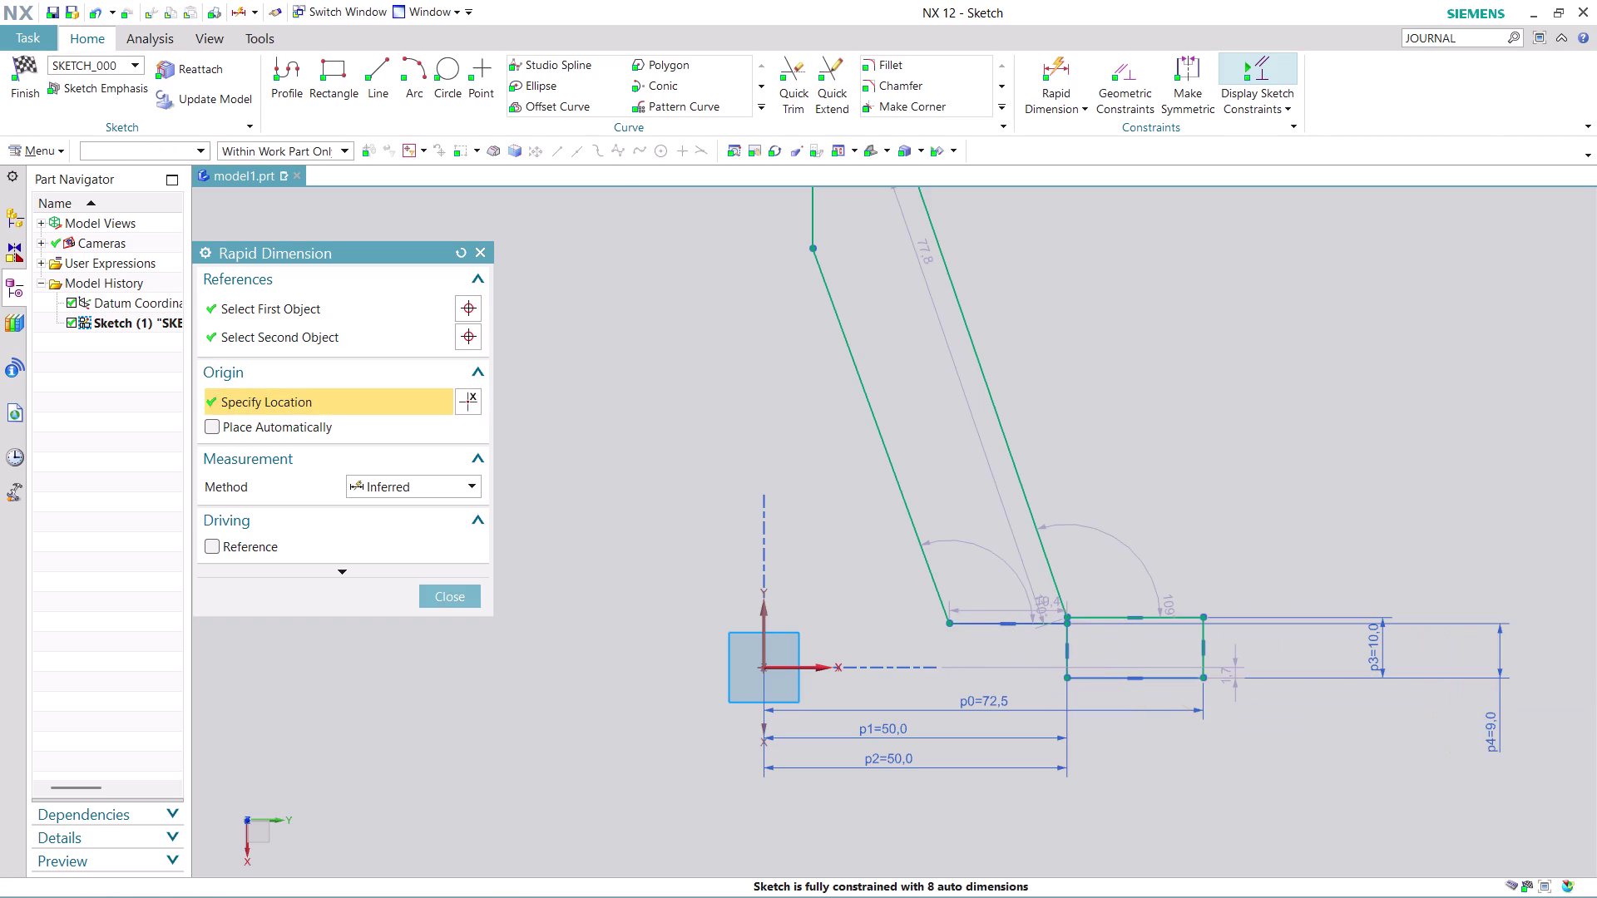
key(3)
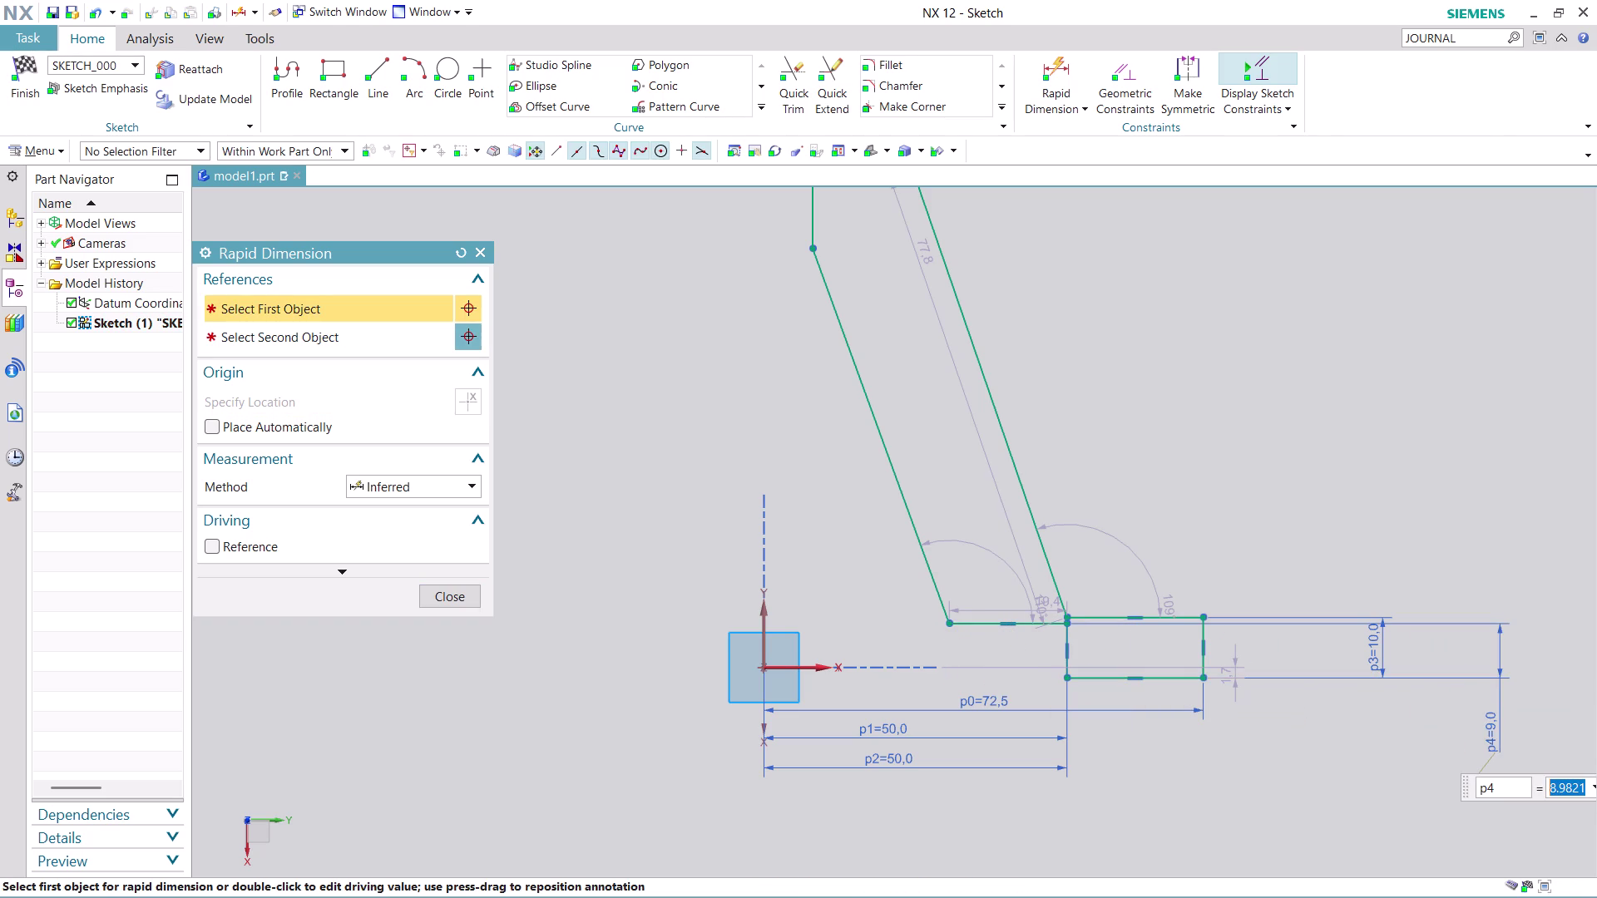
key(Return)
scroll(down, 3)
scroll(up, 3)
scroll(up, 3)
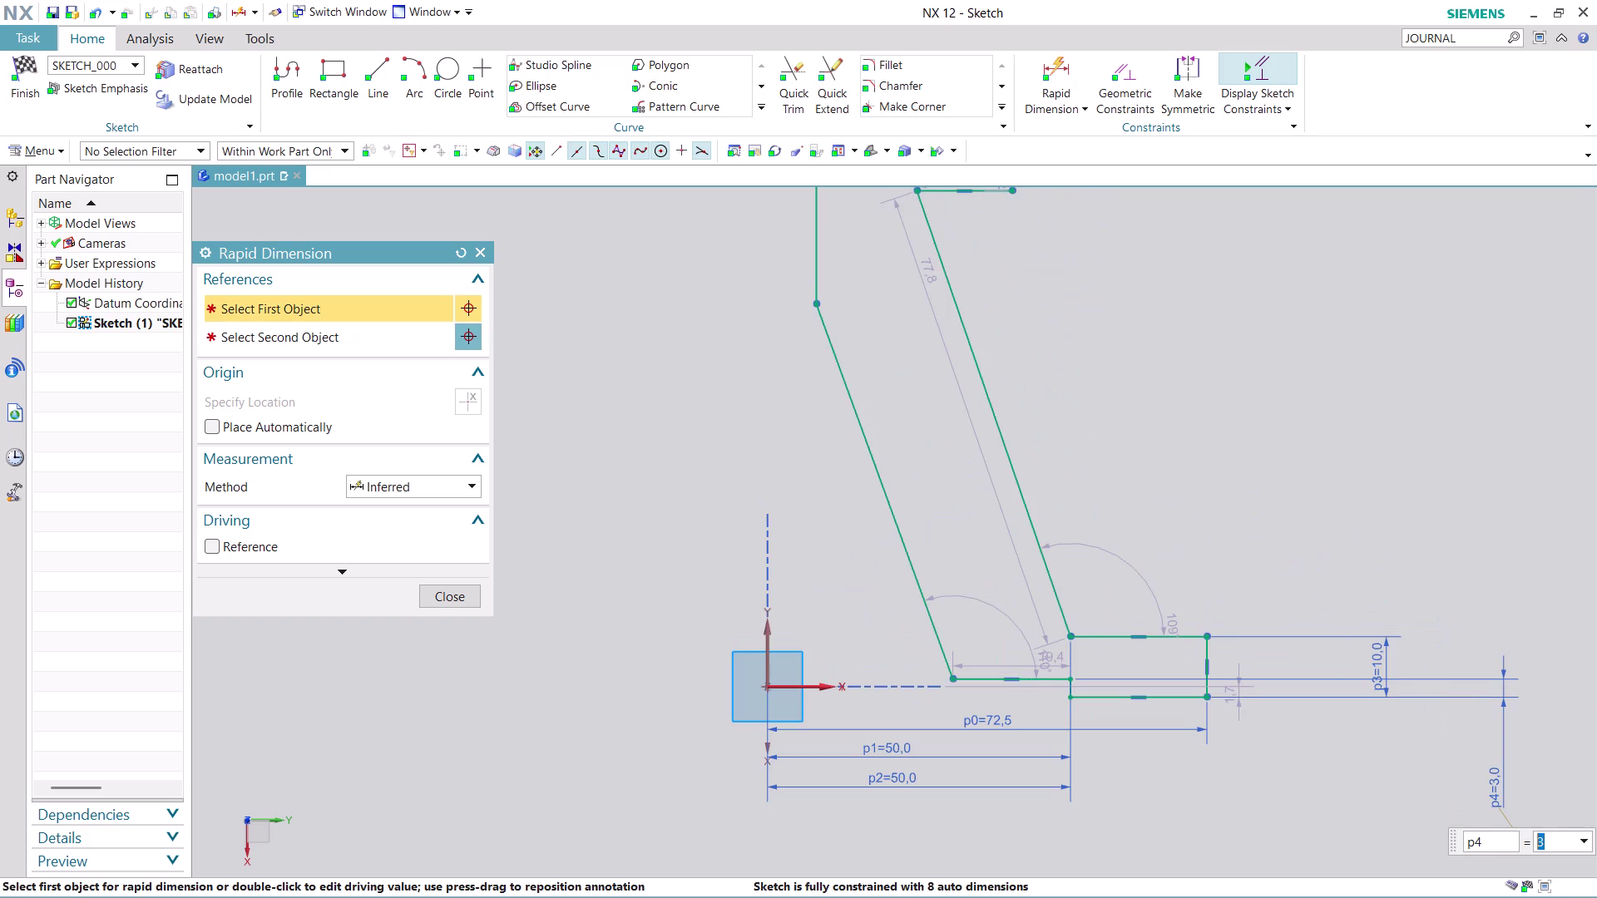
click(906, 539)
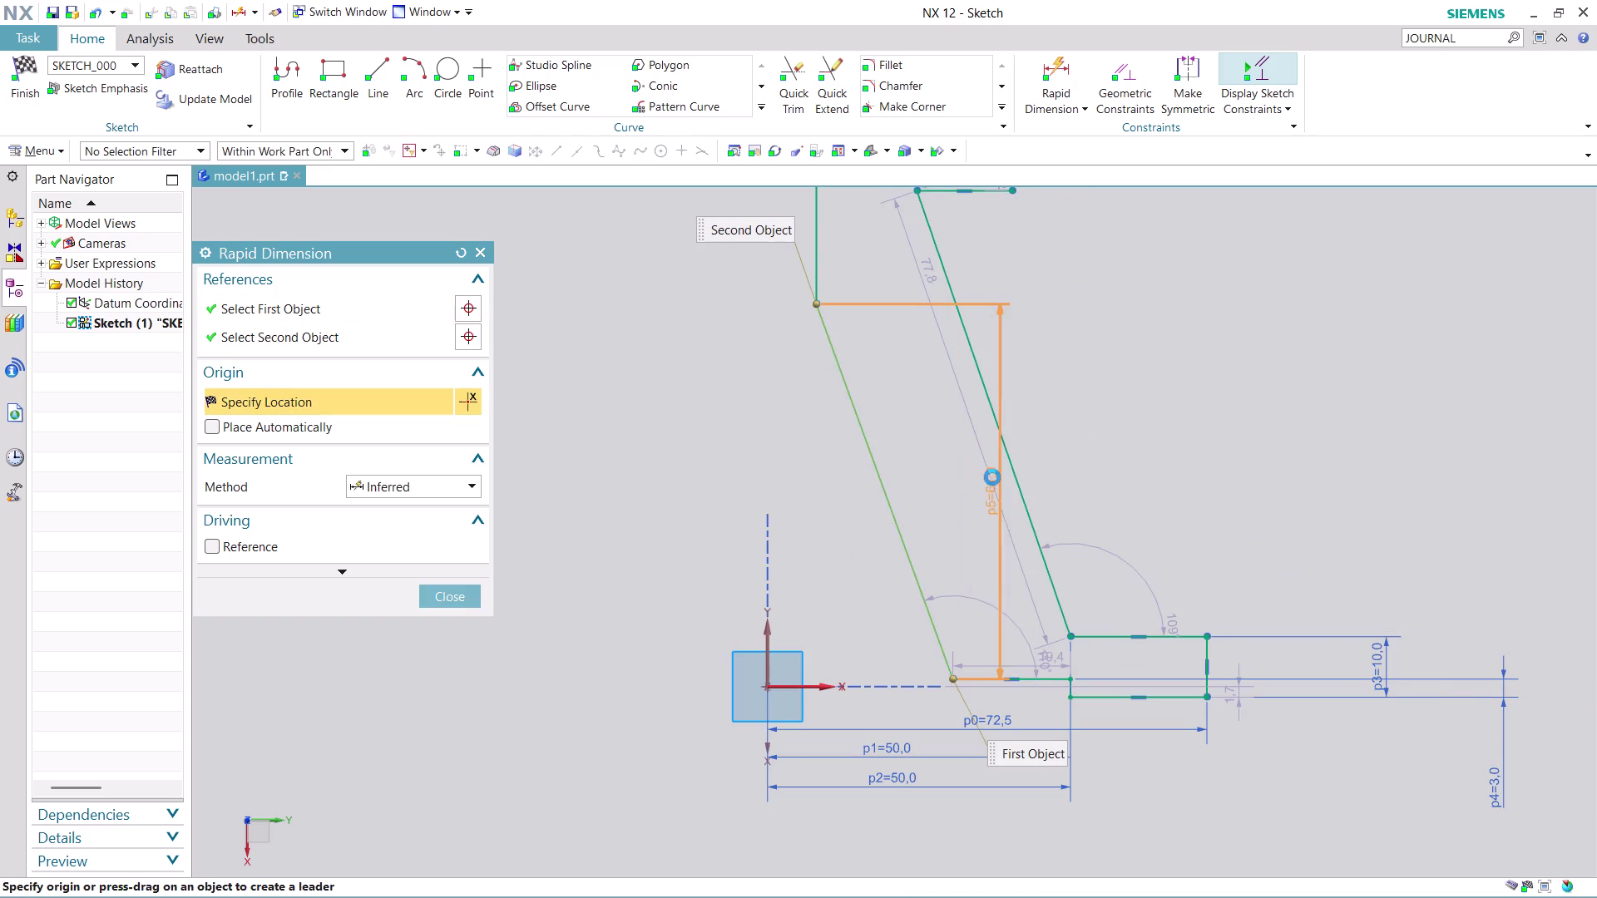
click(1018, 476)
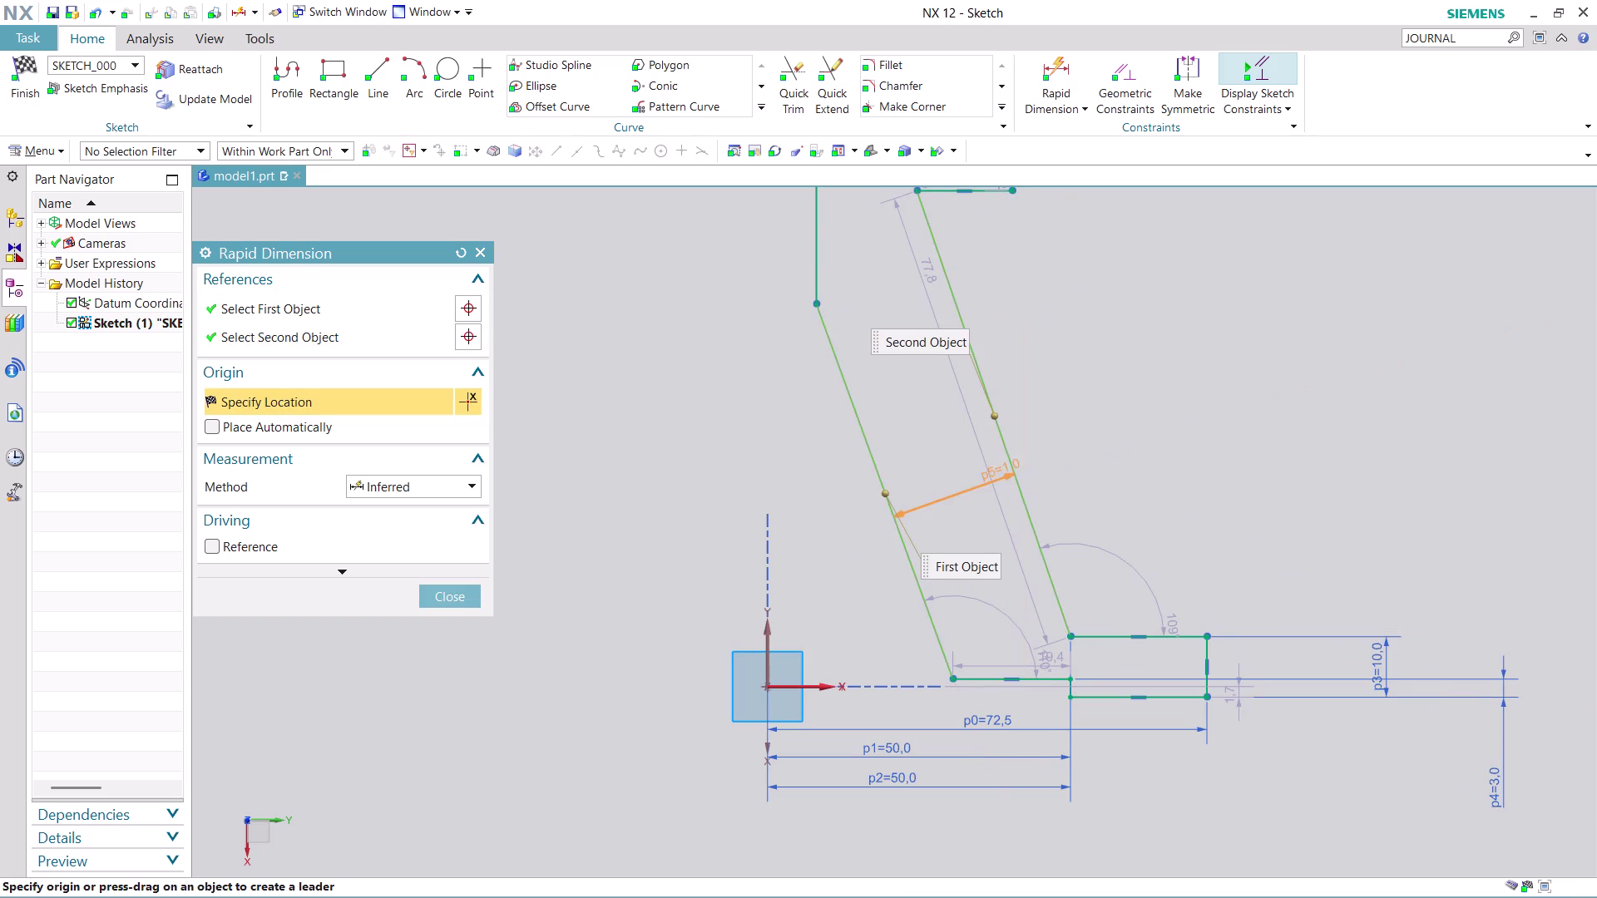
click(949, 458)
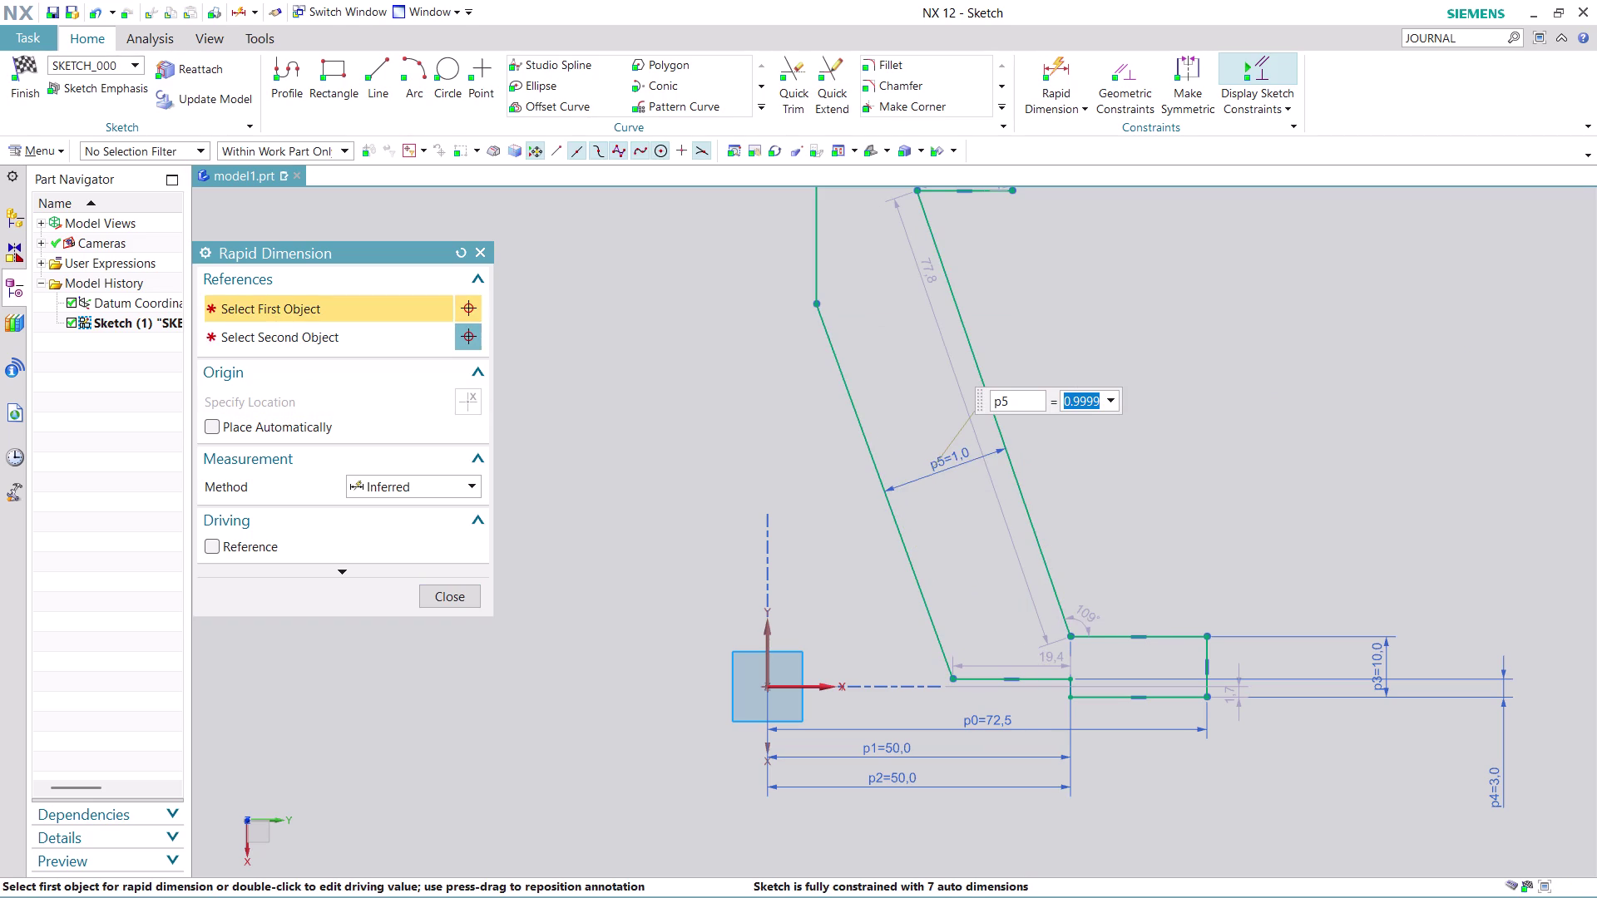
text(10)
key(Return)
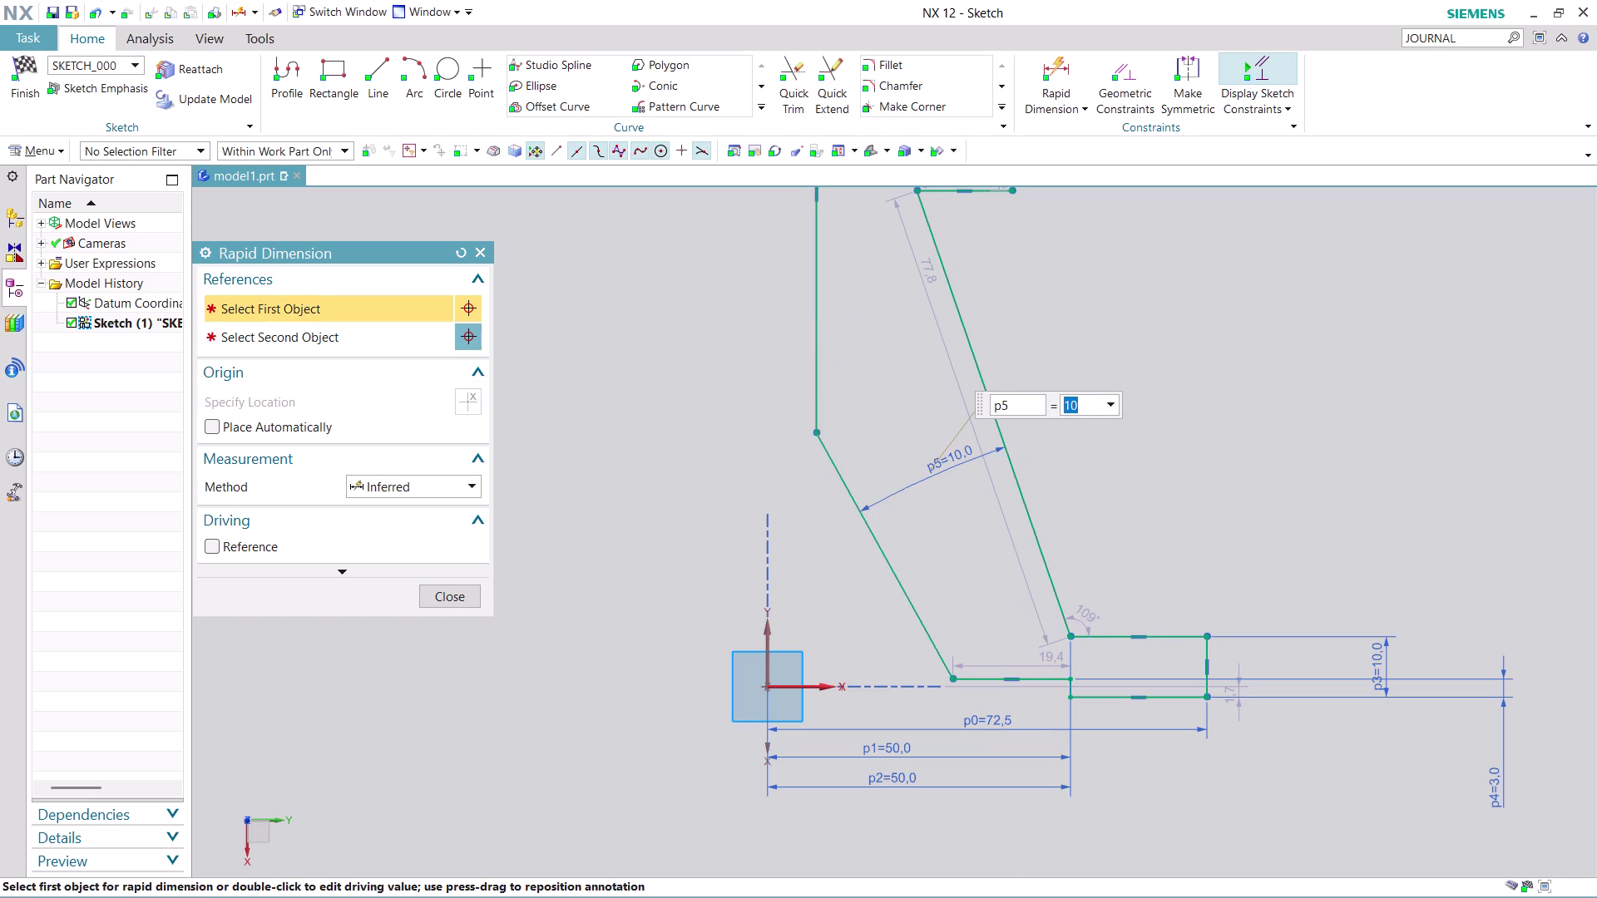
key(ctrl+z)
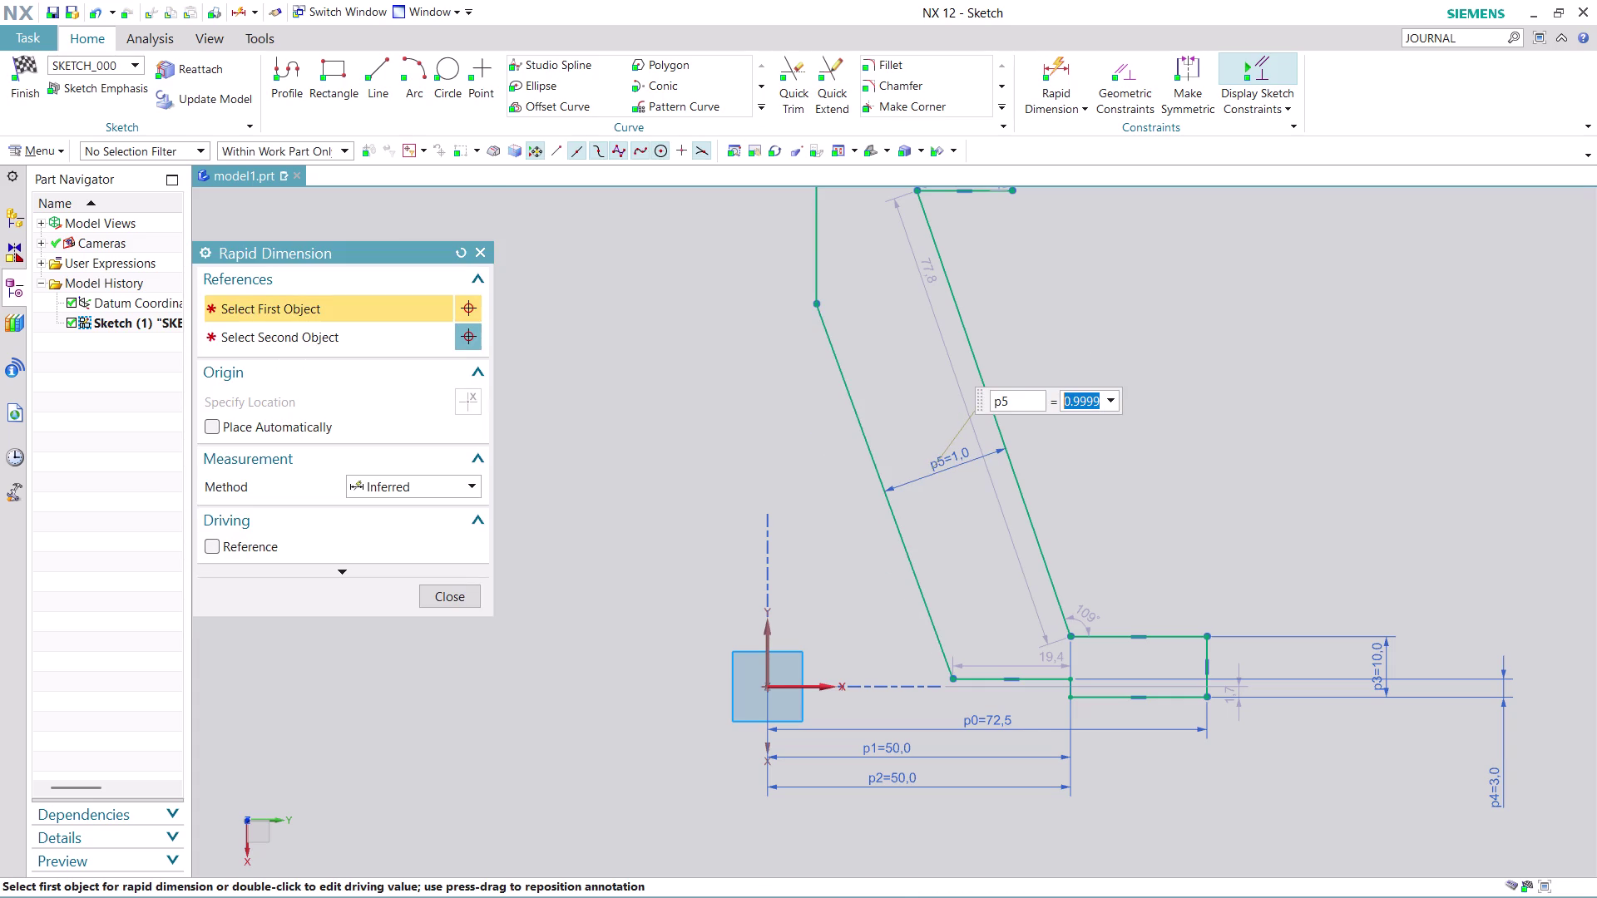
scroll(down, 3)
scroll(up, 3)
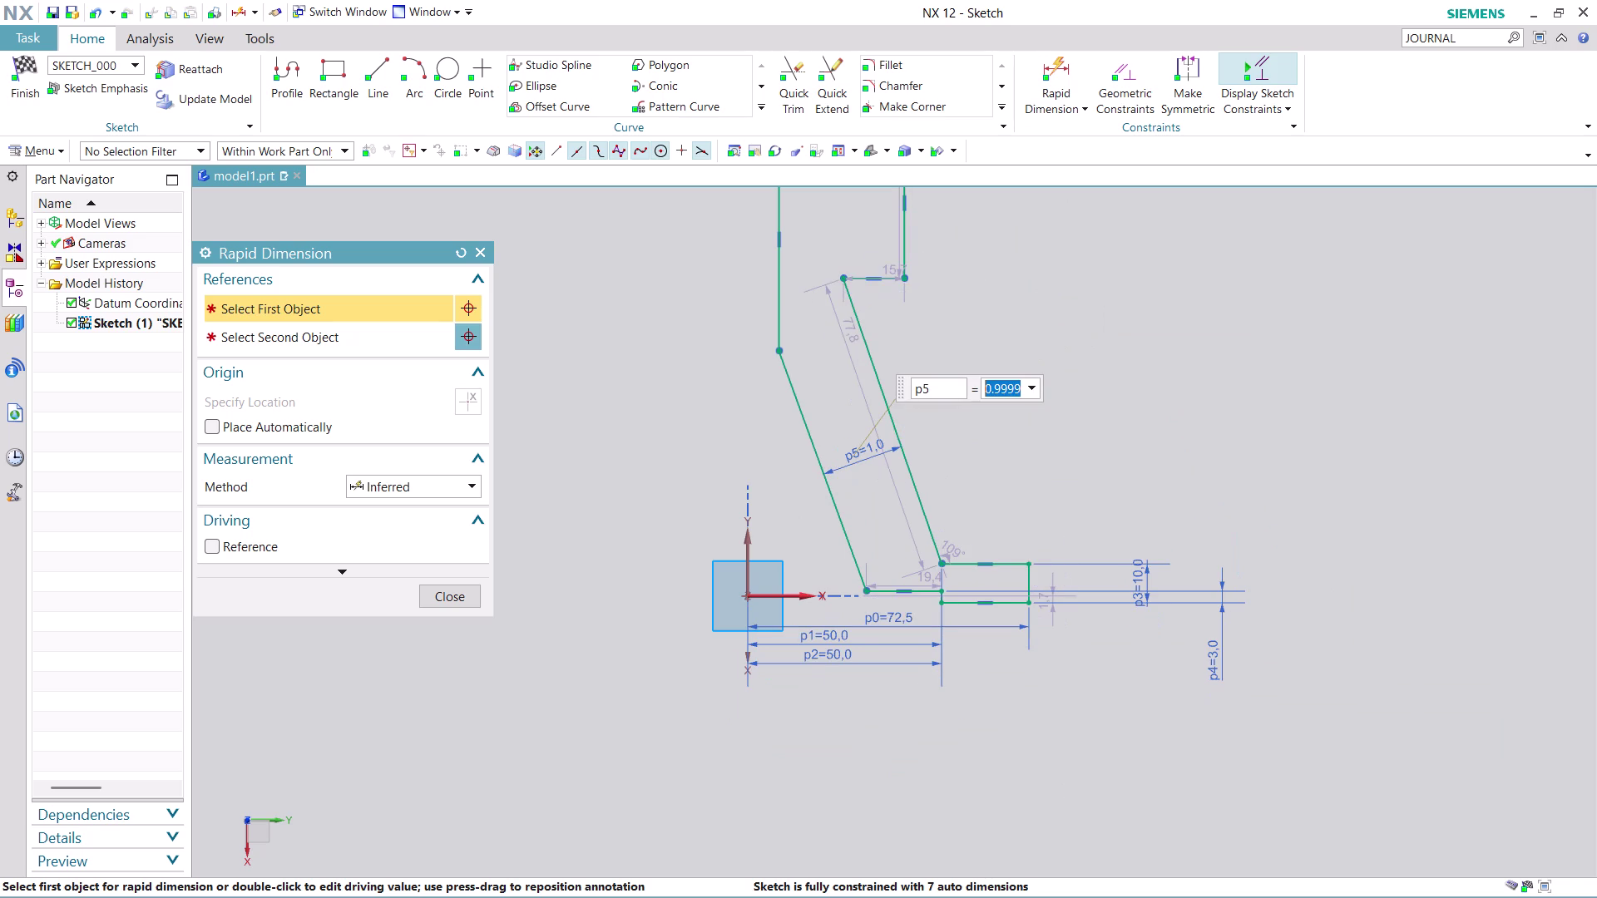
key(ctrl+z)
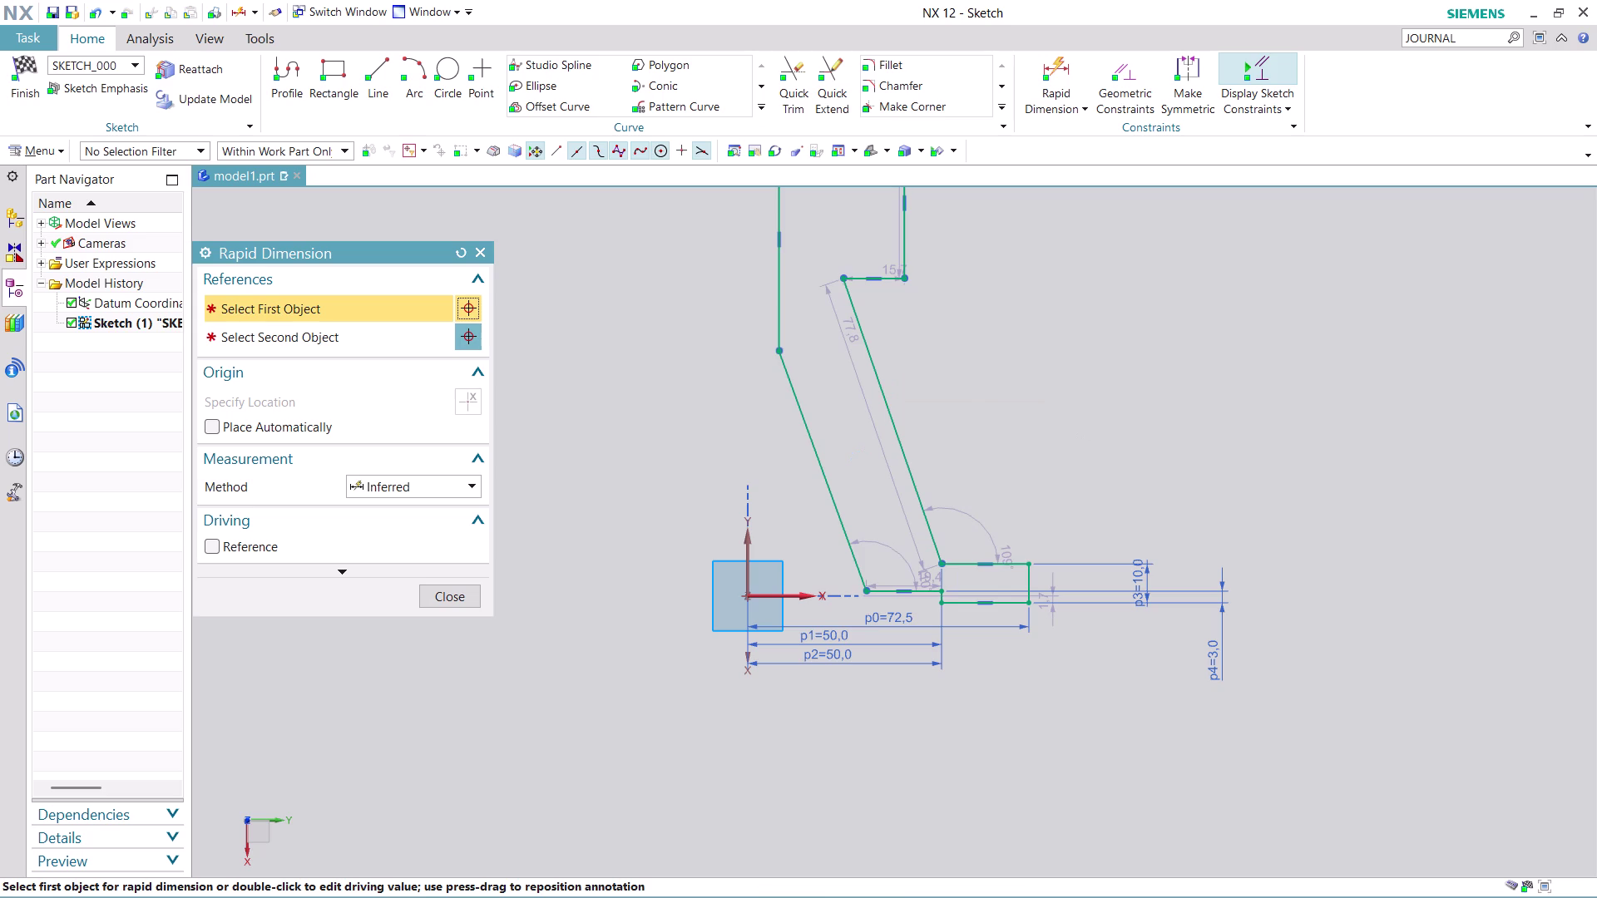
scroll(up, 3)
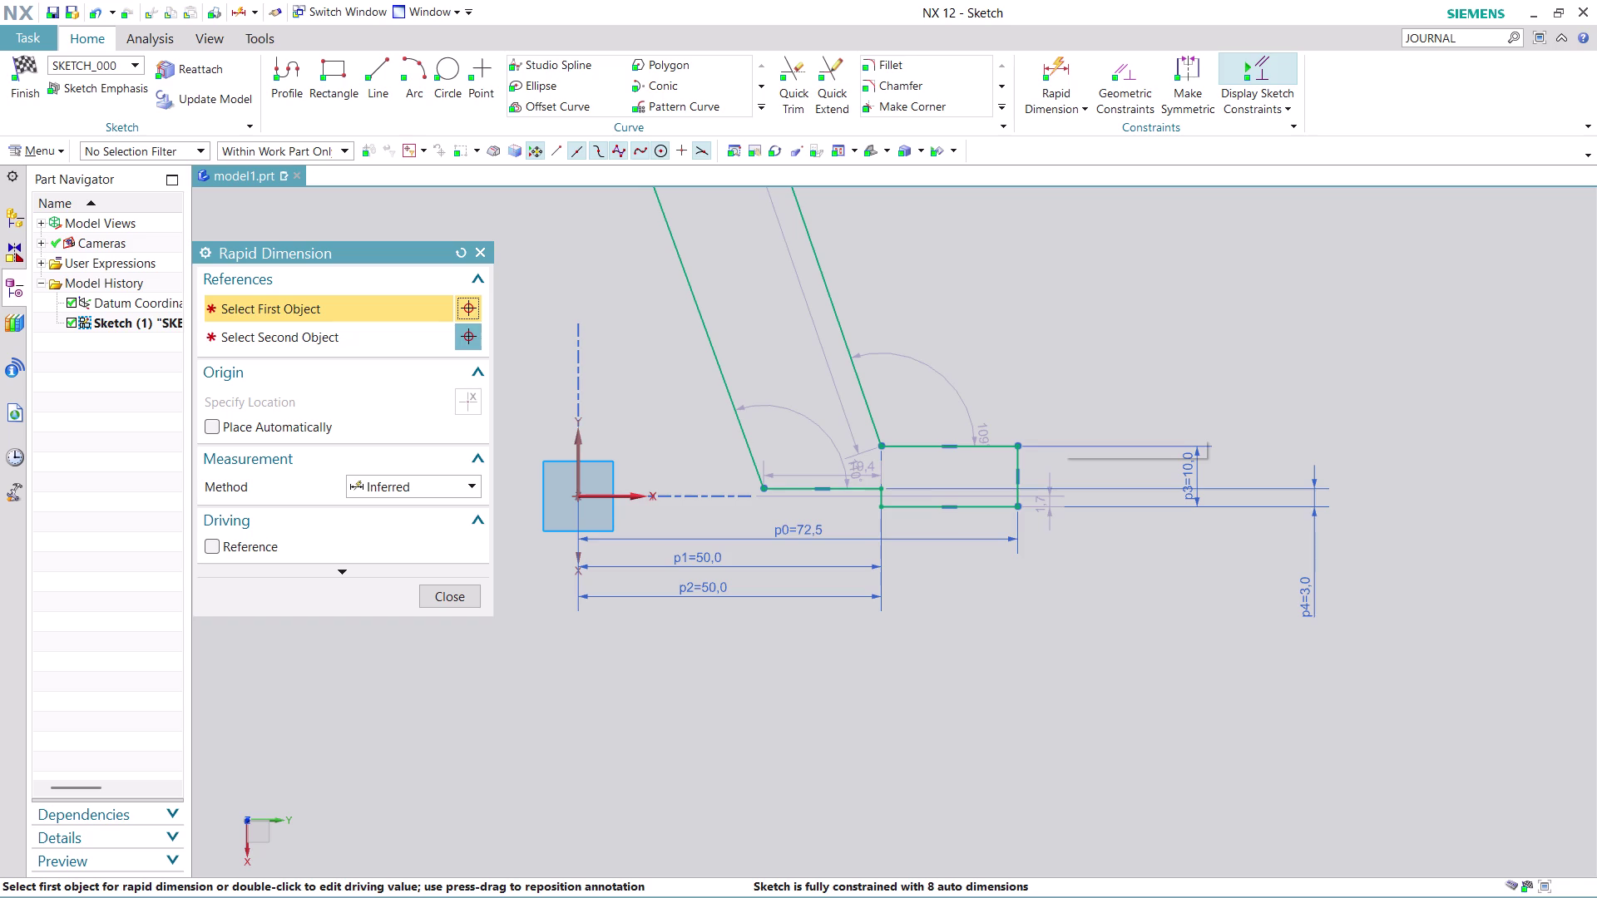
Recenter the view on the whole profile and end the current dimension command.
scroll(down, 3)
scroll(up, 3)
scroll(up, 3)
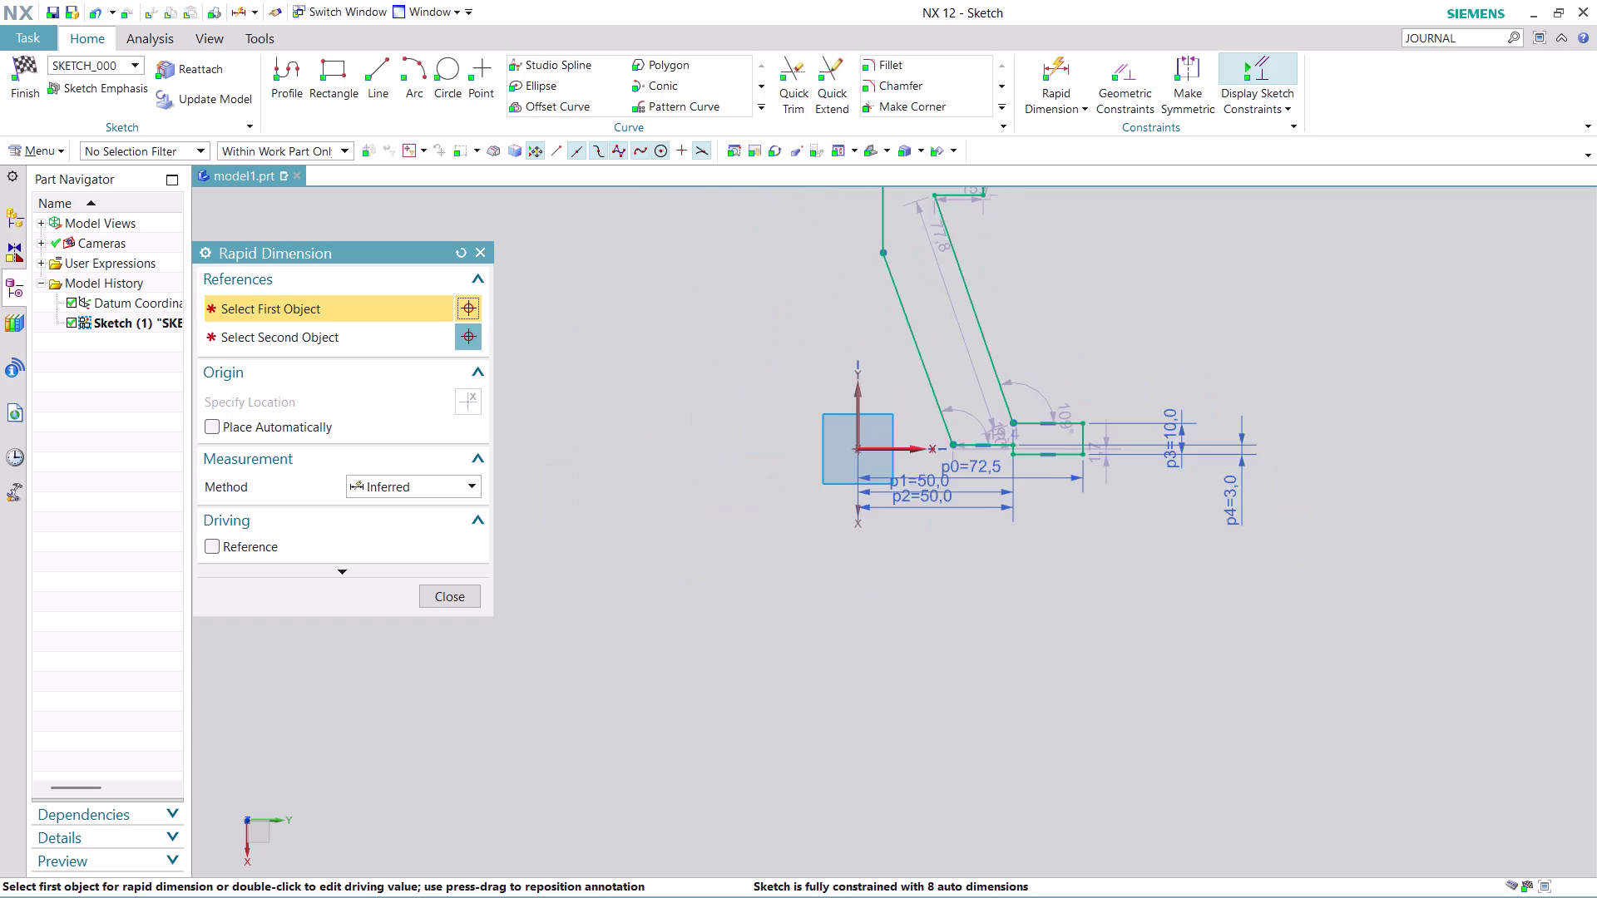
middle_drag(1072, 290, 1041, 440)
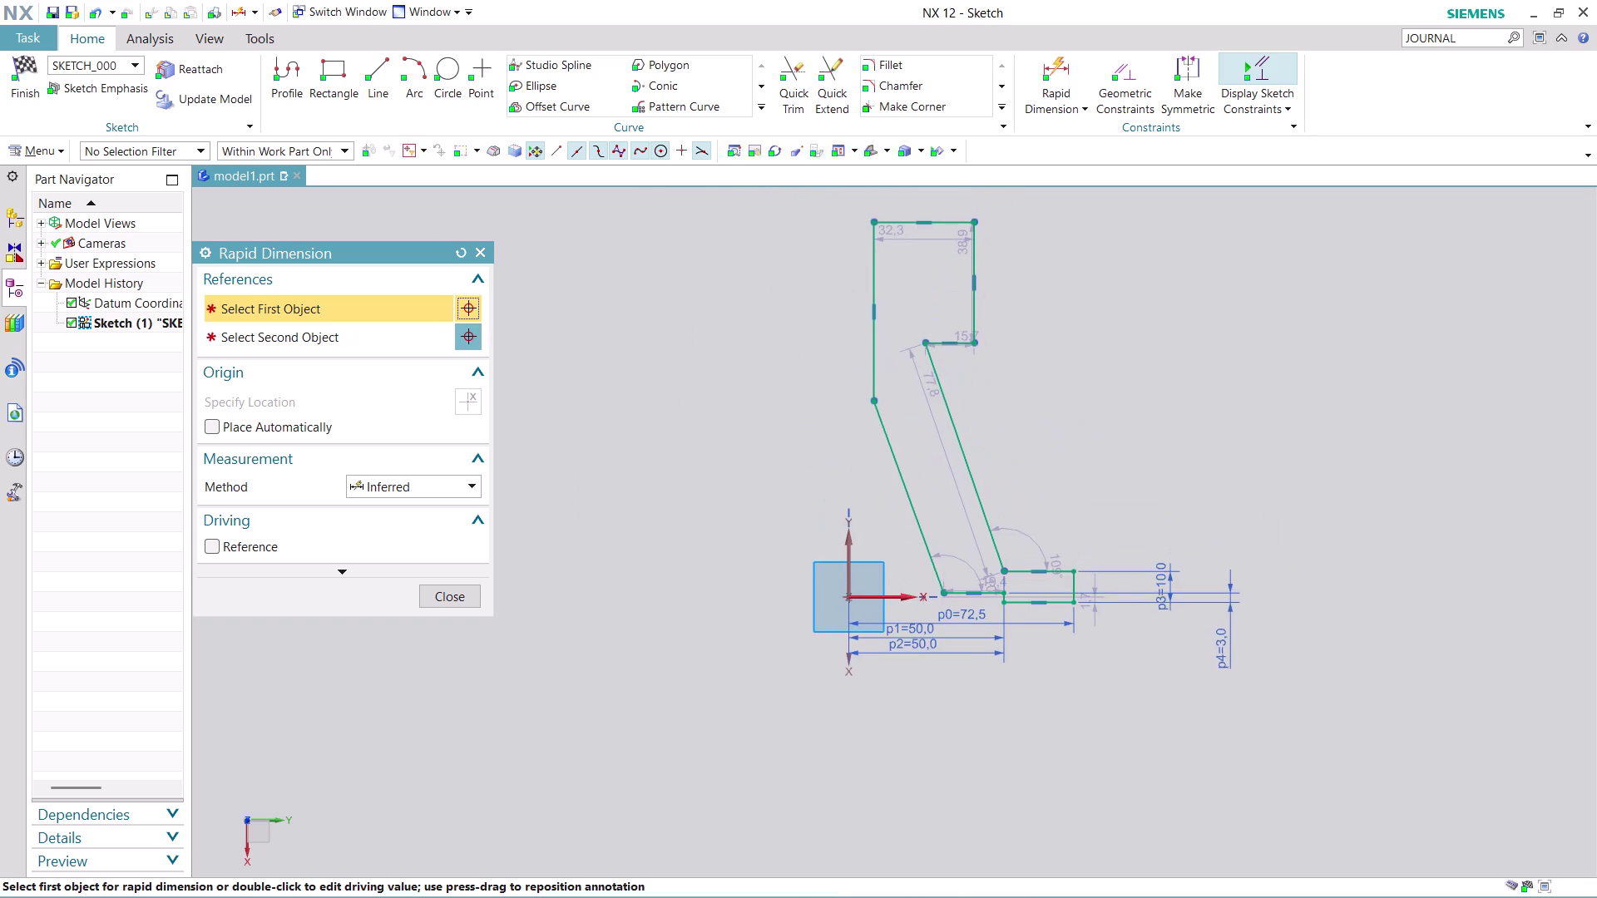
middle_drag(1041, 440, 1040, 399)
middle_click(1040, 398)
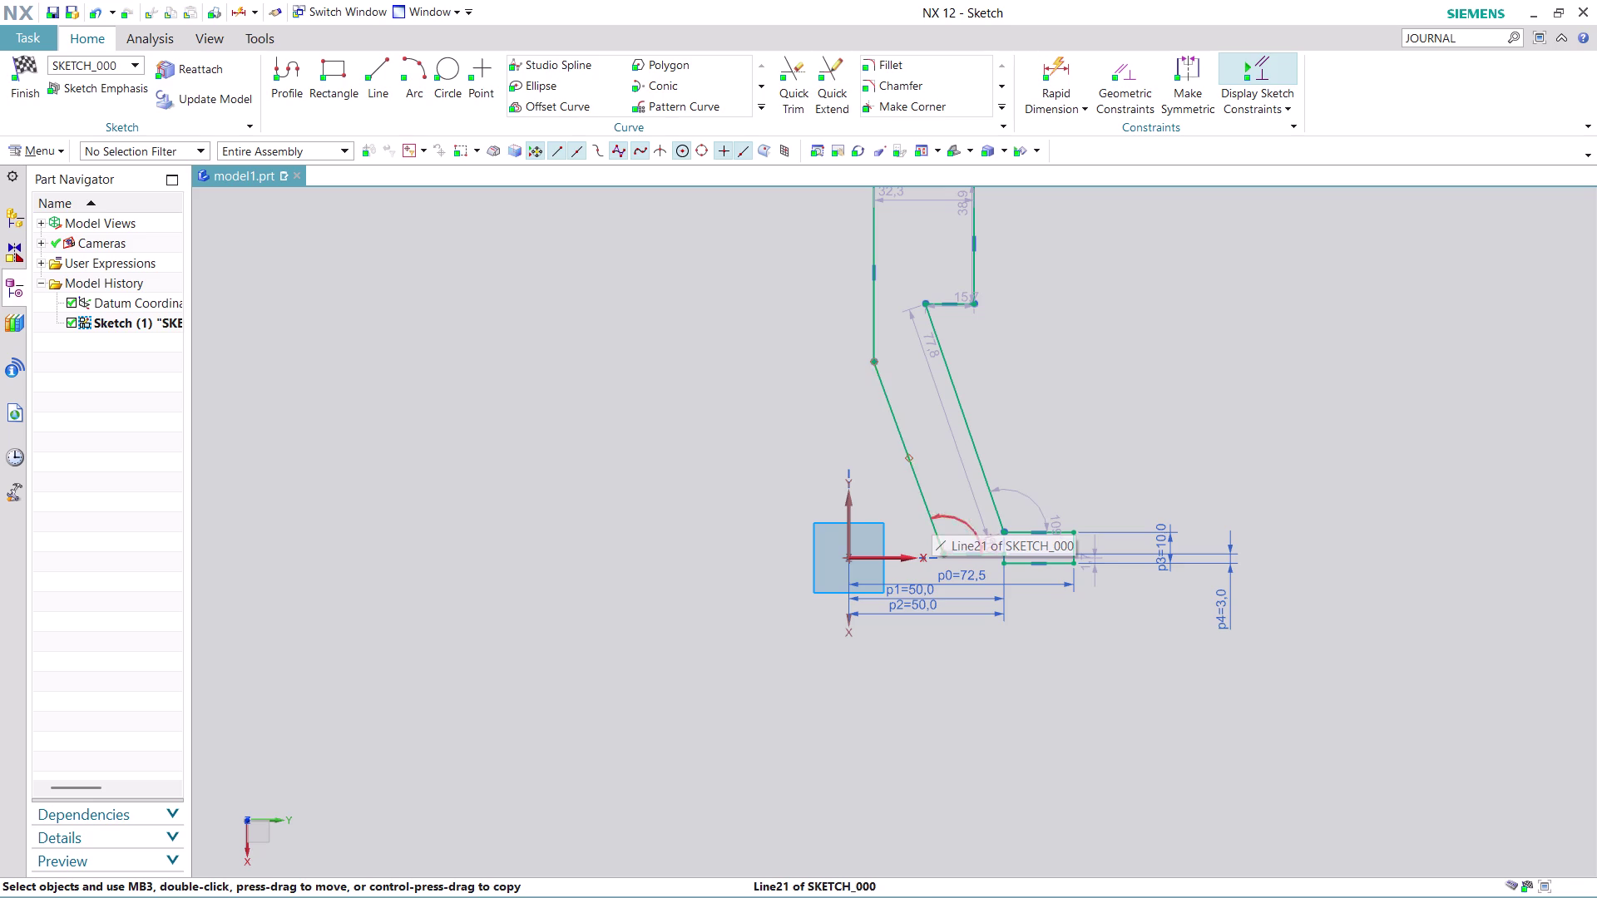
Place horizontal dimension p5 from the axis to the upper wall, value 25.
click(1071, 68)
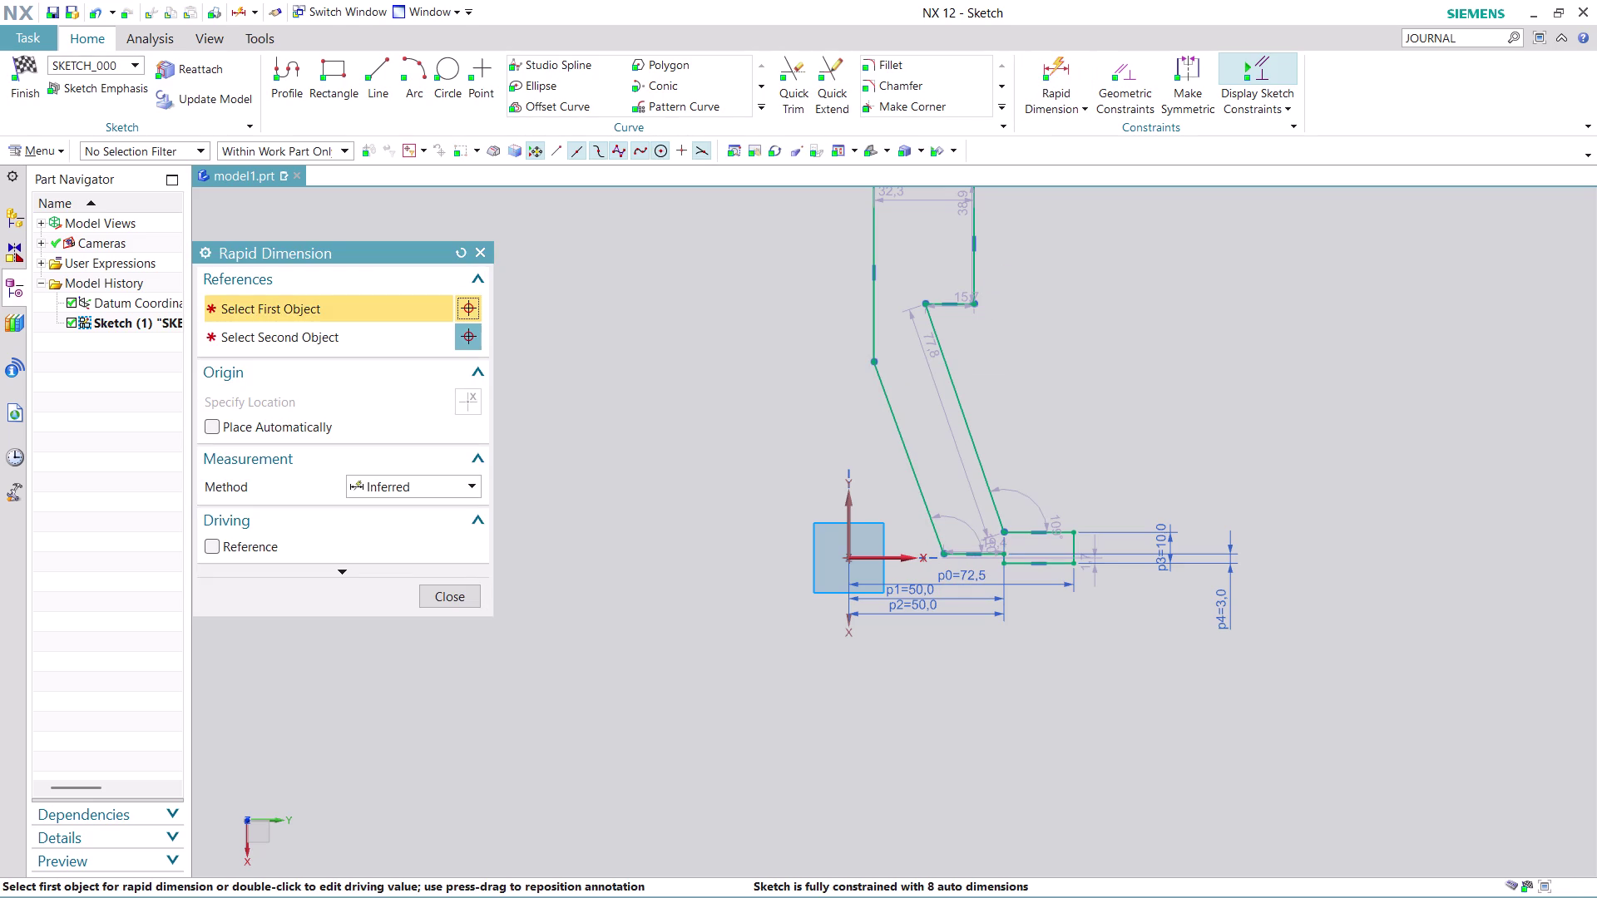
click(870, 228)
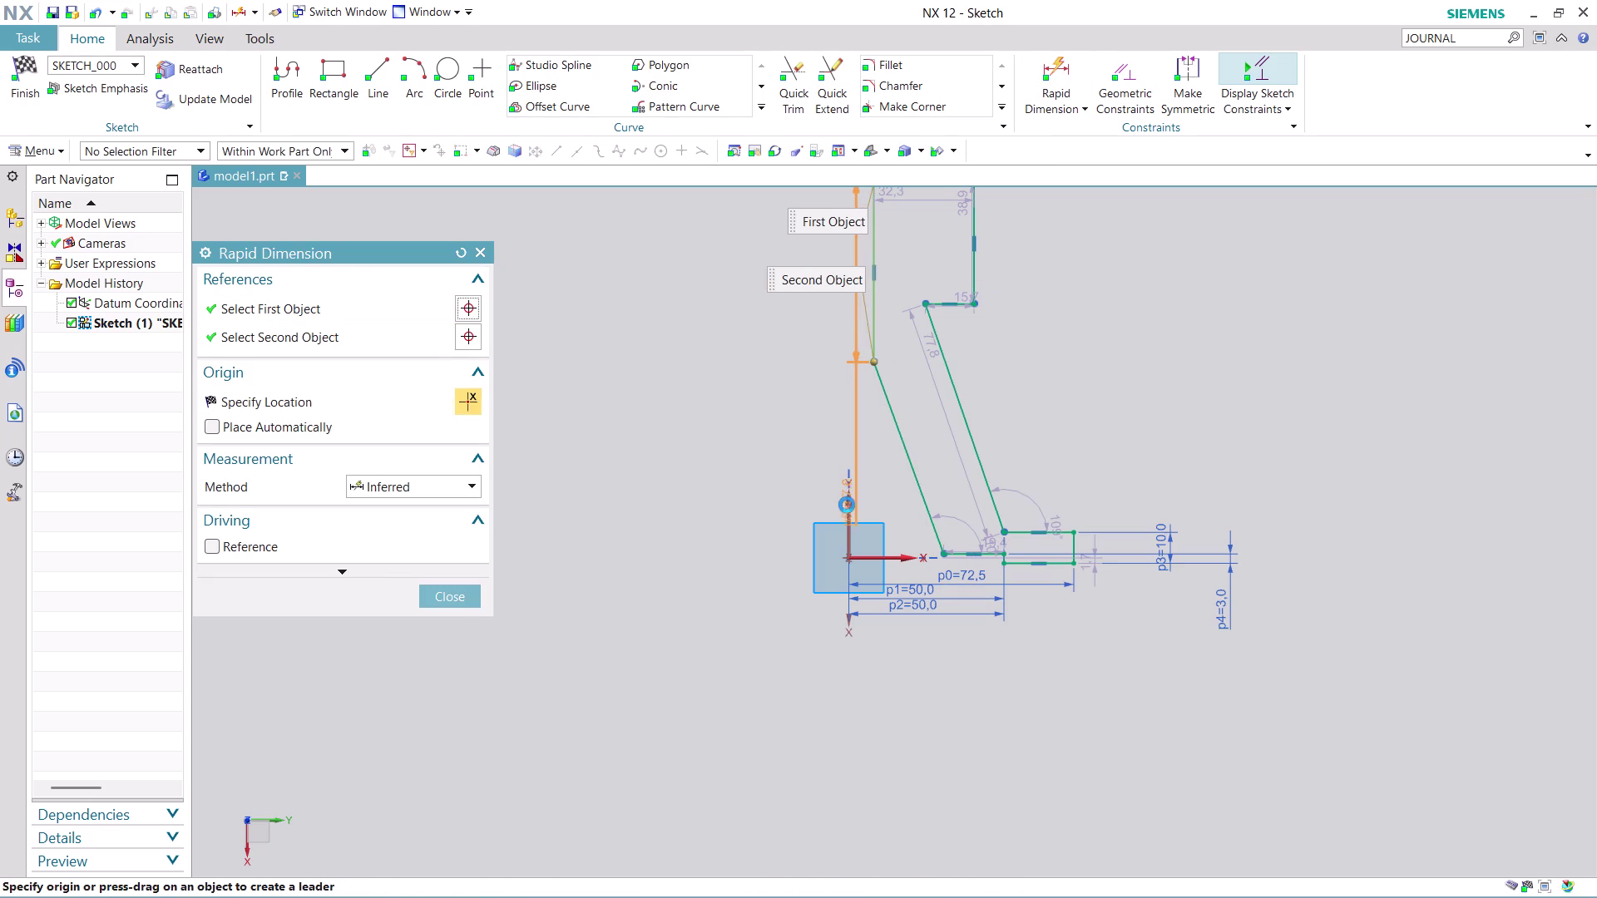
click(846, 505)
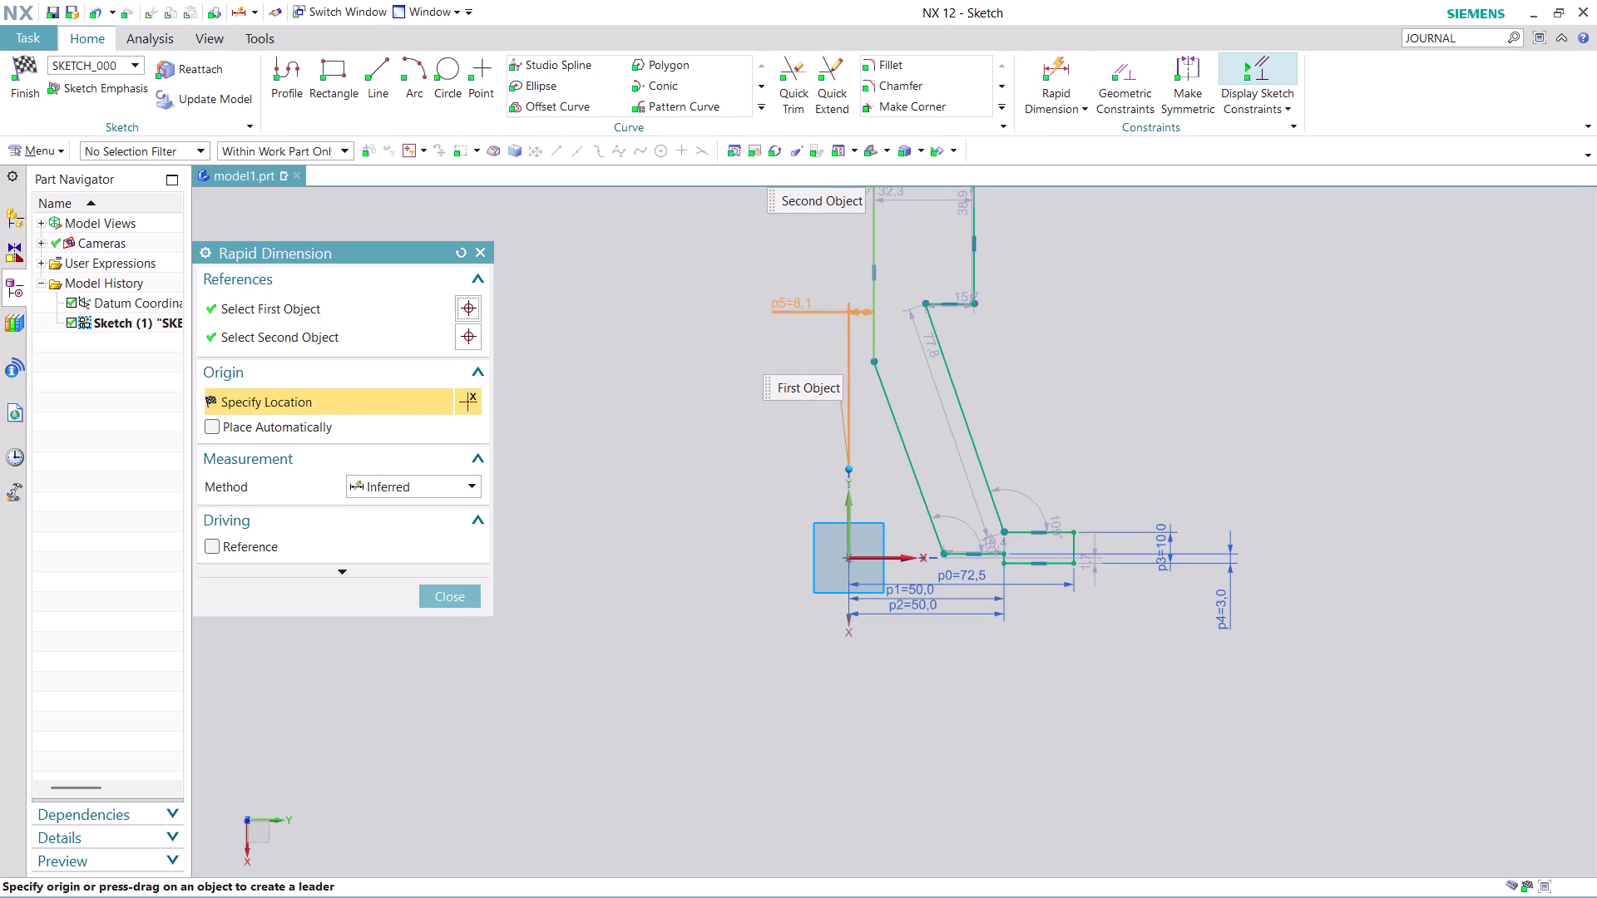
scroll(down, 3)
scroll(up, 3)
scroll(up, 3)
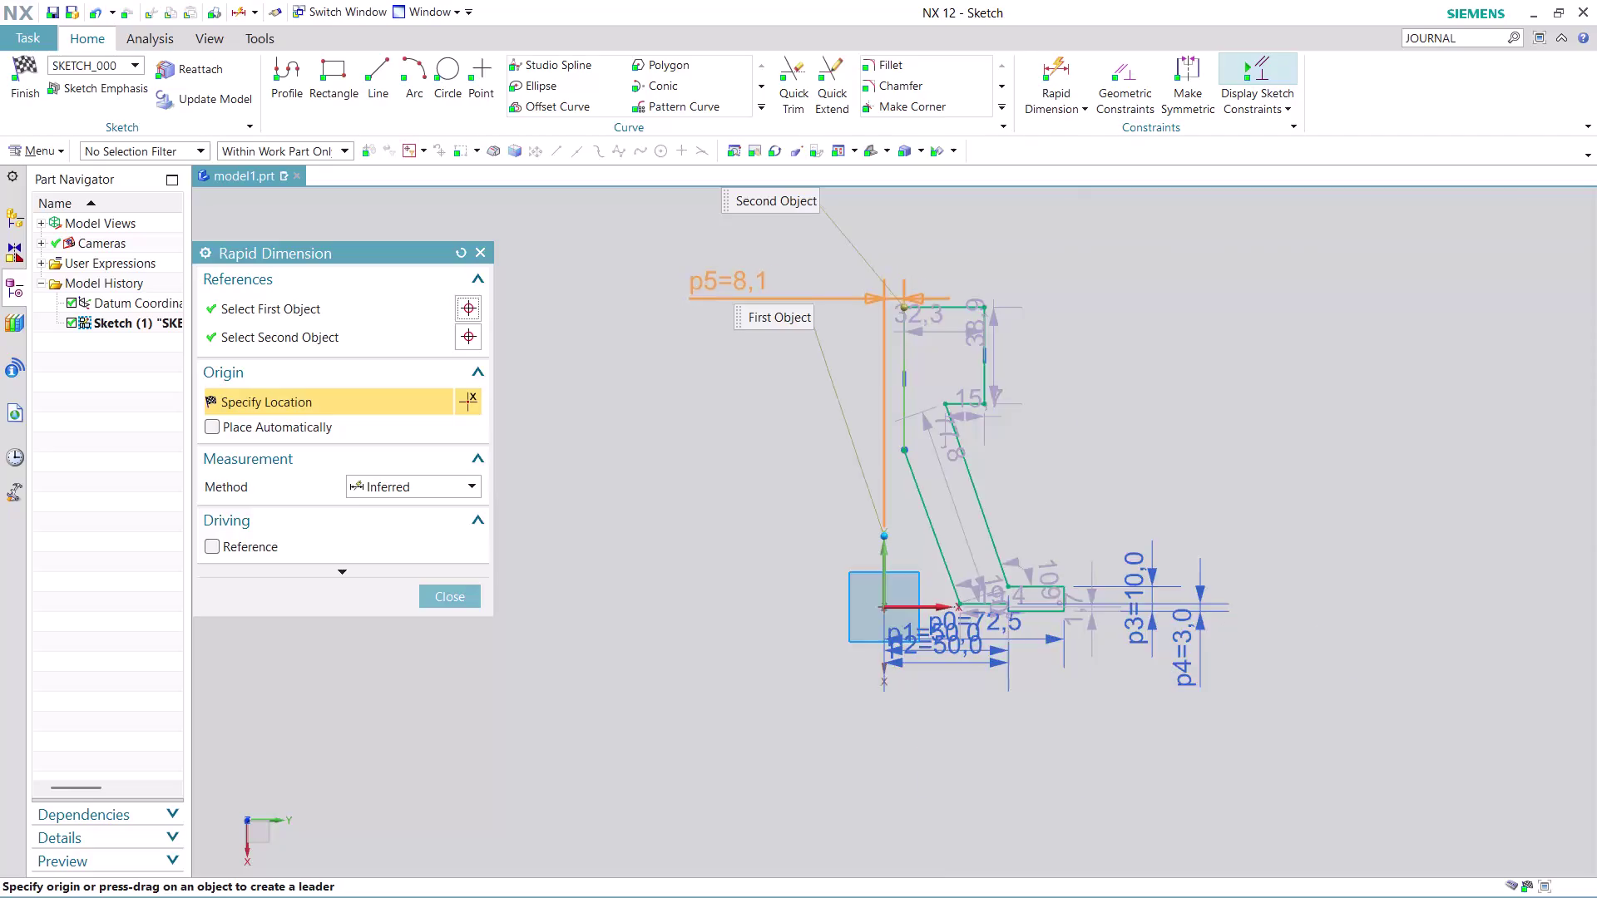
scroll(up, 3)
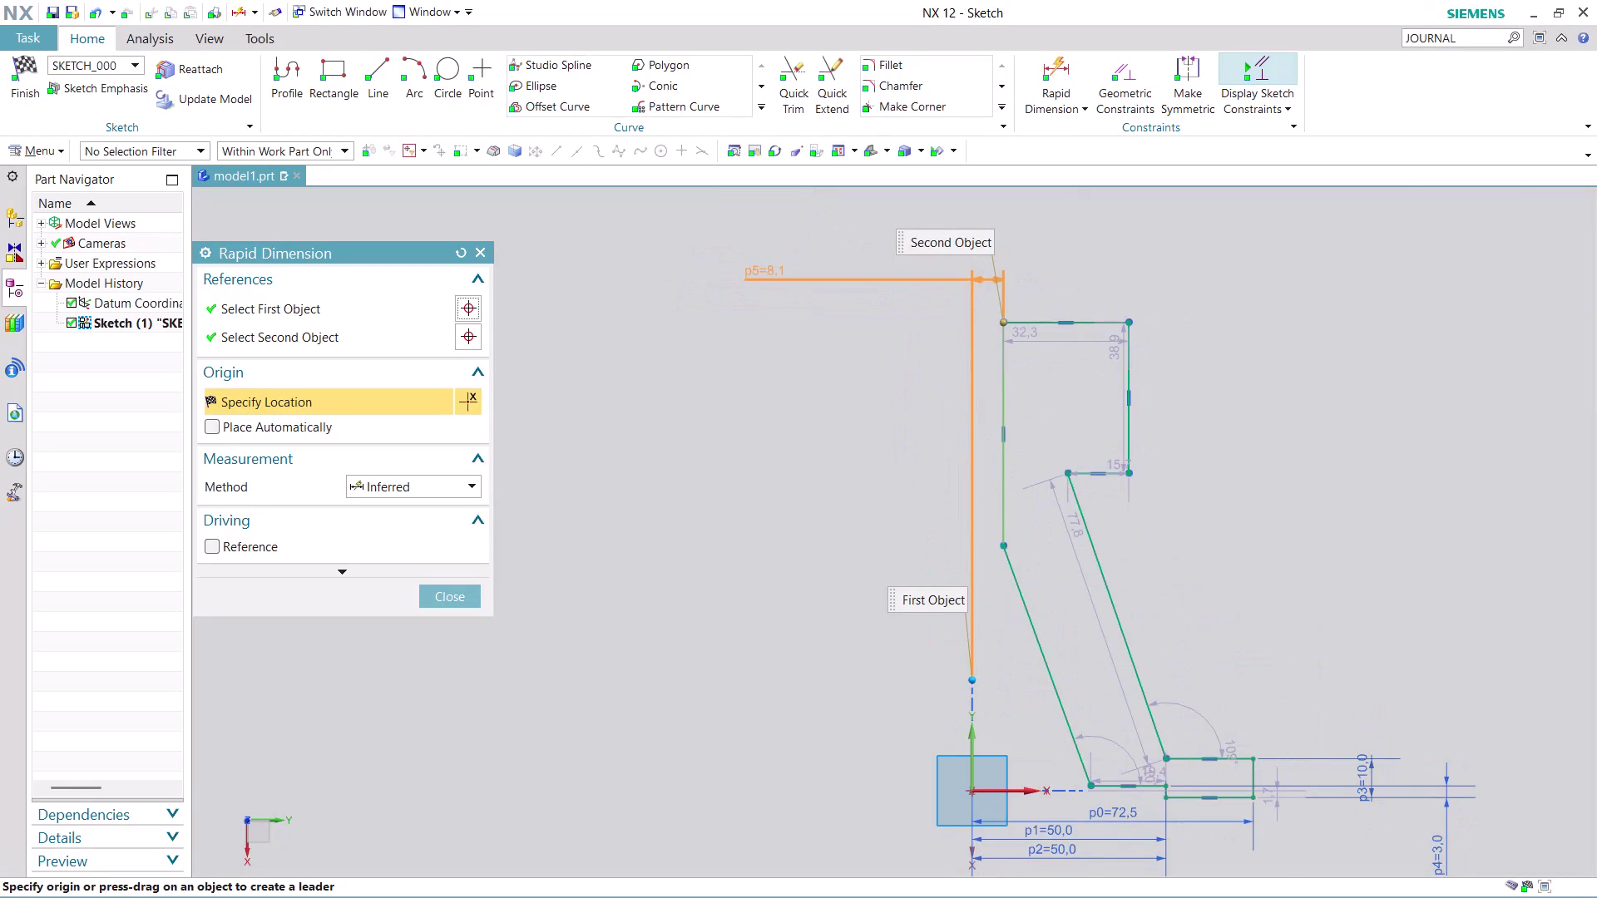
click(764, 271)
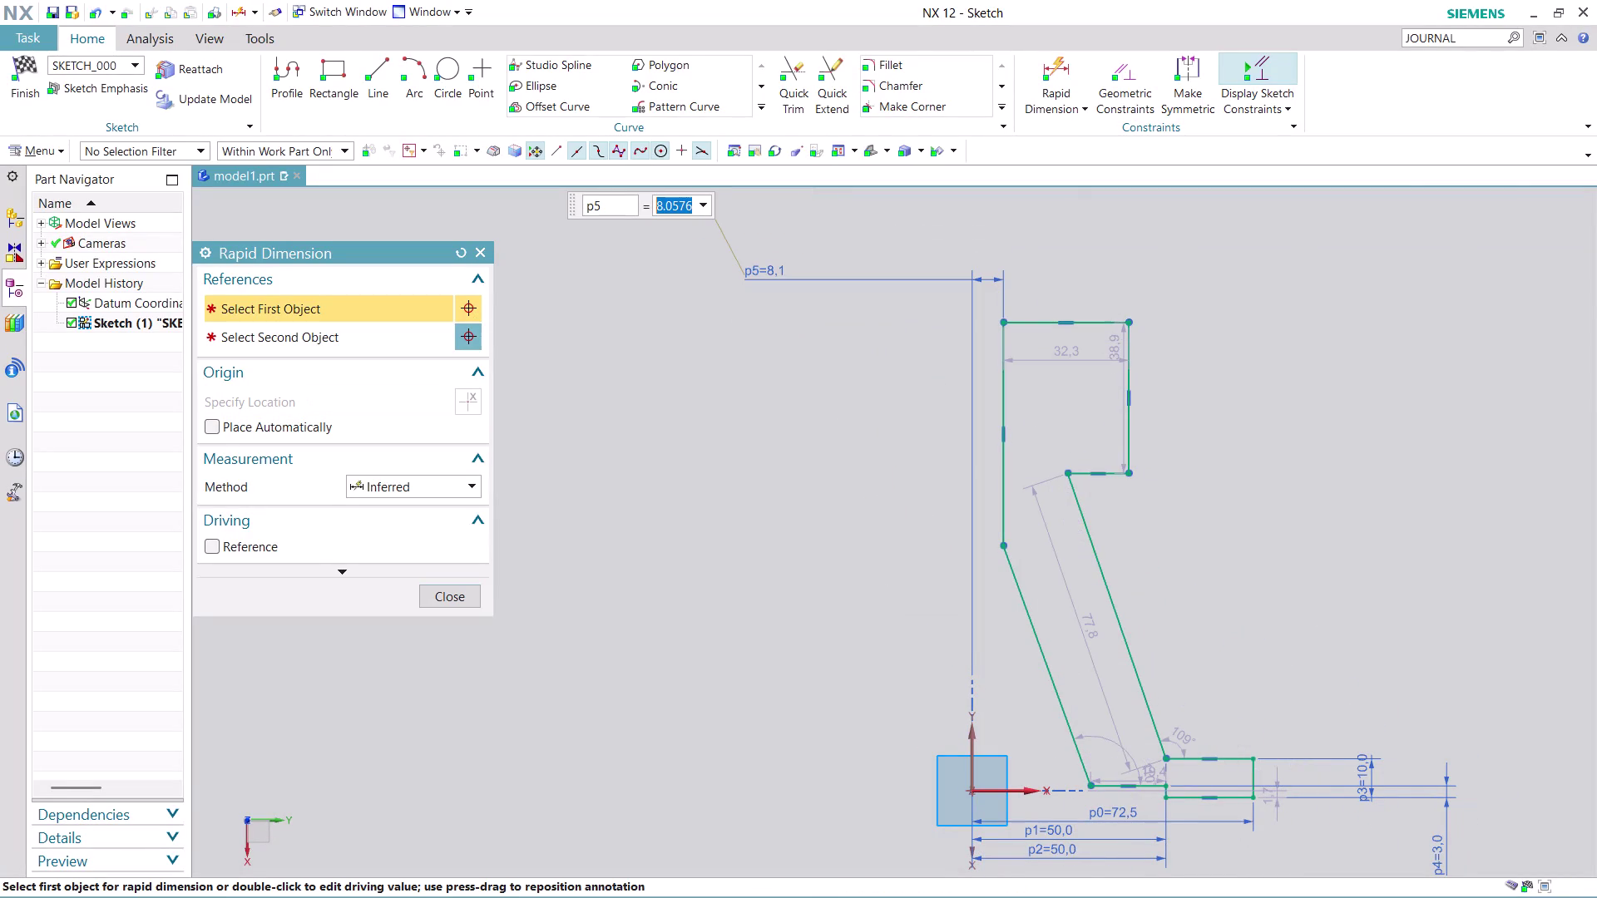
text(25)
key(Return)
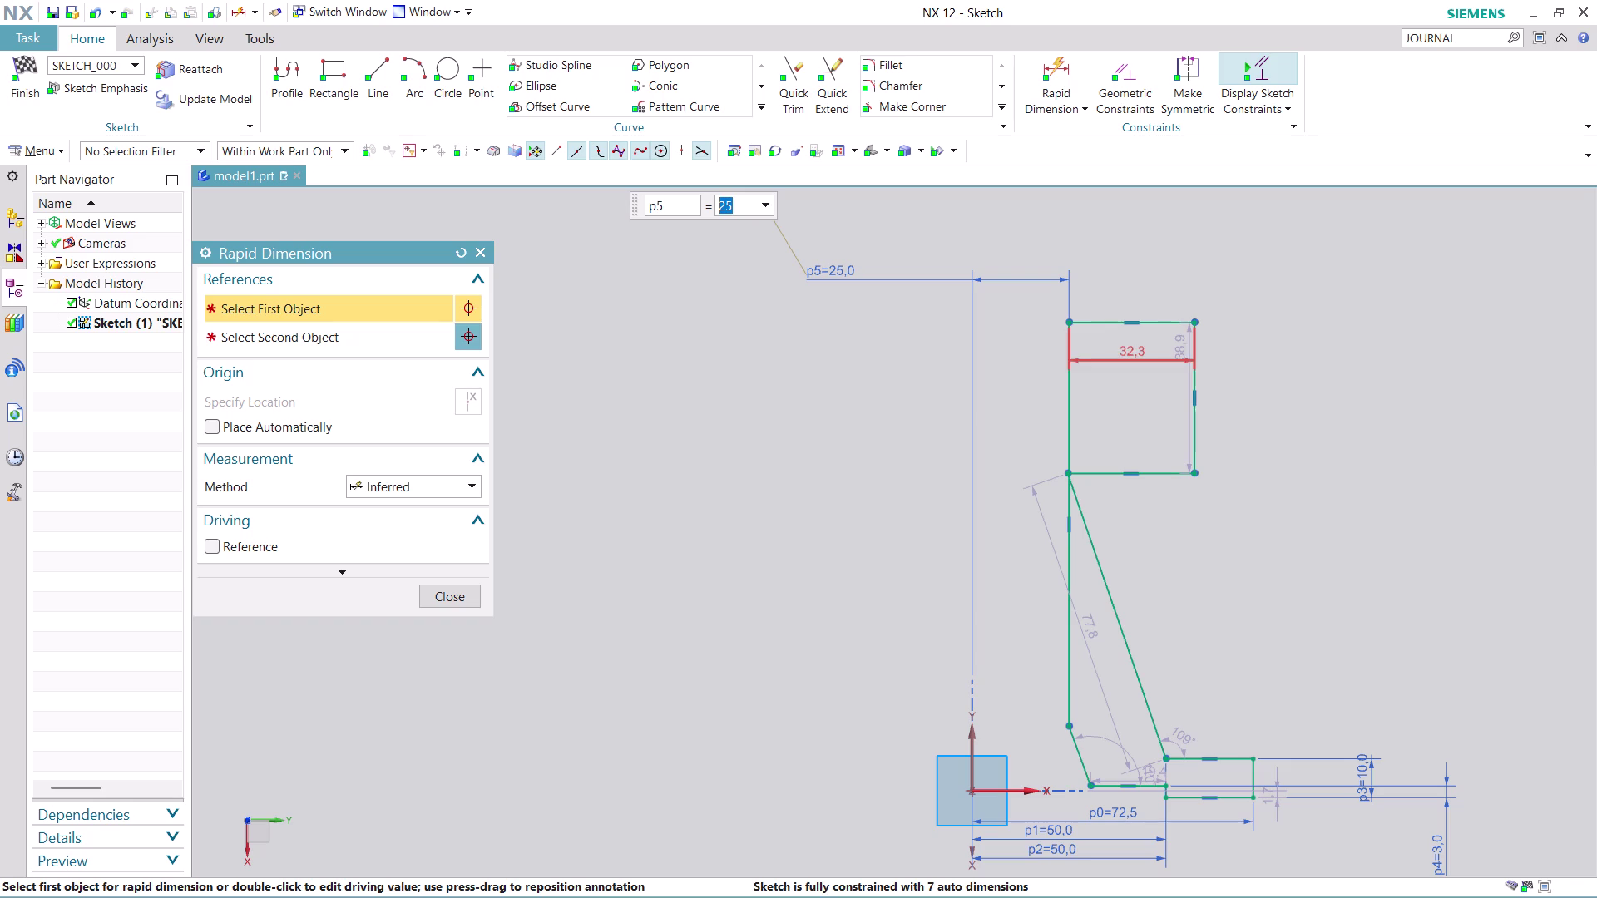
click(1199, 427)
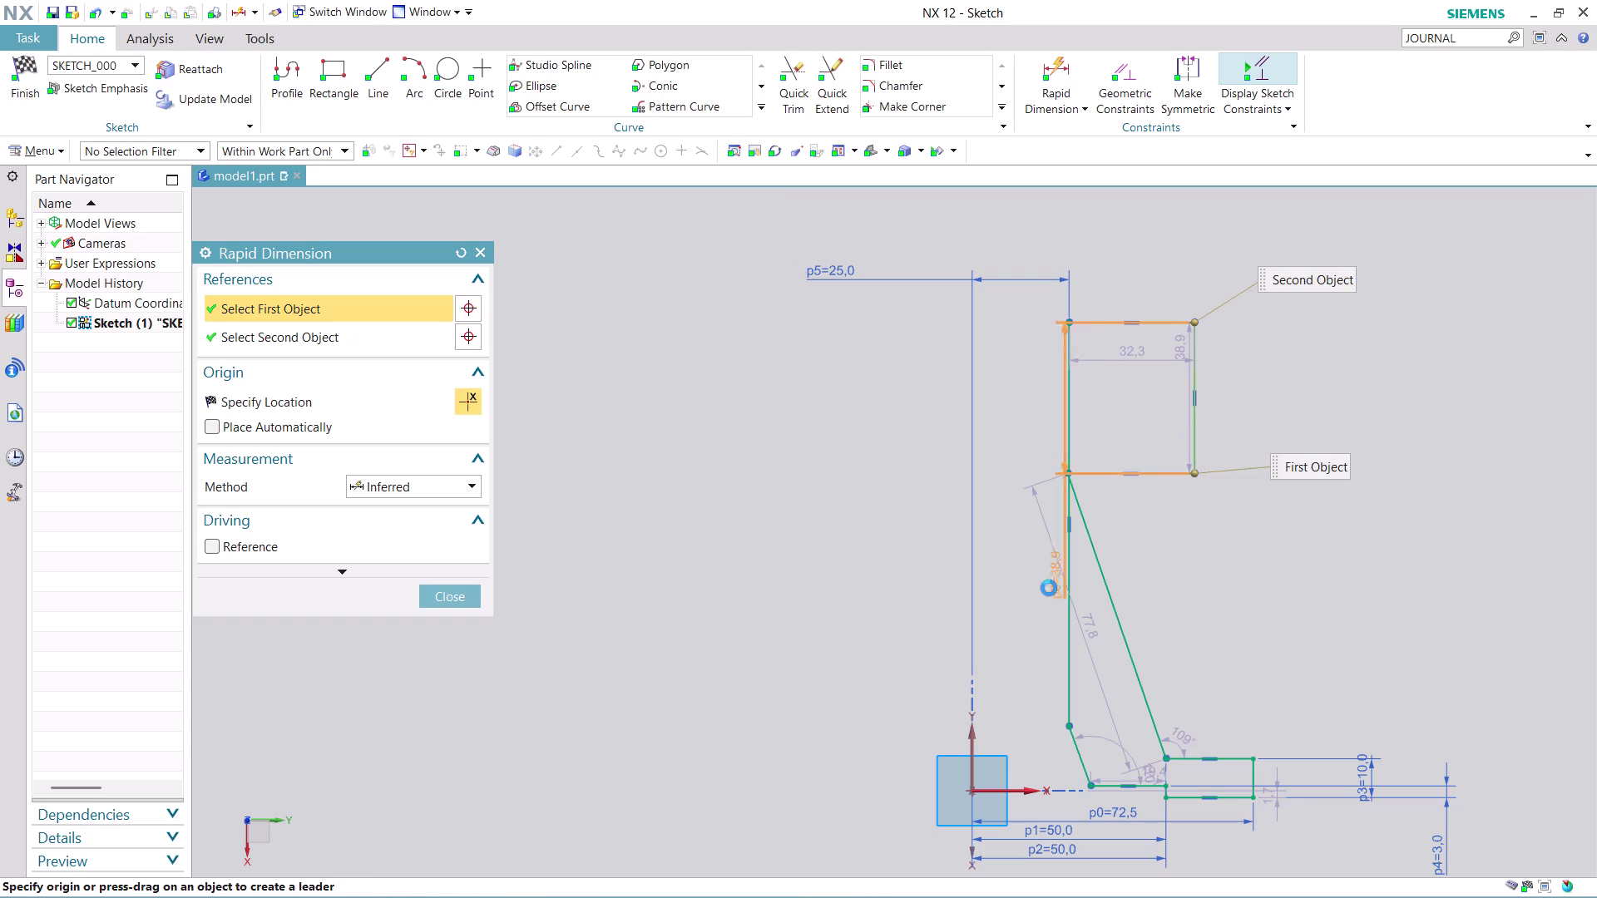
Place dimension p6 from the axis point to the upper step's outer corner at 35.
click(968, 746)
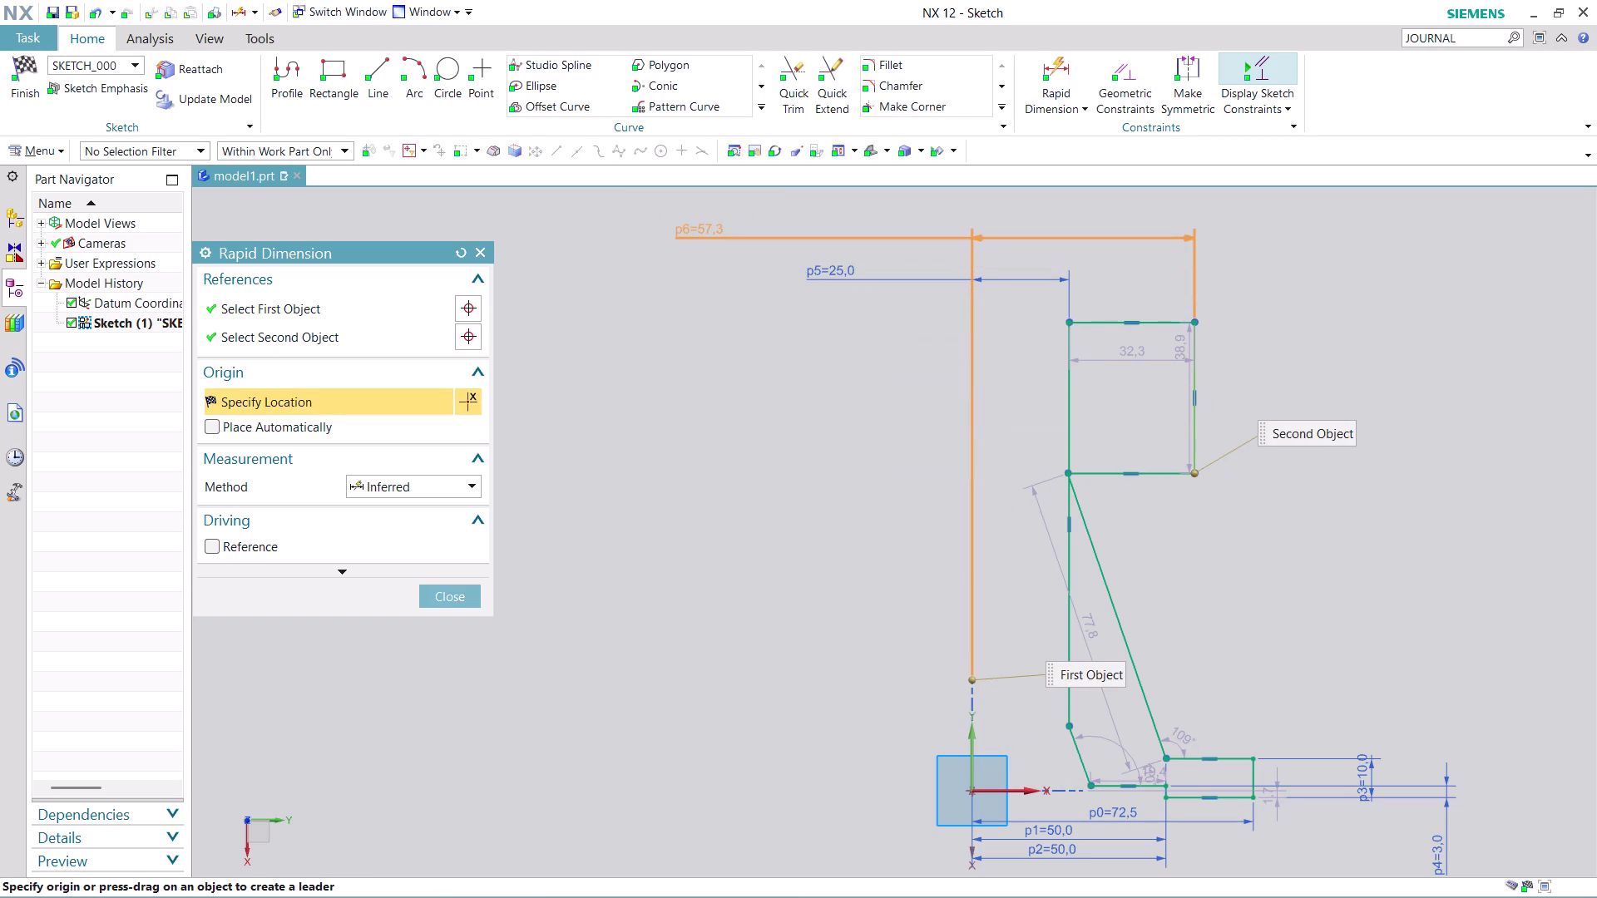
click(696, 223)
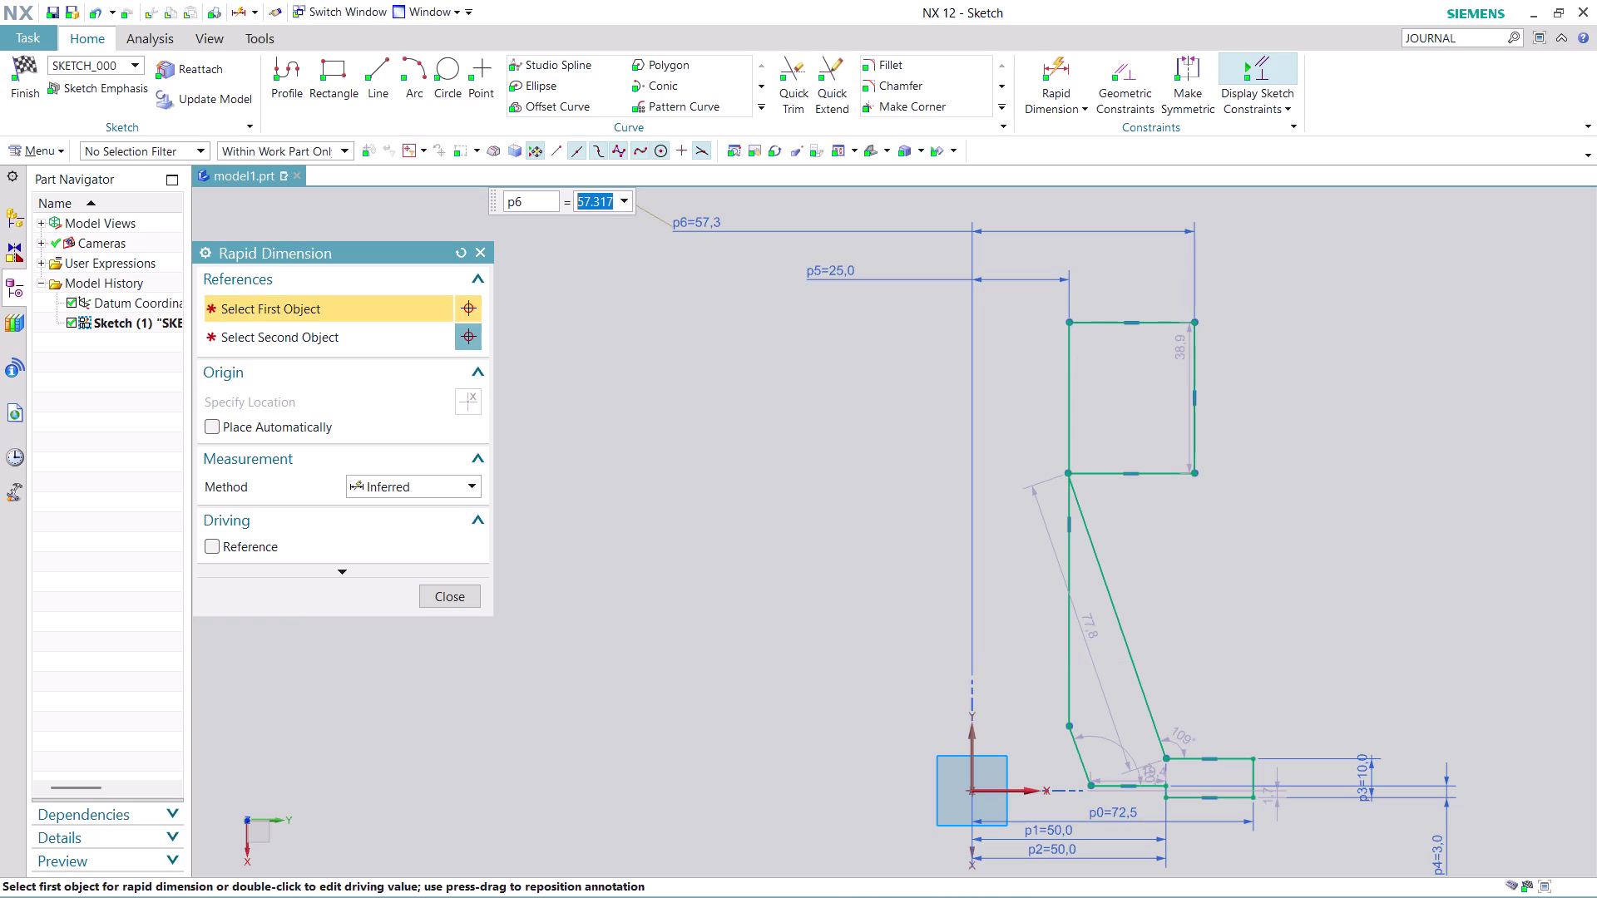
text(35)
key(Return)
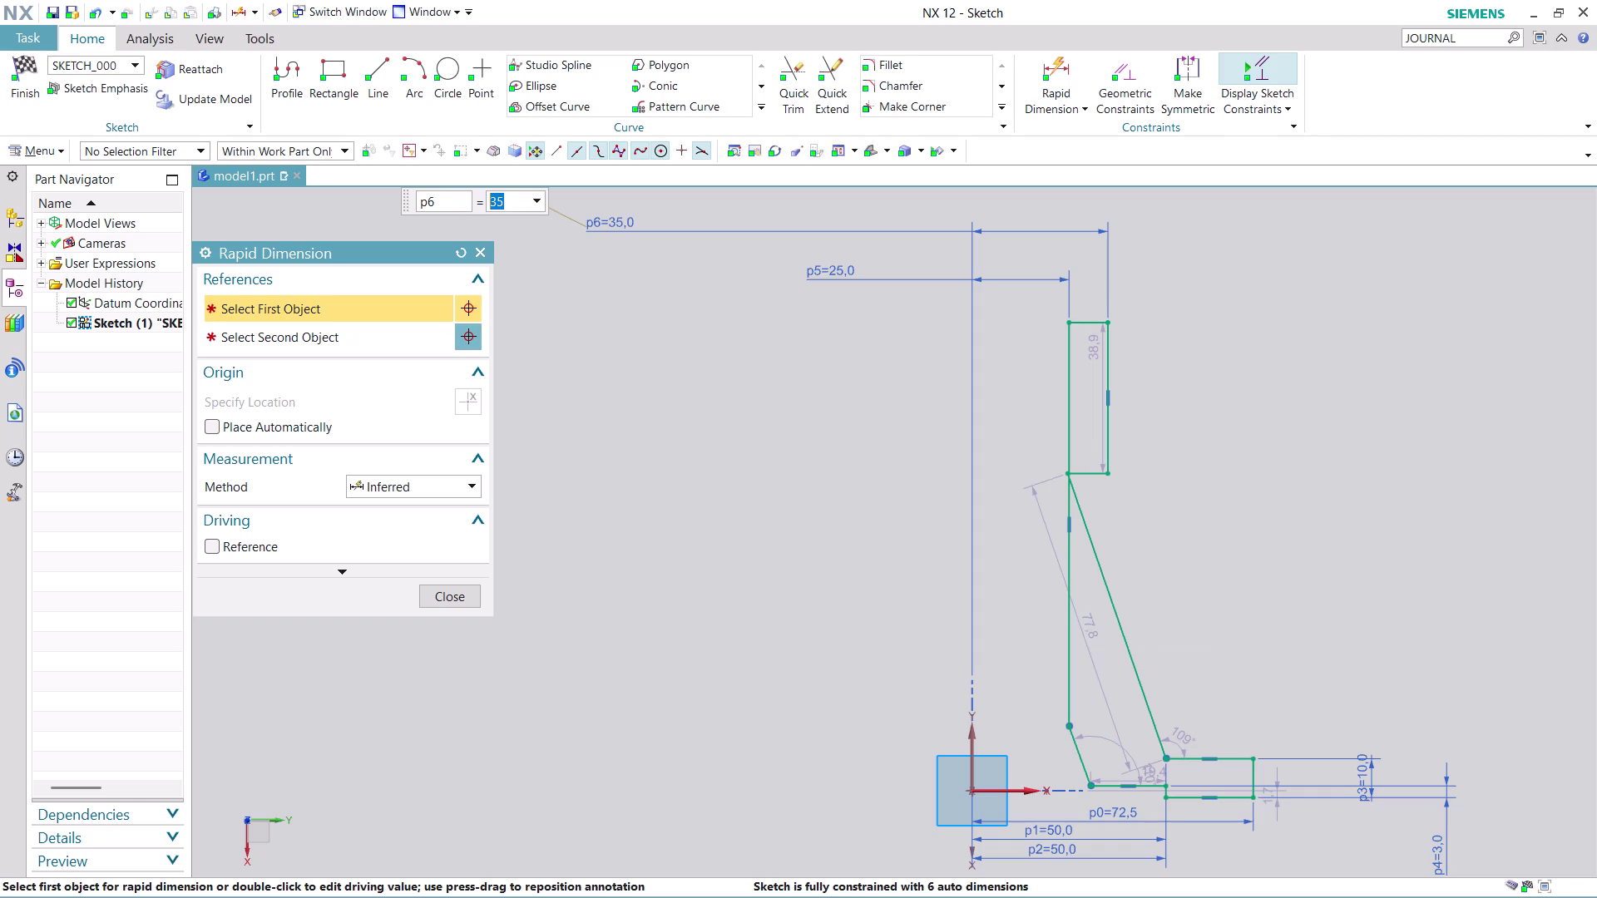
click(1063, 474)
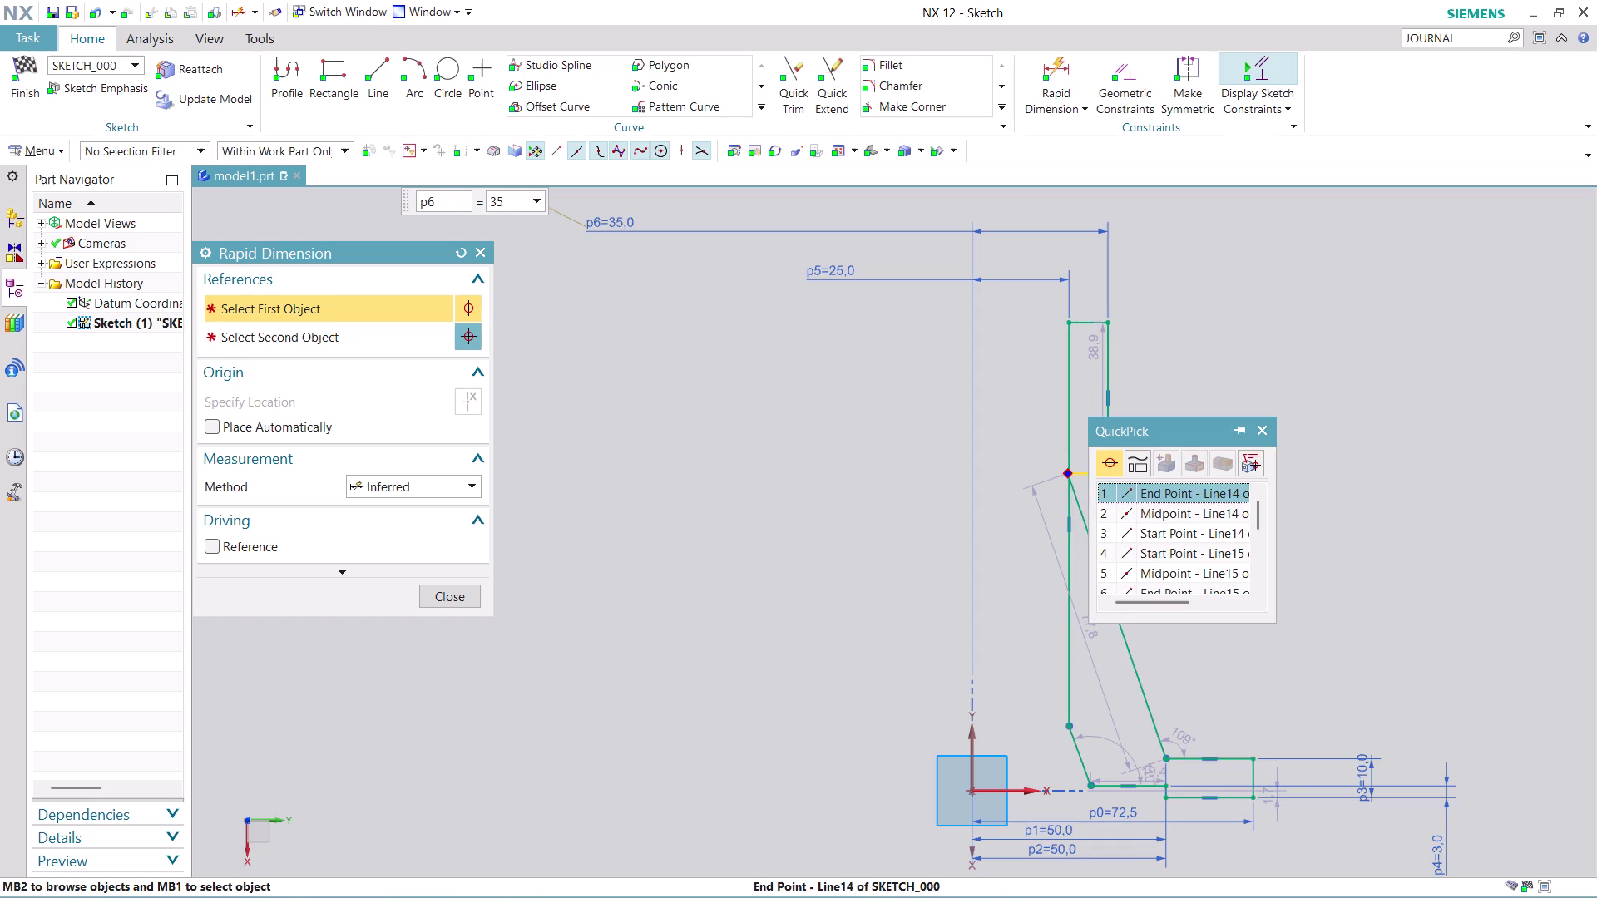
Dimension from the axis to the tapered wall's top corner as p7 = 33.
click(1165, 493)
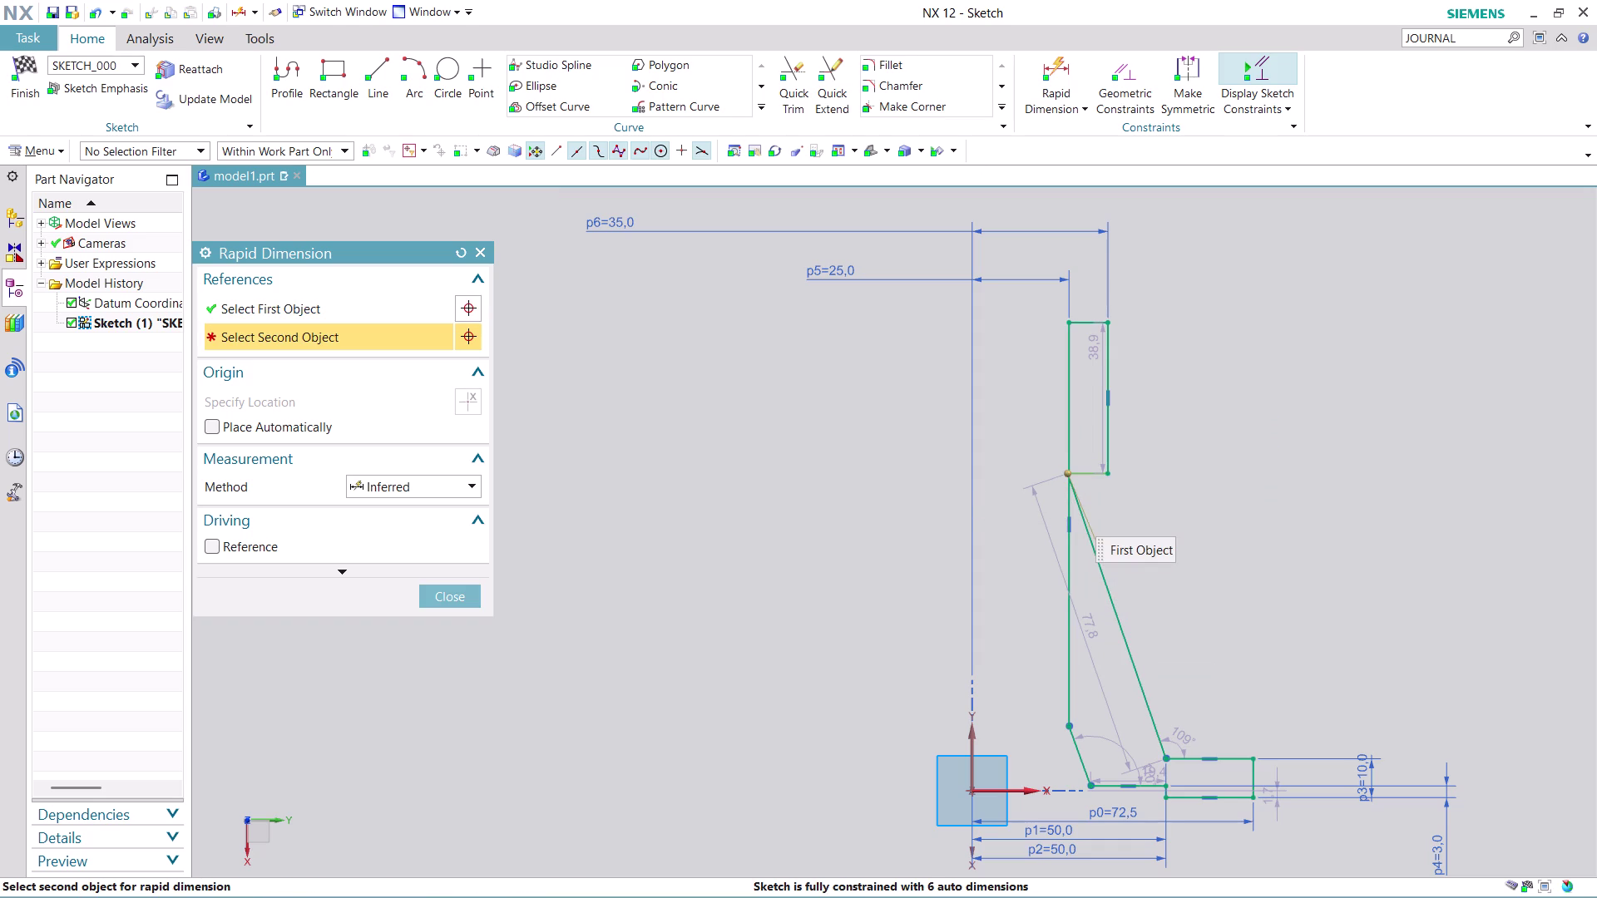
click(973, 736)
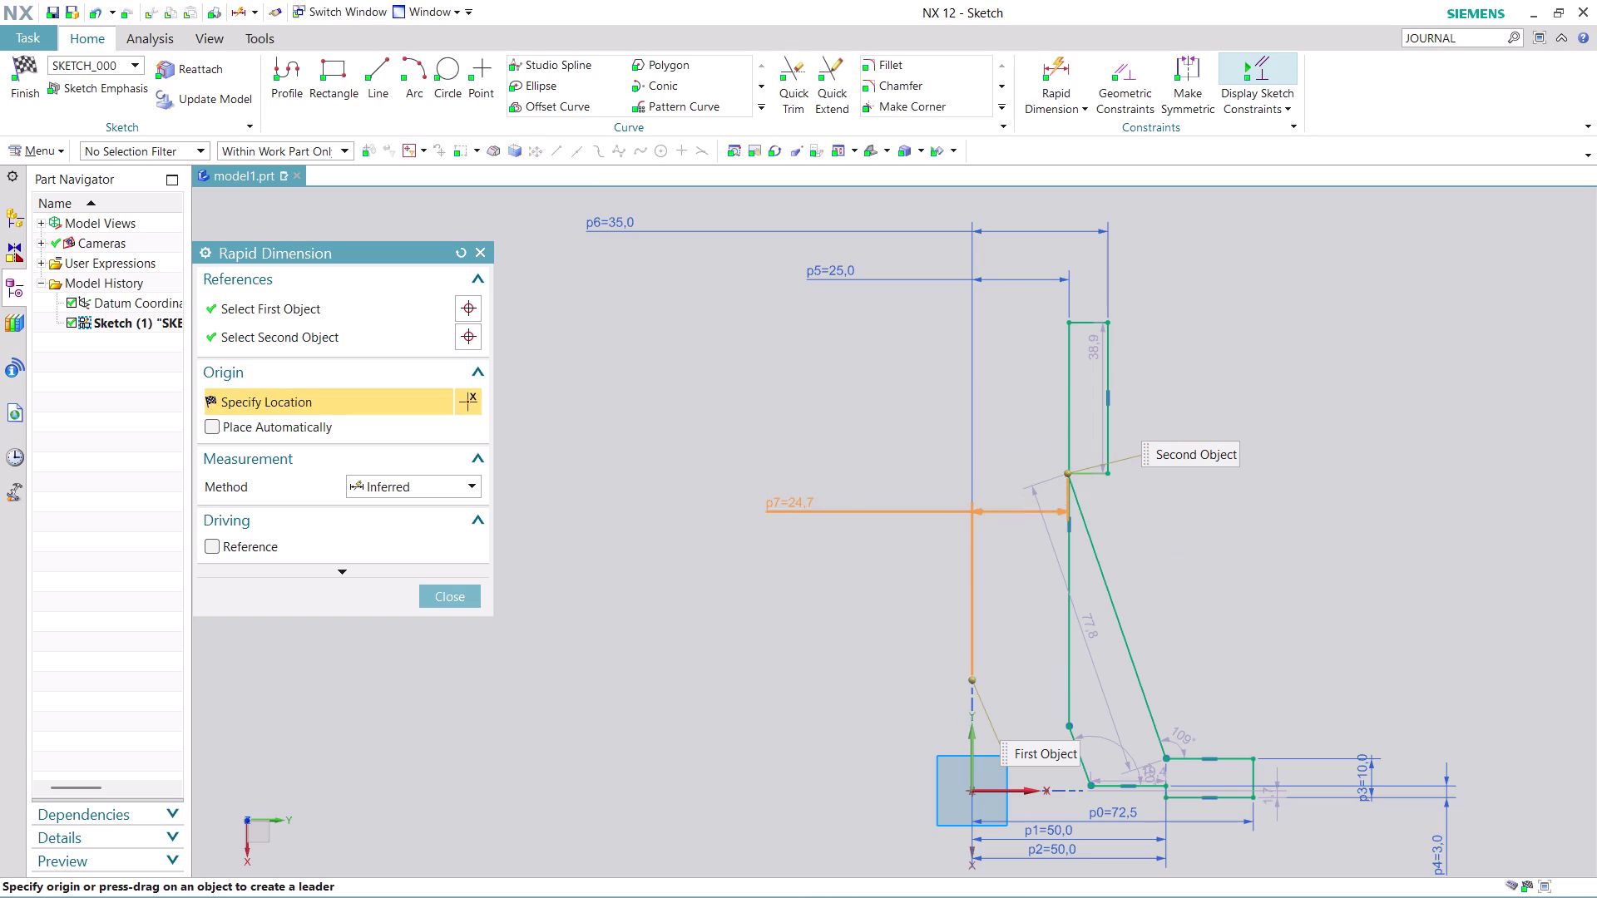
click(785, 371)
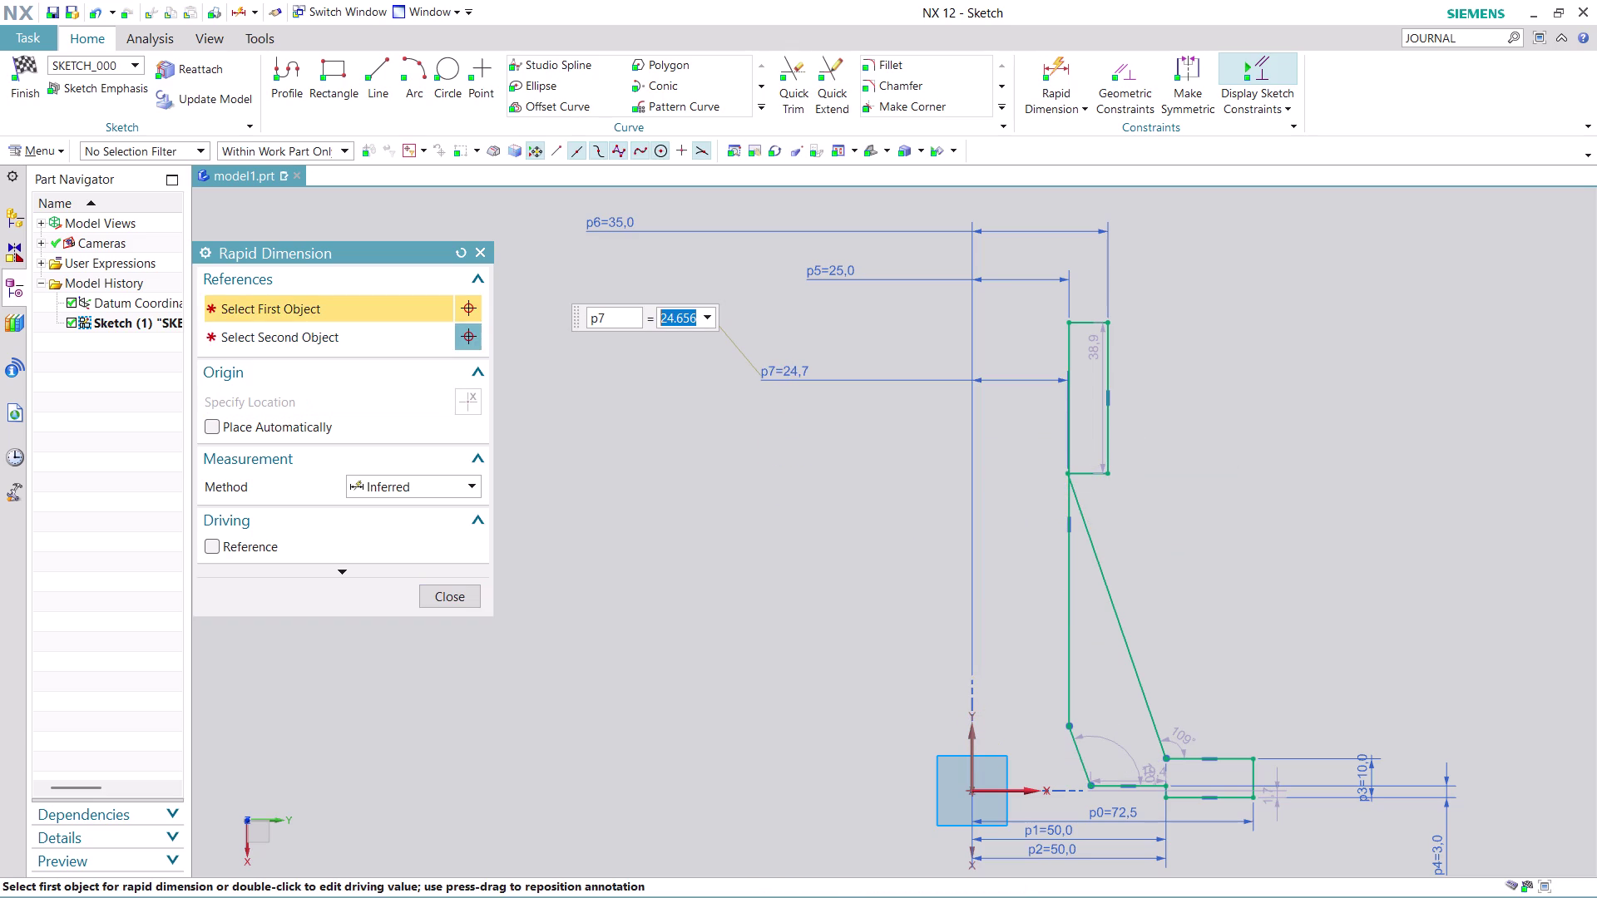
text(33)
key(Return)
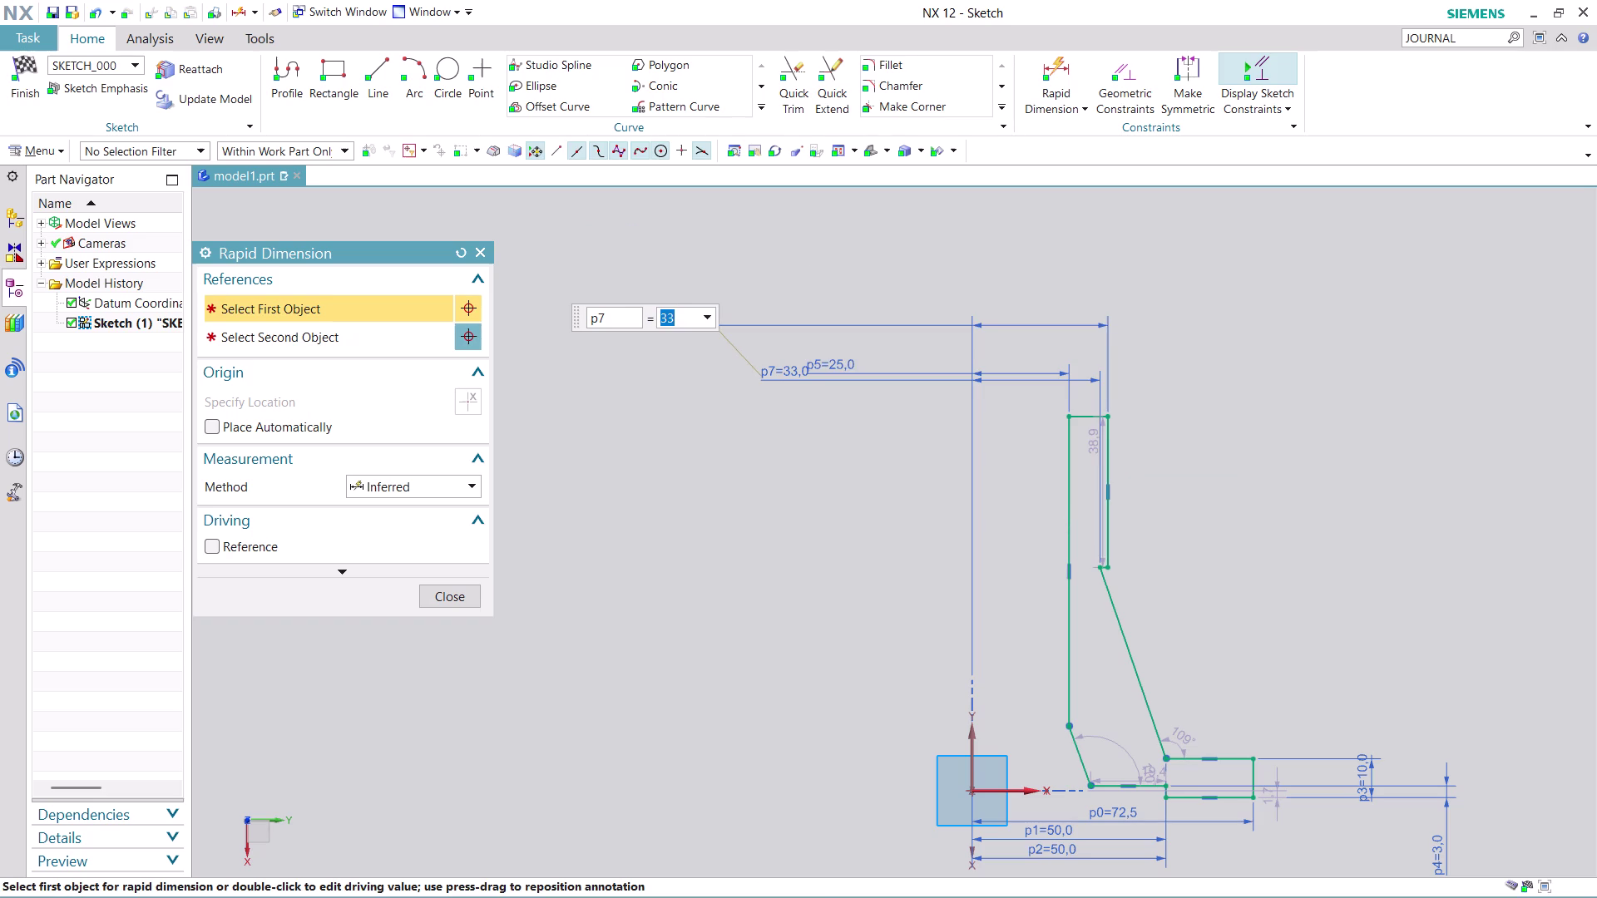
scroll(down, 3)
scroll(up, 3)
scroll(up, 3)
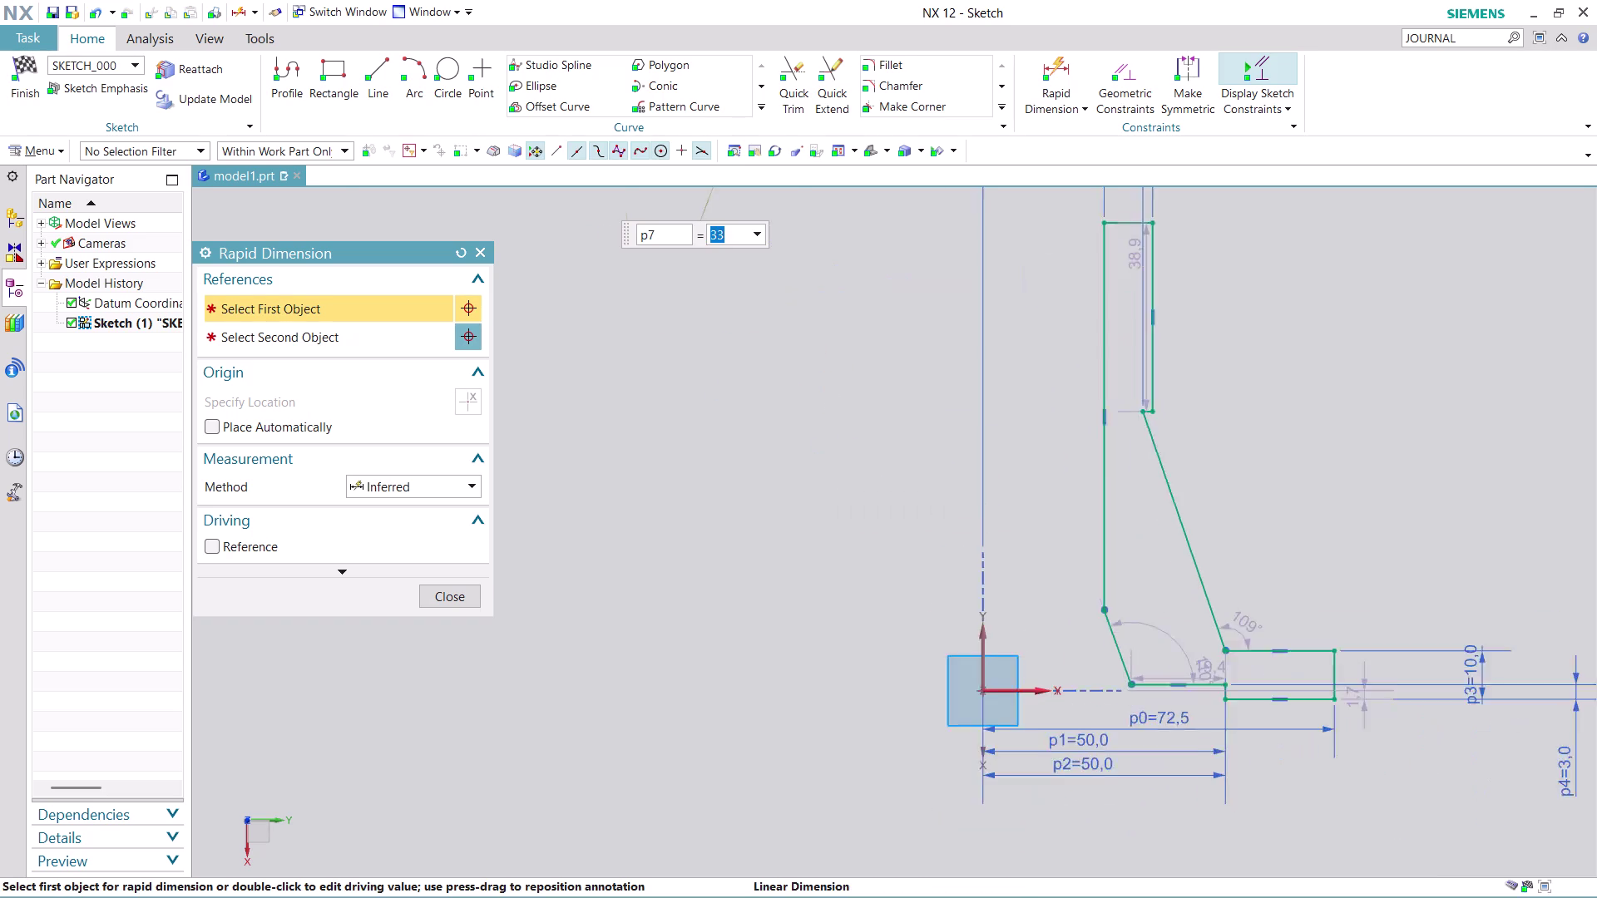
scroll(up, 3)
scroll(down, 3)
scroll(up, 3)
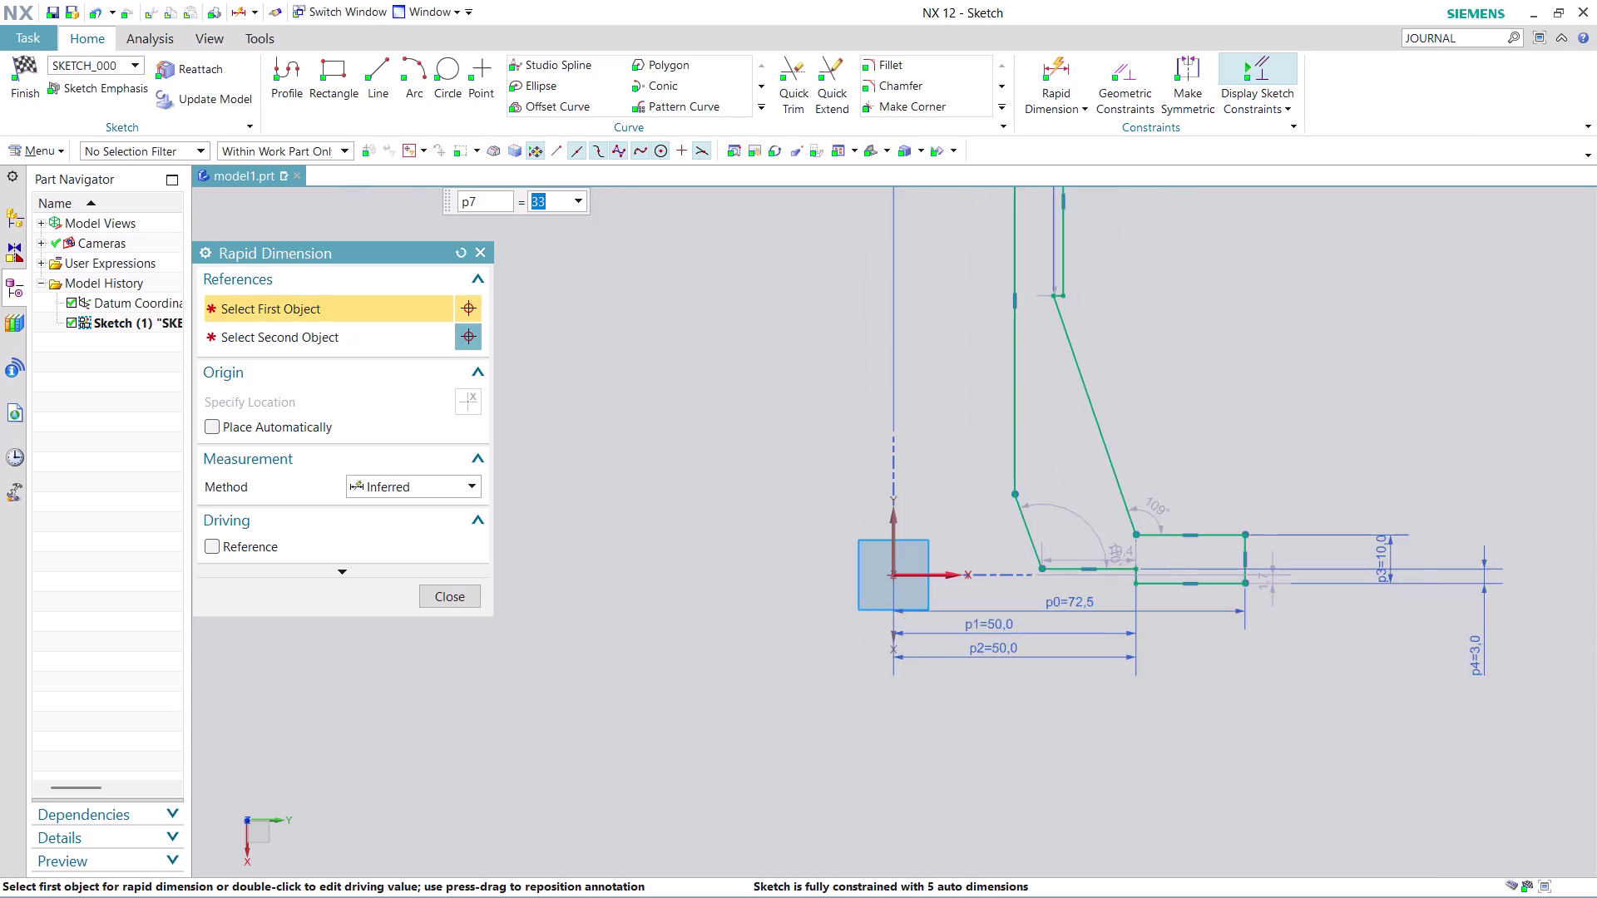
scroll(up, 3)
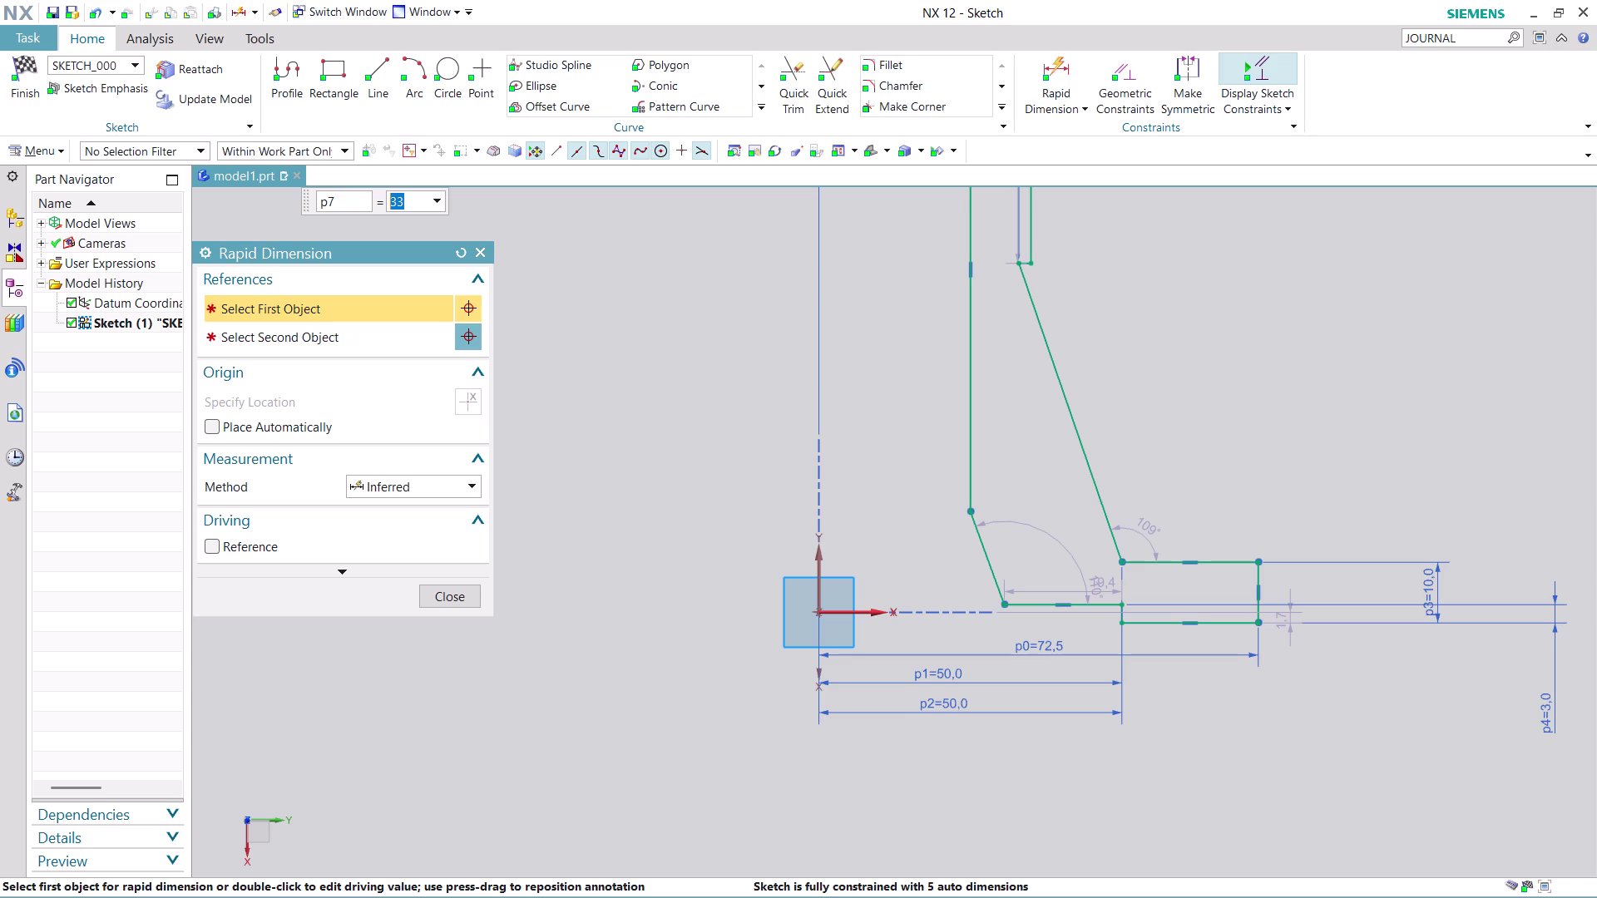
scroll(down, 3)
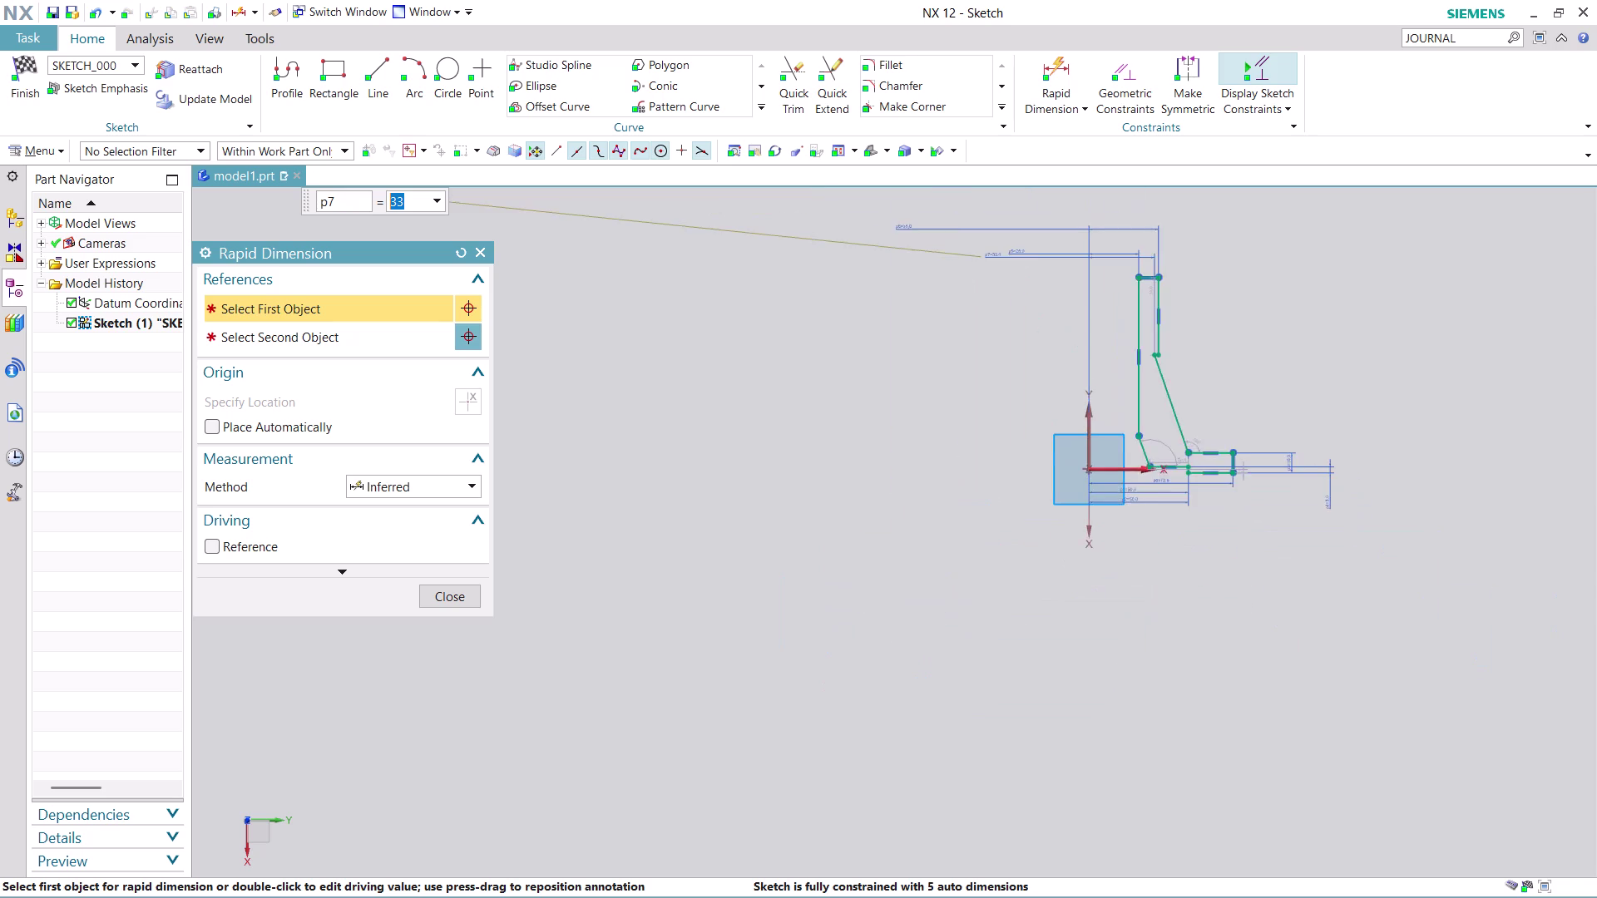
scroll(up, 3)
scroll(up, 3)
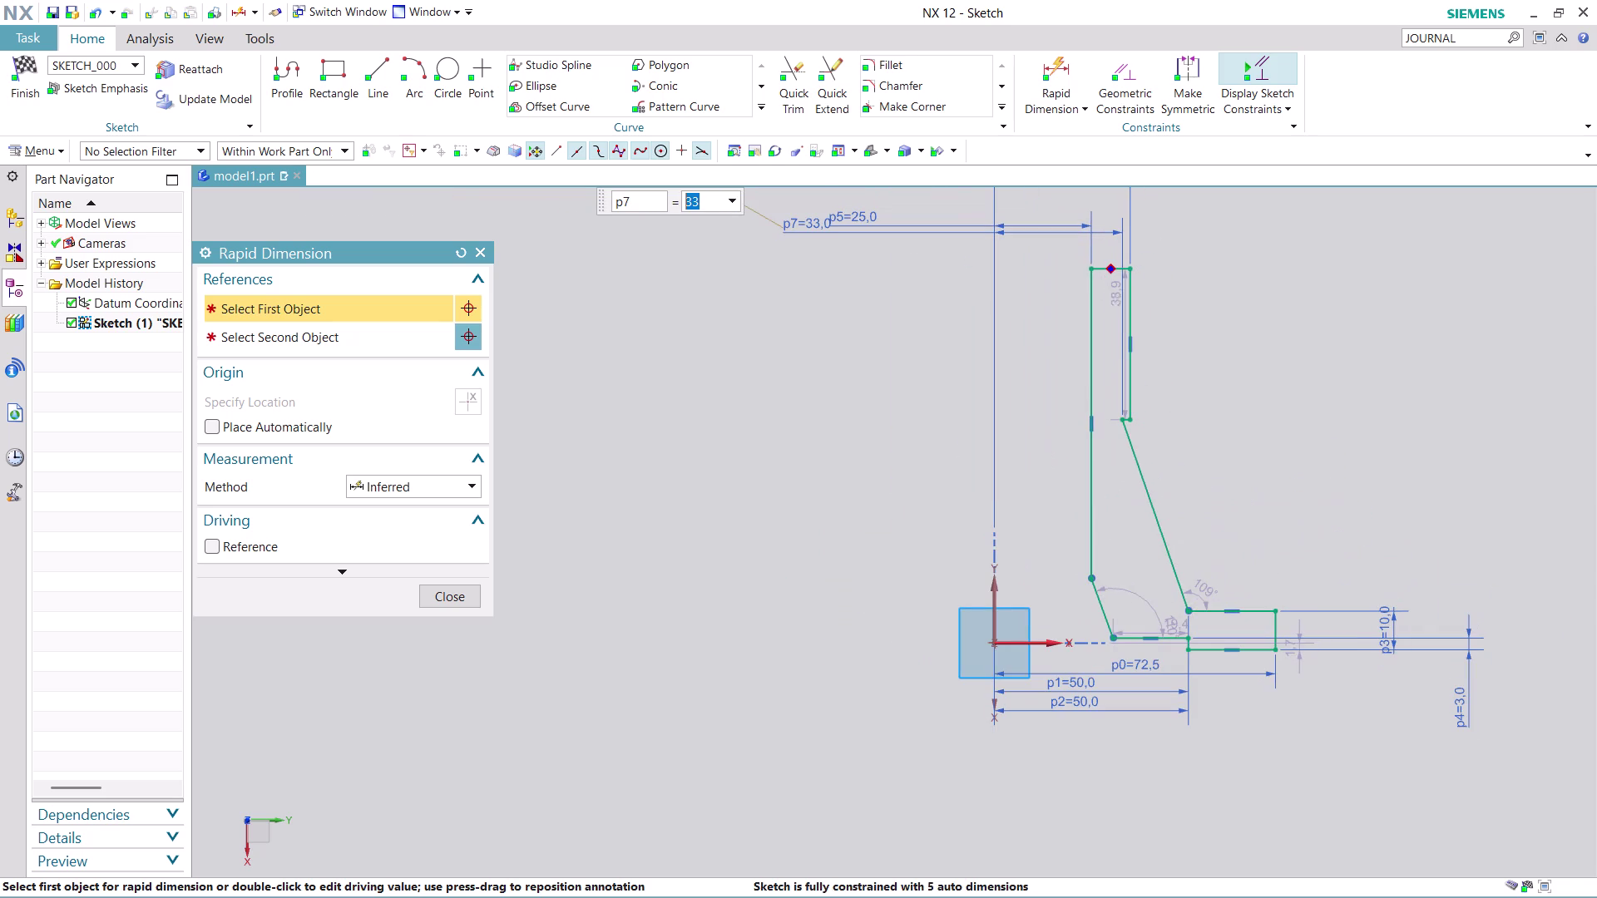
scroll(up, 3)
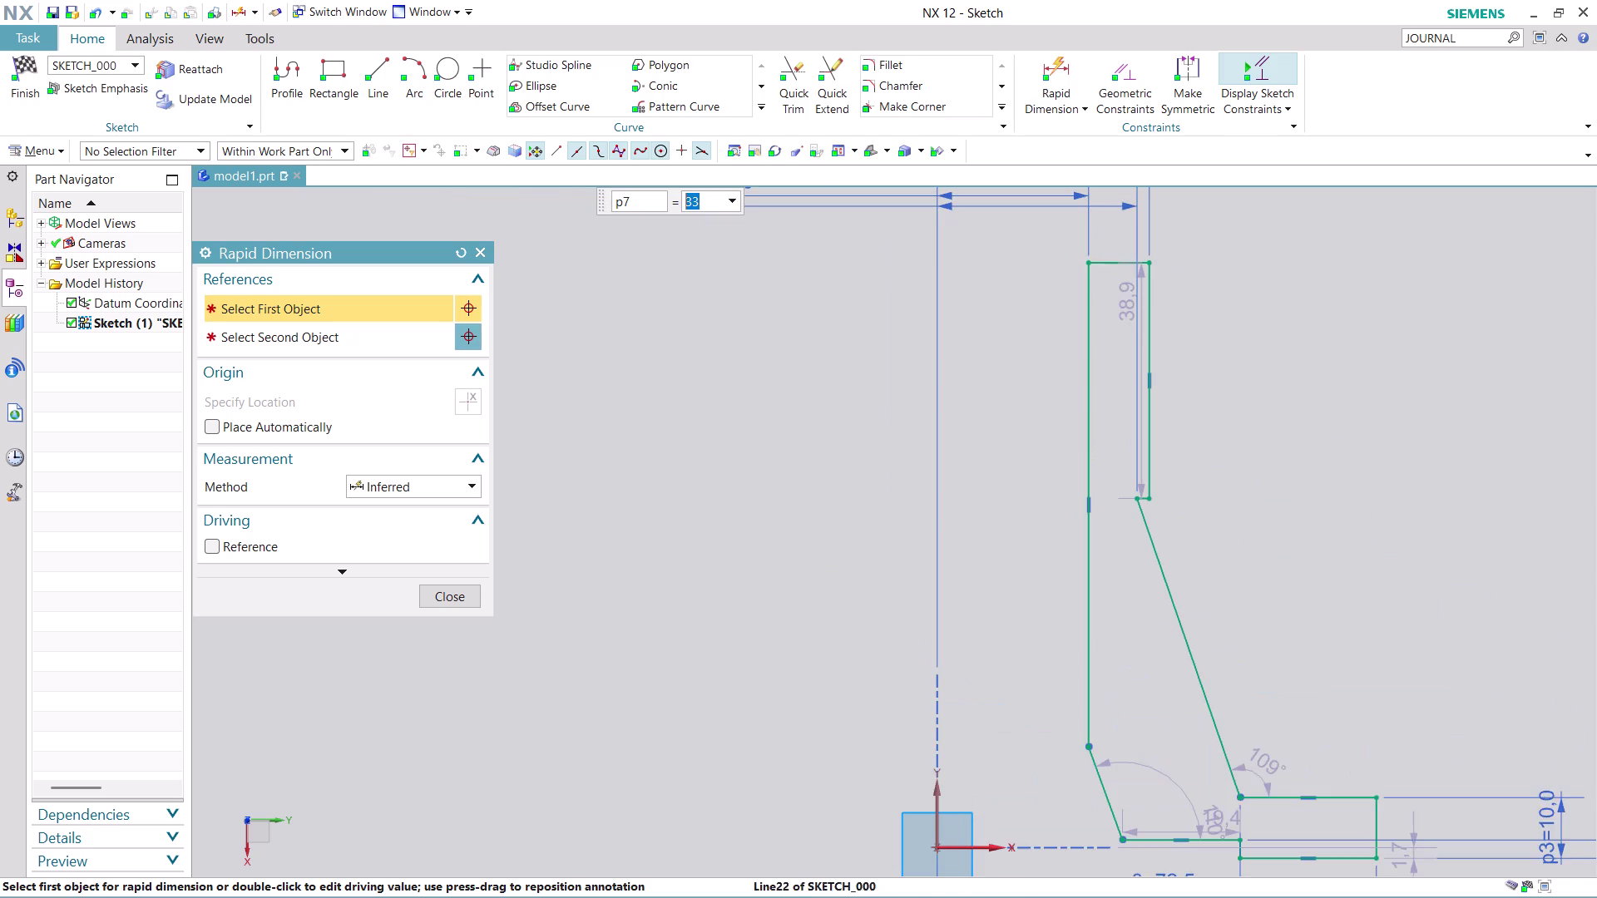
click(1111, 263)
Add a trial vertical height dimension p8 of 183 left of the sketch.
scroll(down, 3)
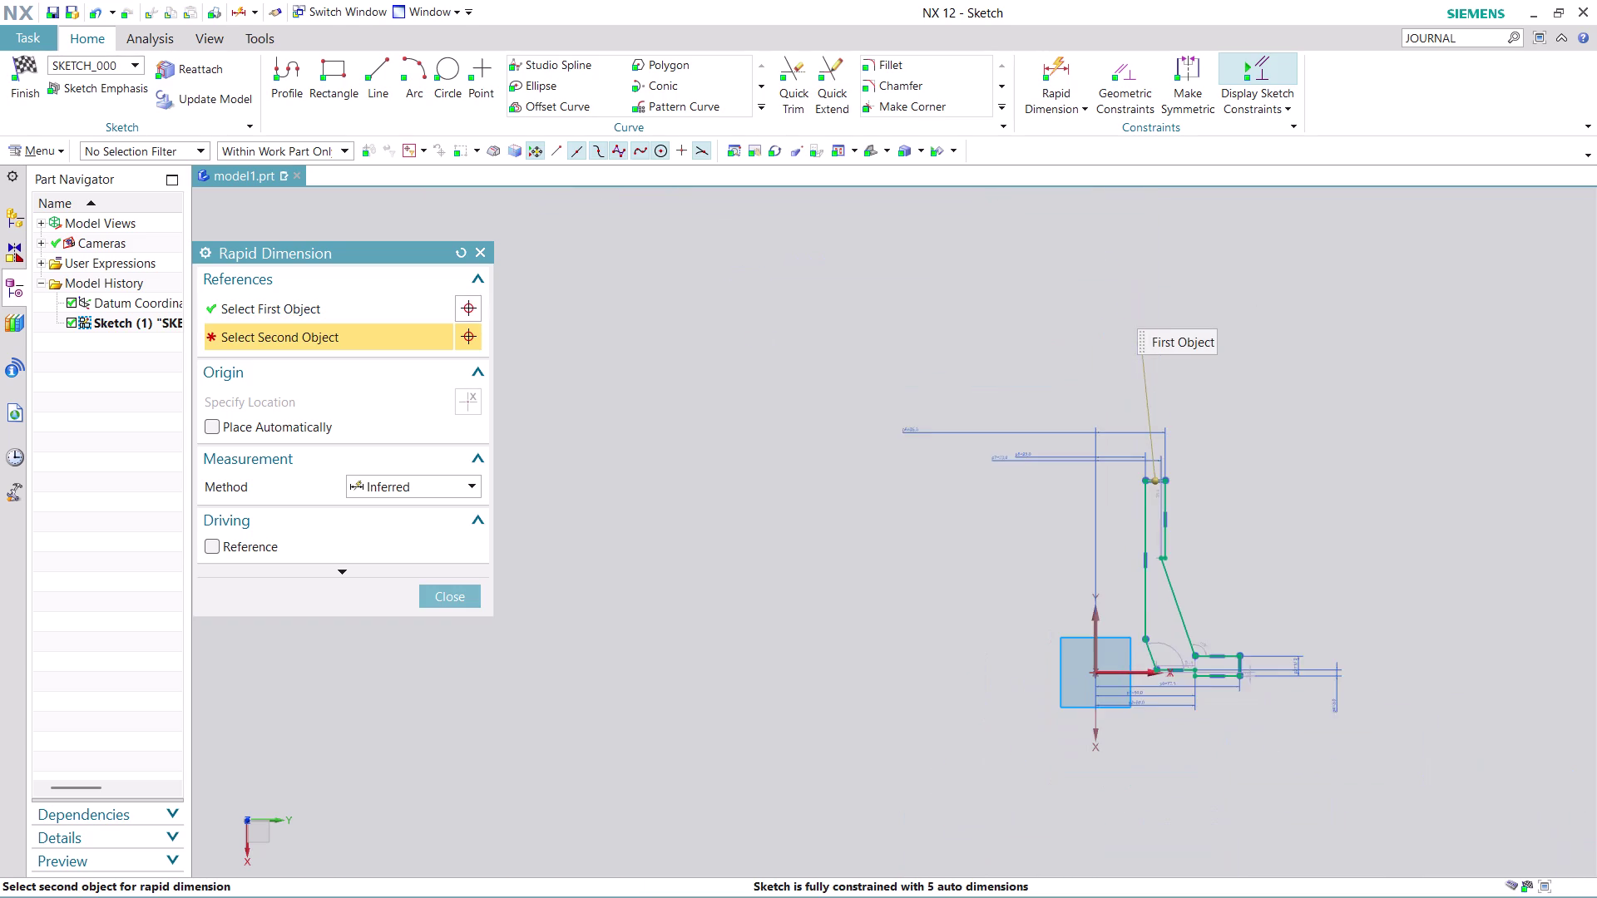
scroll(down, 3)
scroll(up, 3)
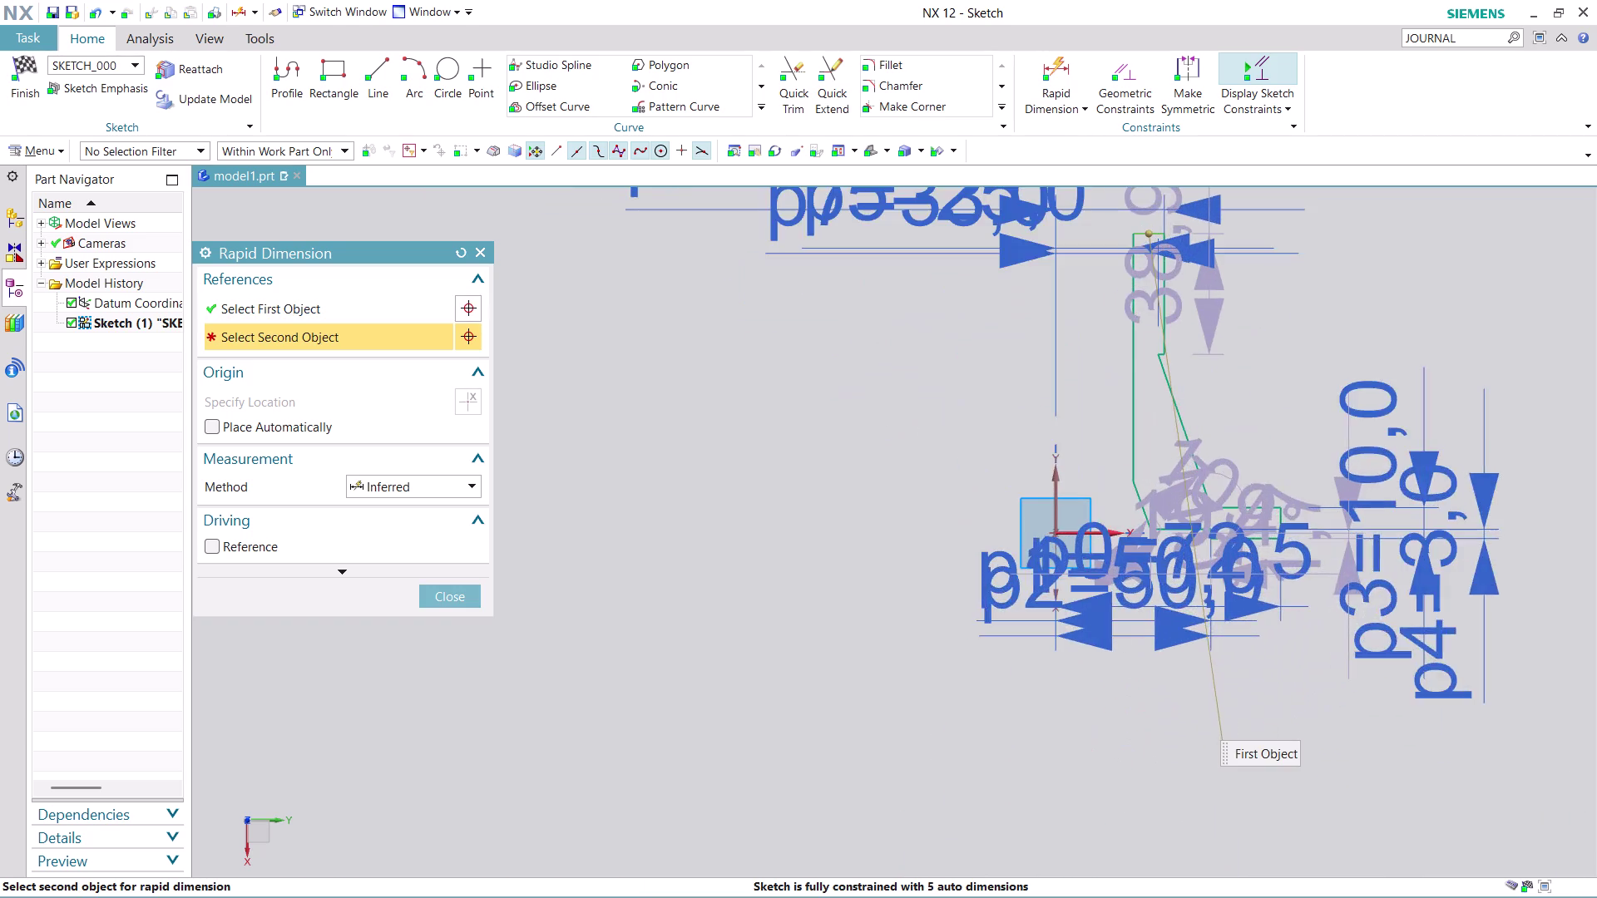
scroll(up, 3)
scroll(up, 3)
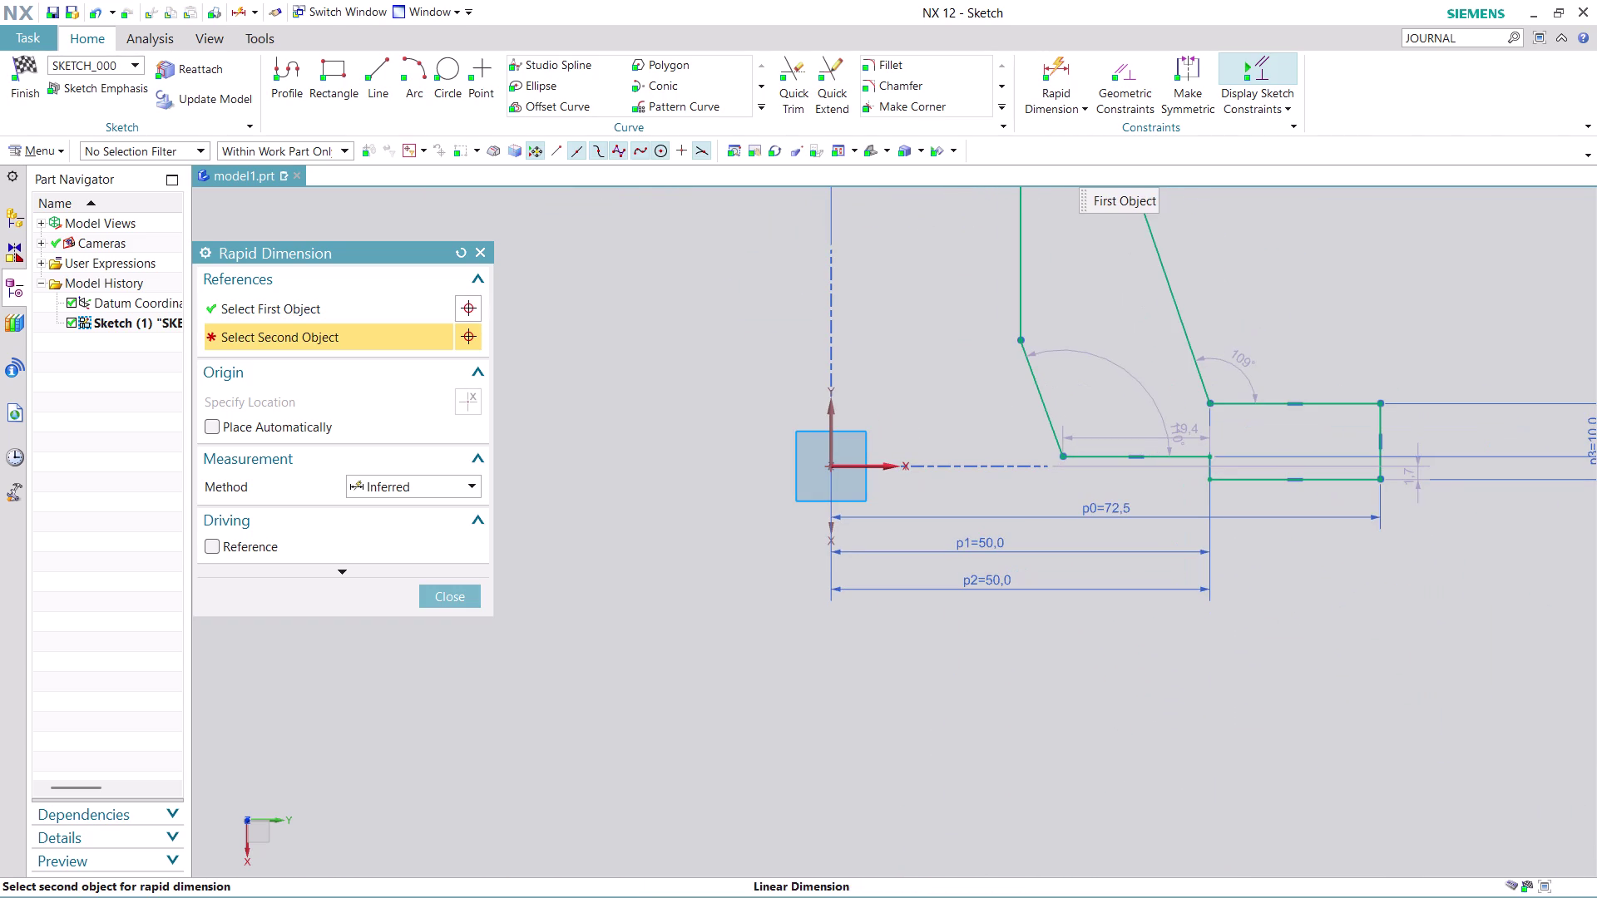
click(854, 466)
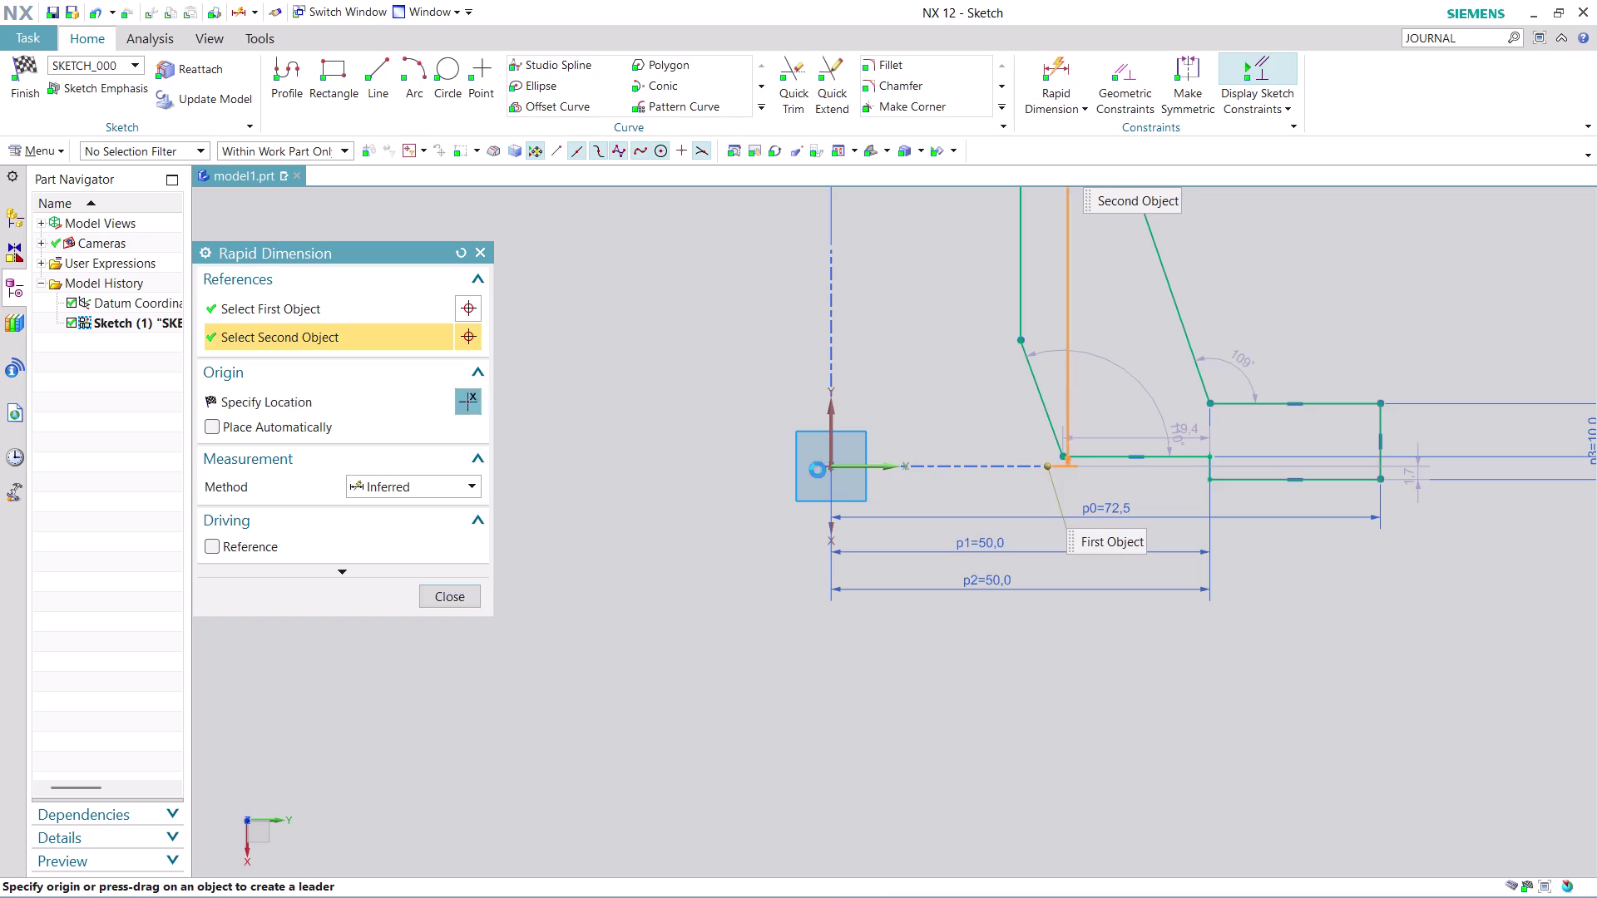
click(592, 605)
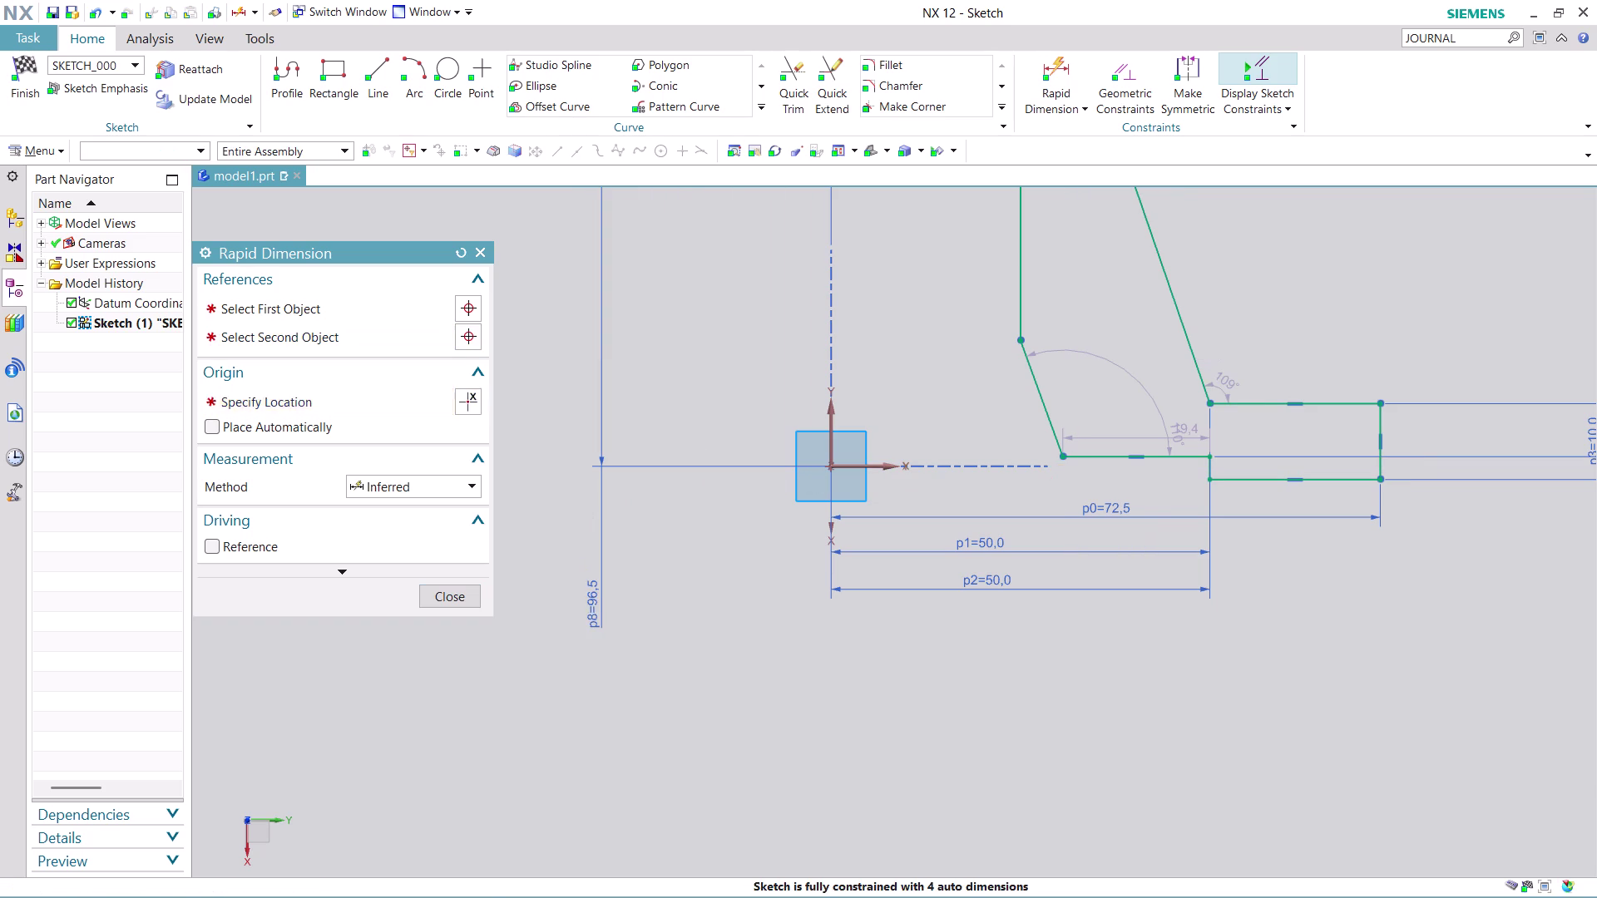
text(1)
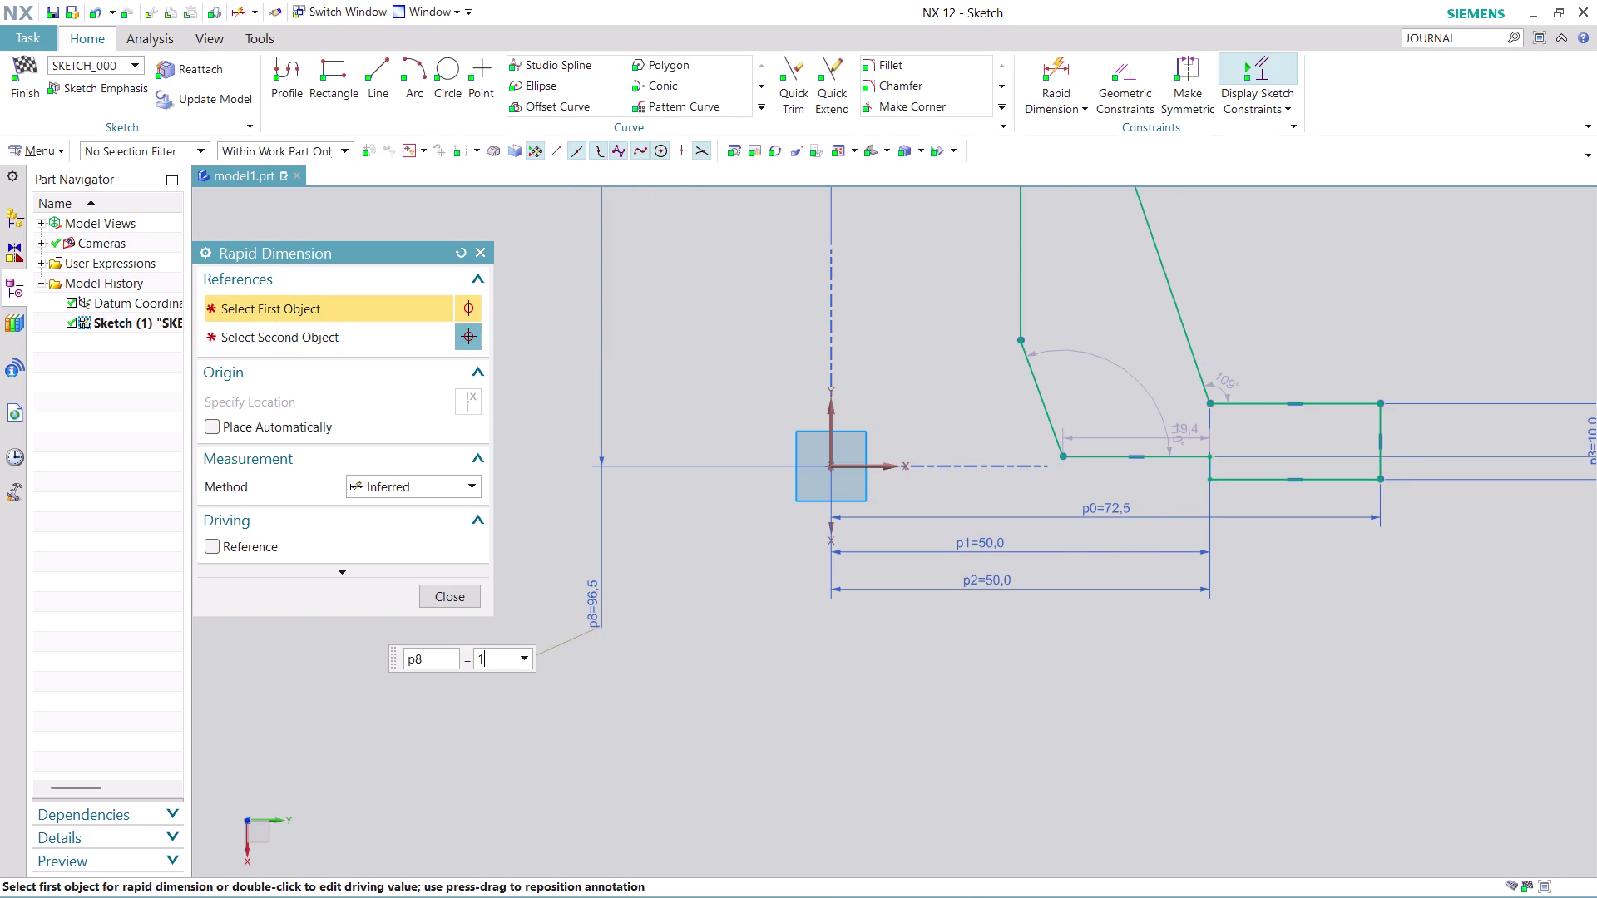
text(8)
key(3)
key(Return)
Undo the 183 value and remove the trial p8 dimension.
scroll(up, 3)
scroll(down, 3)
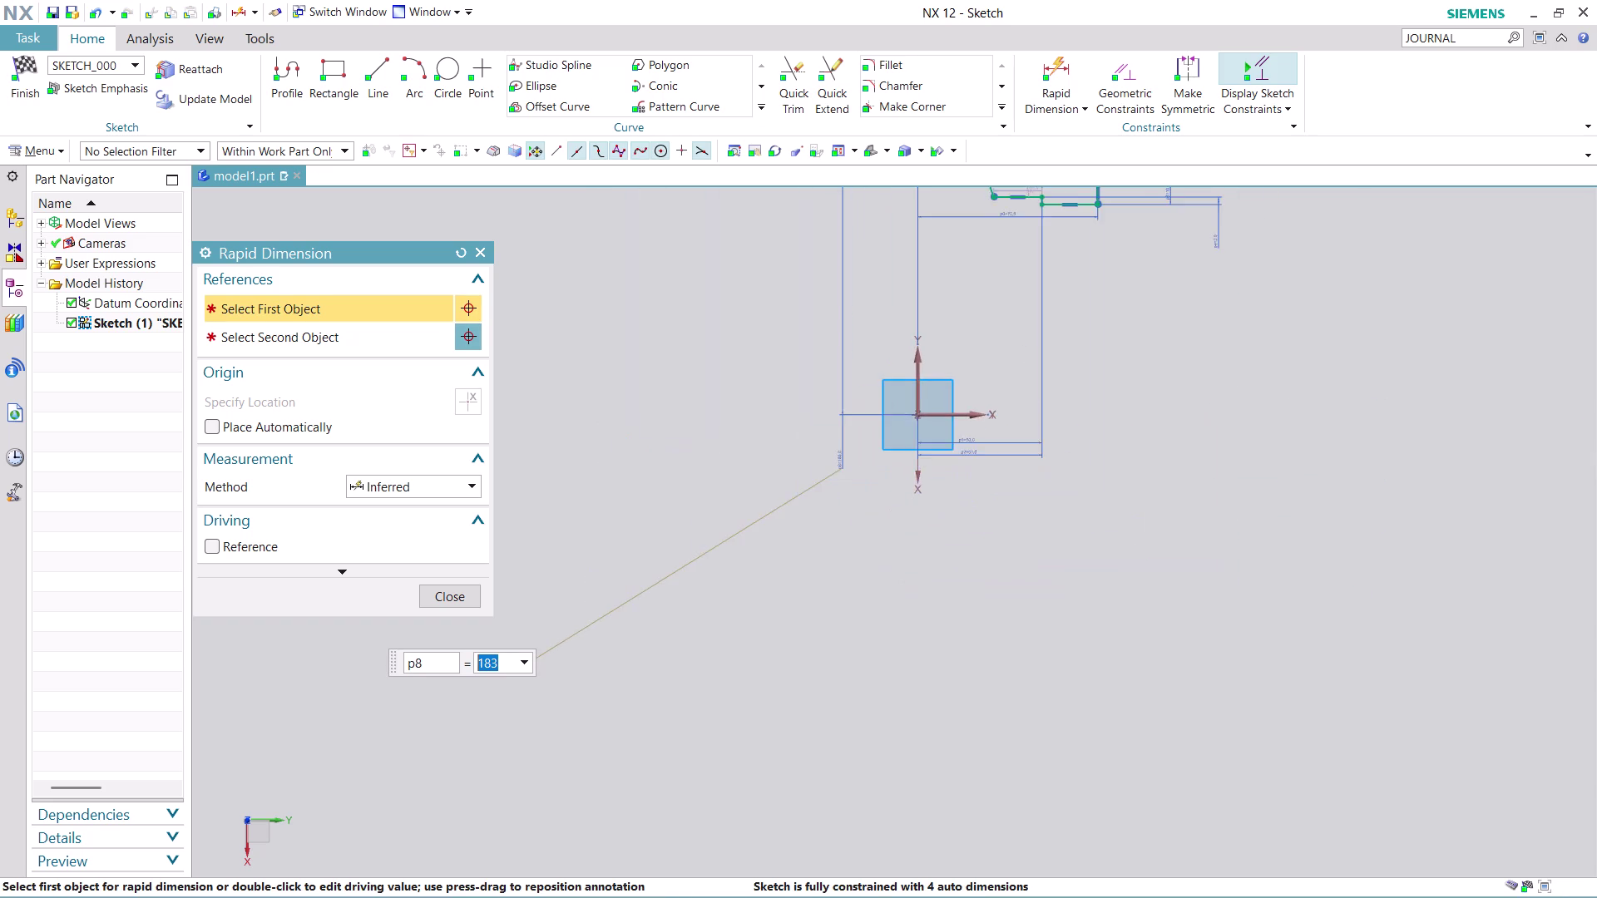
scroll(down, 3)
scroll(down, 3)
scroll(up, 3)
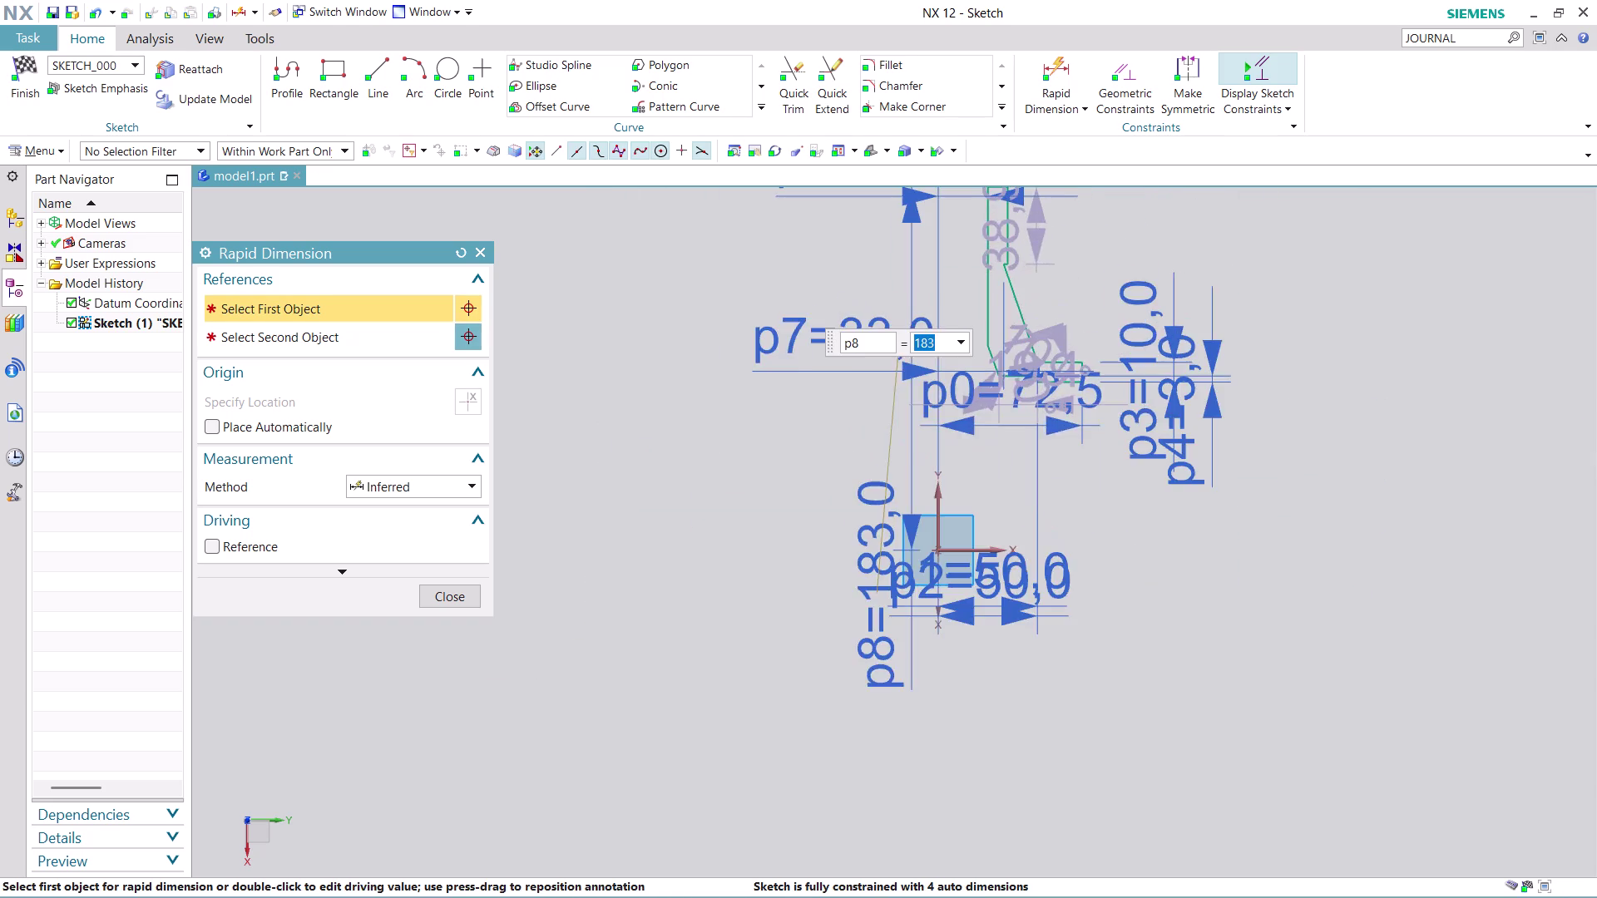
scroll(up, 3)
scroll(down, 3)
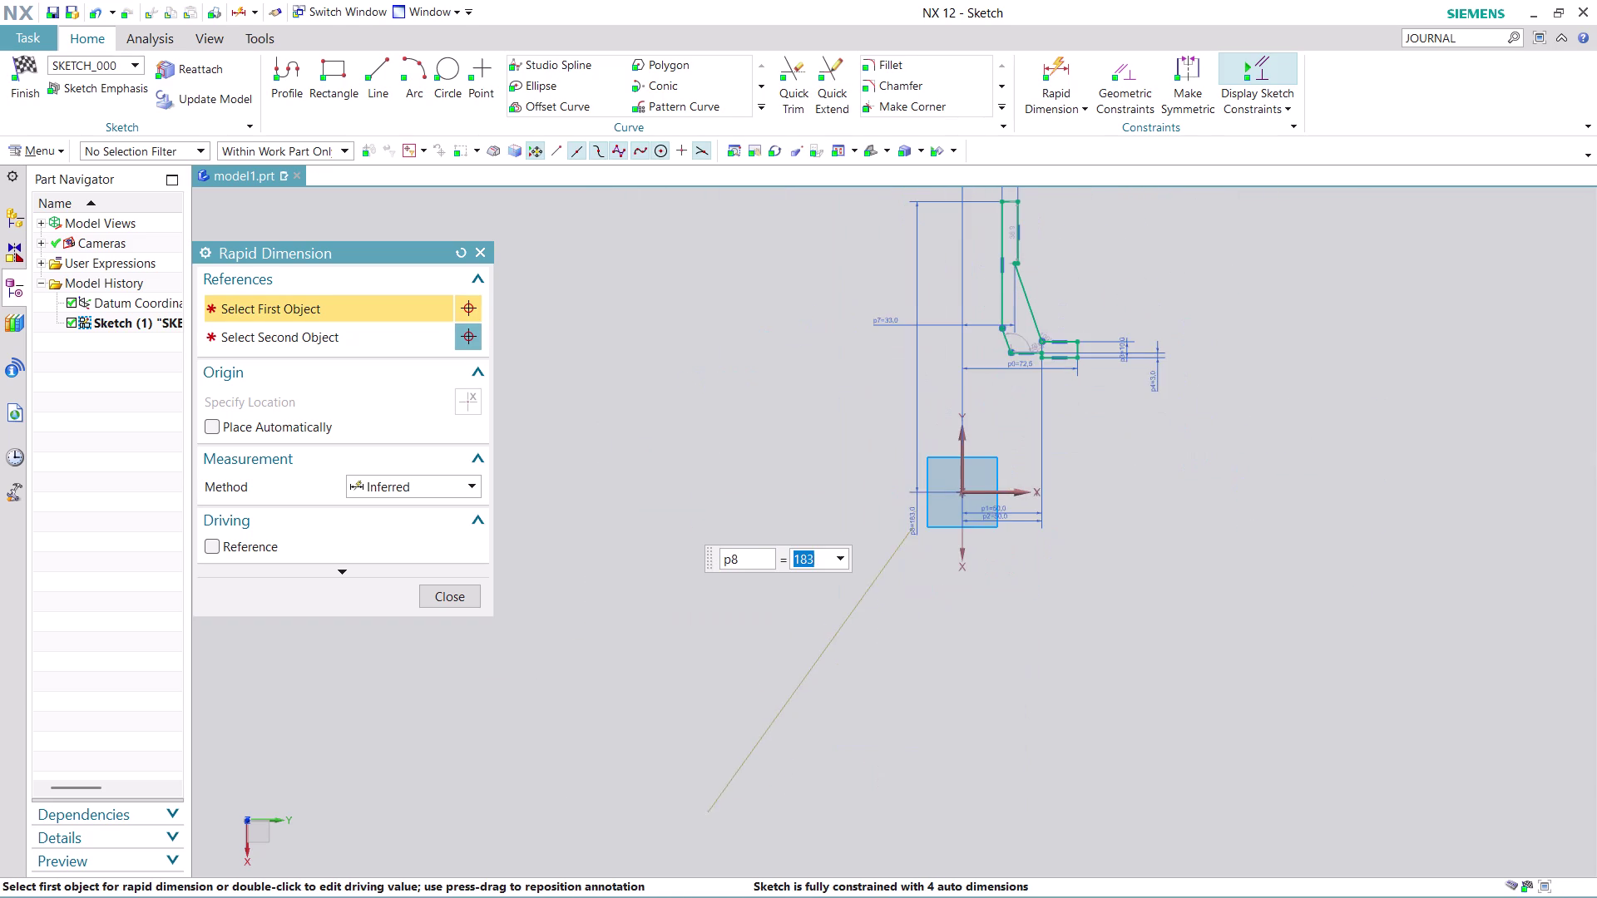
scroll(up, 3)
scroll(down, 3)
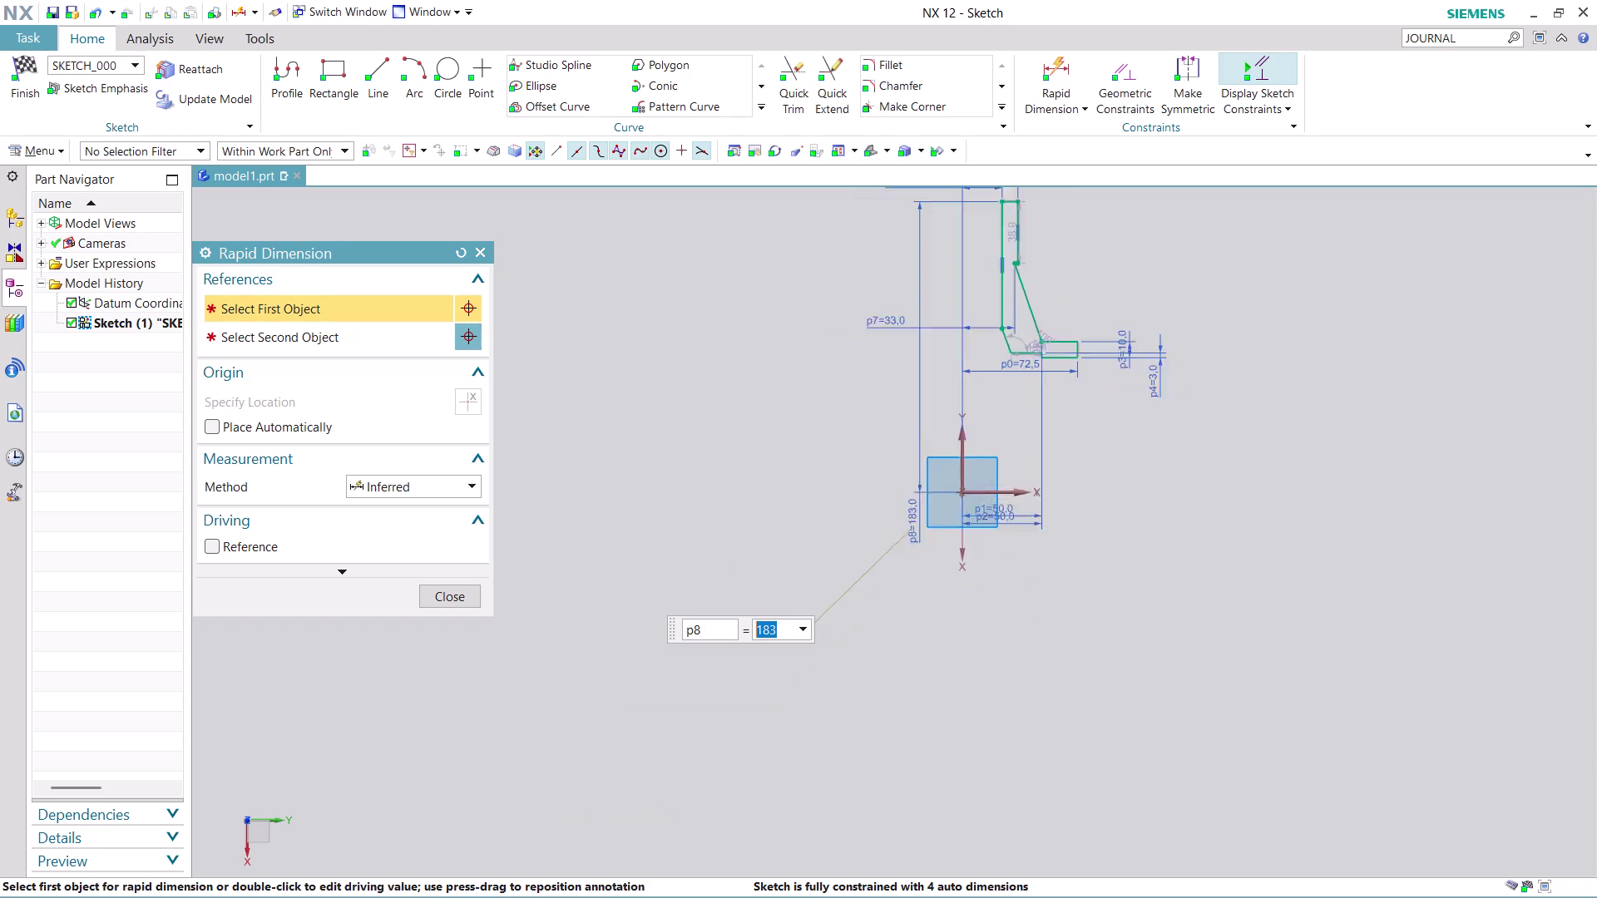
scroll(down, 3)
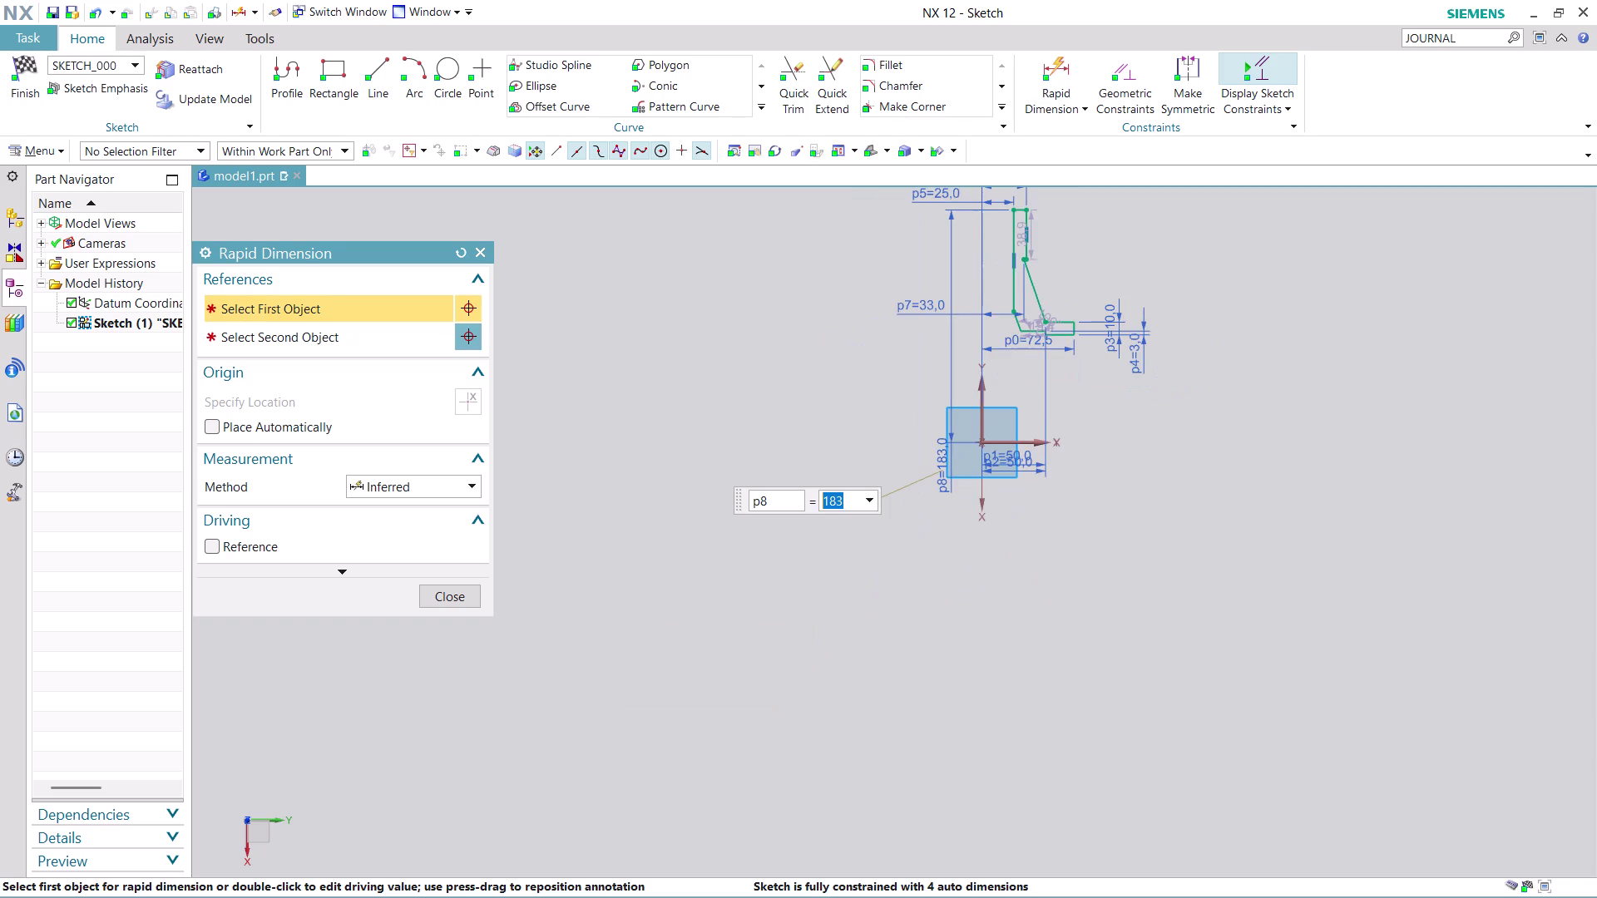
key(ctrl+z)
scroll(up, 3)
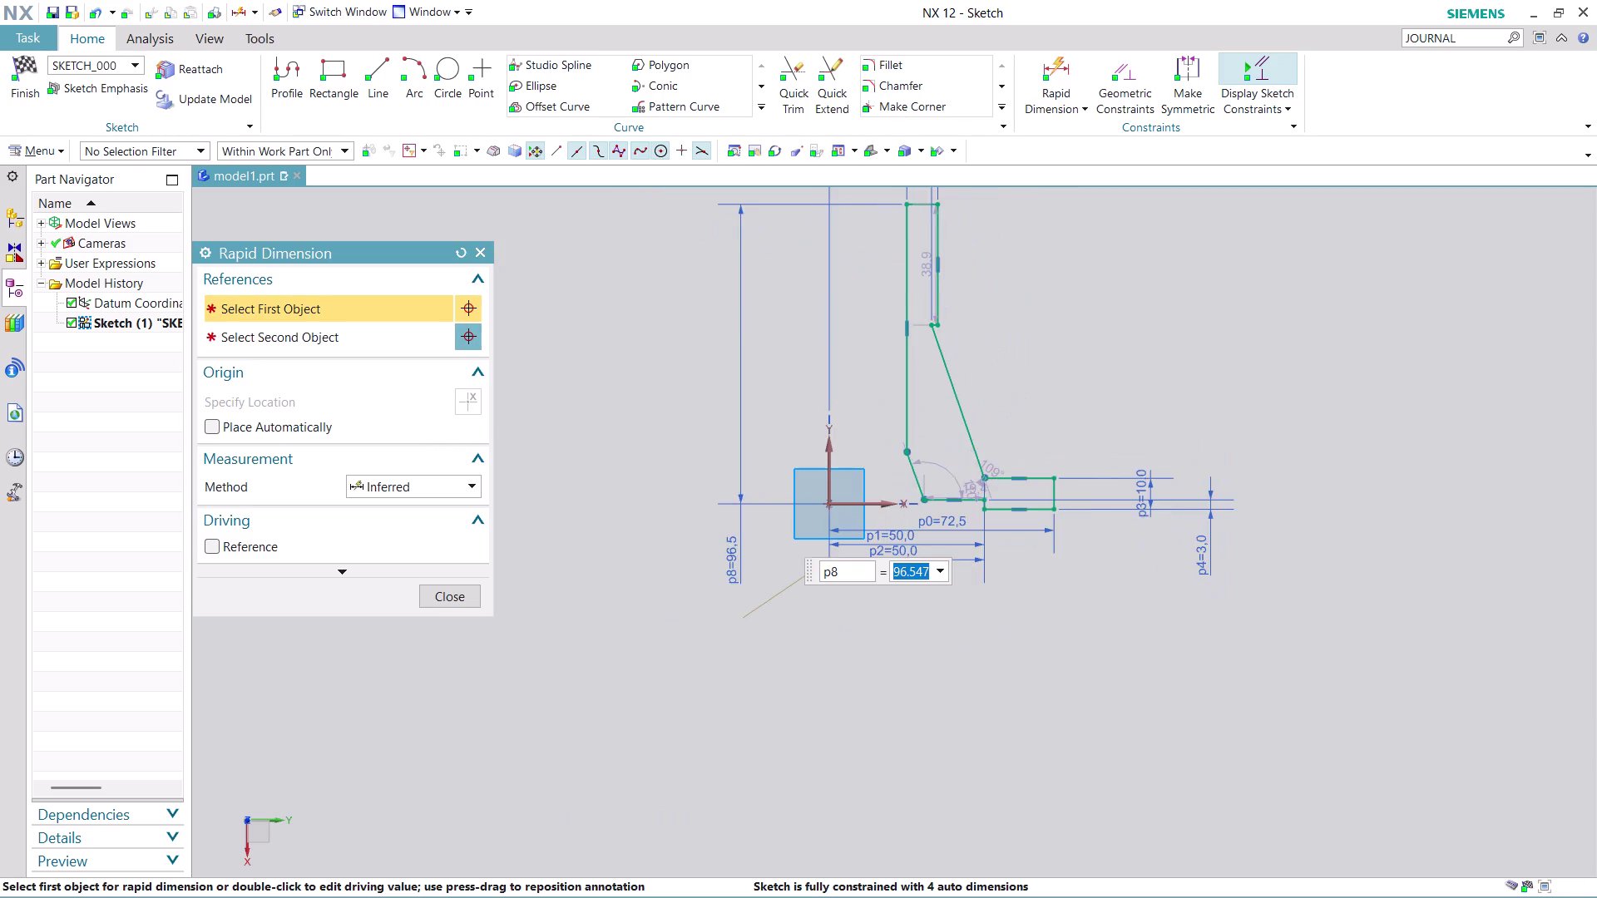
scroll(up, 3)
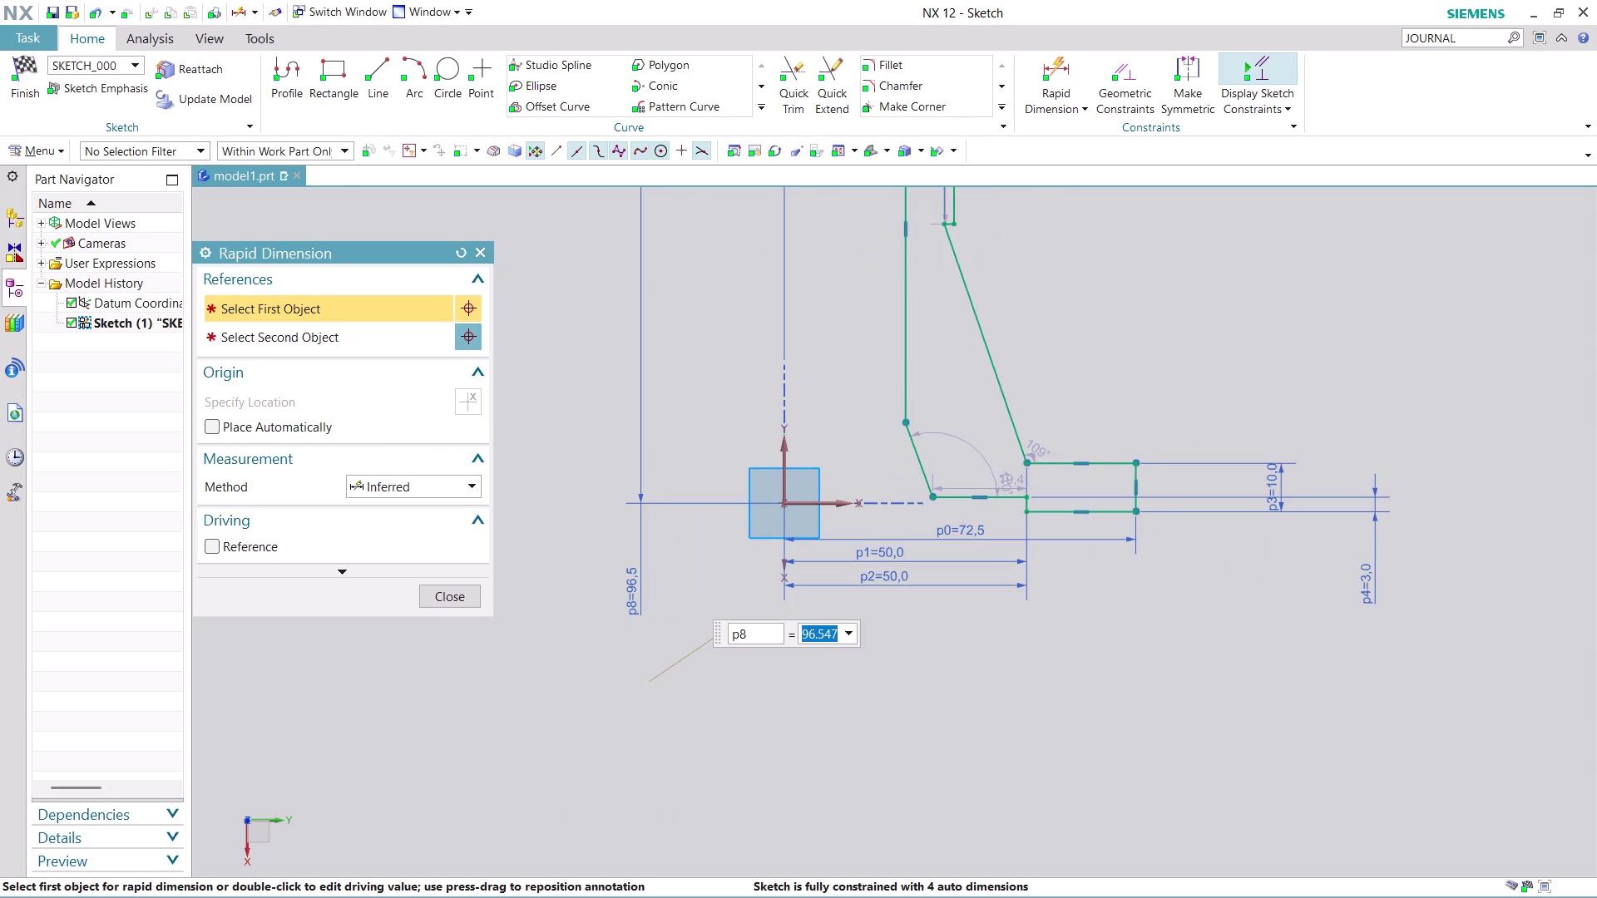
key(ctrl+z)
Pick the profile's top edge as the first reference for a new dimension.
scroll(up, 3)
scroll(down, 3)
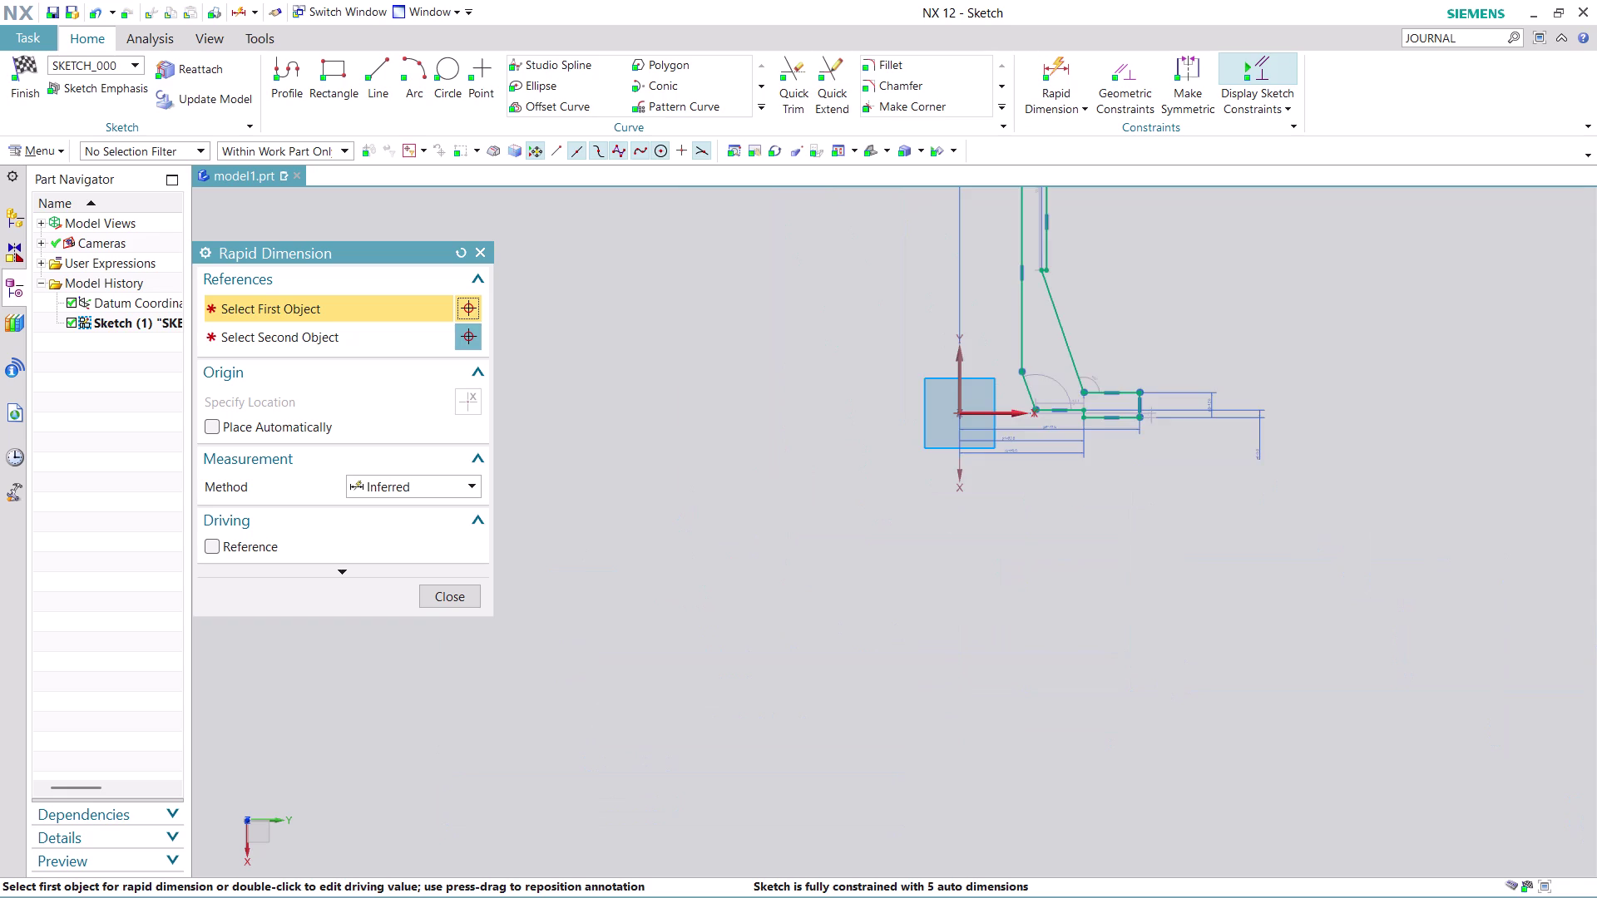
scroll(down, 3)
scroll(up, 3)
scroll(up, 3)
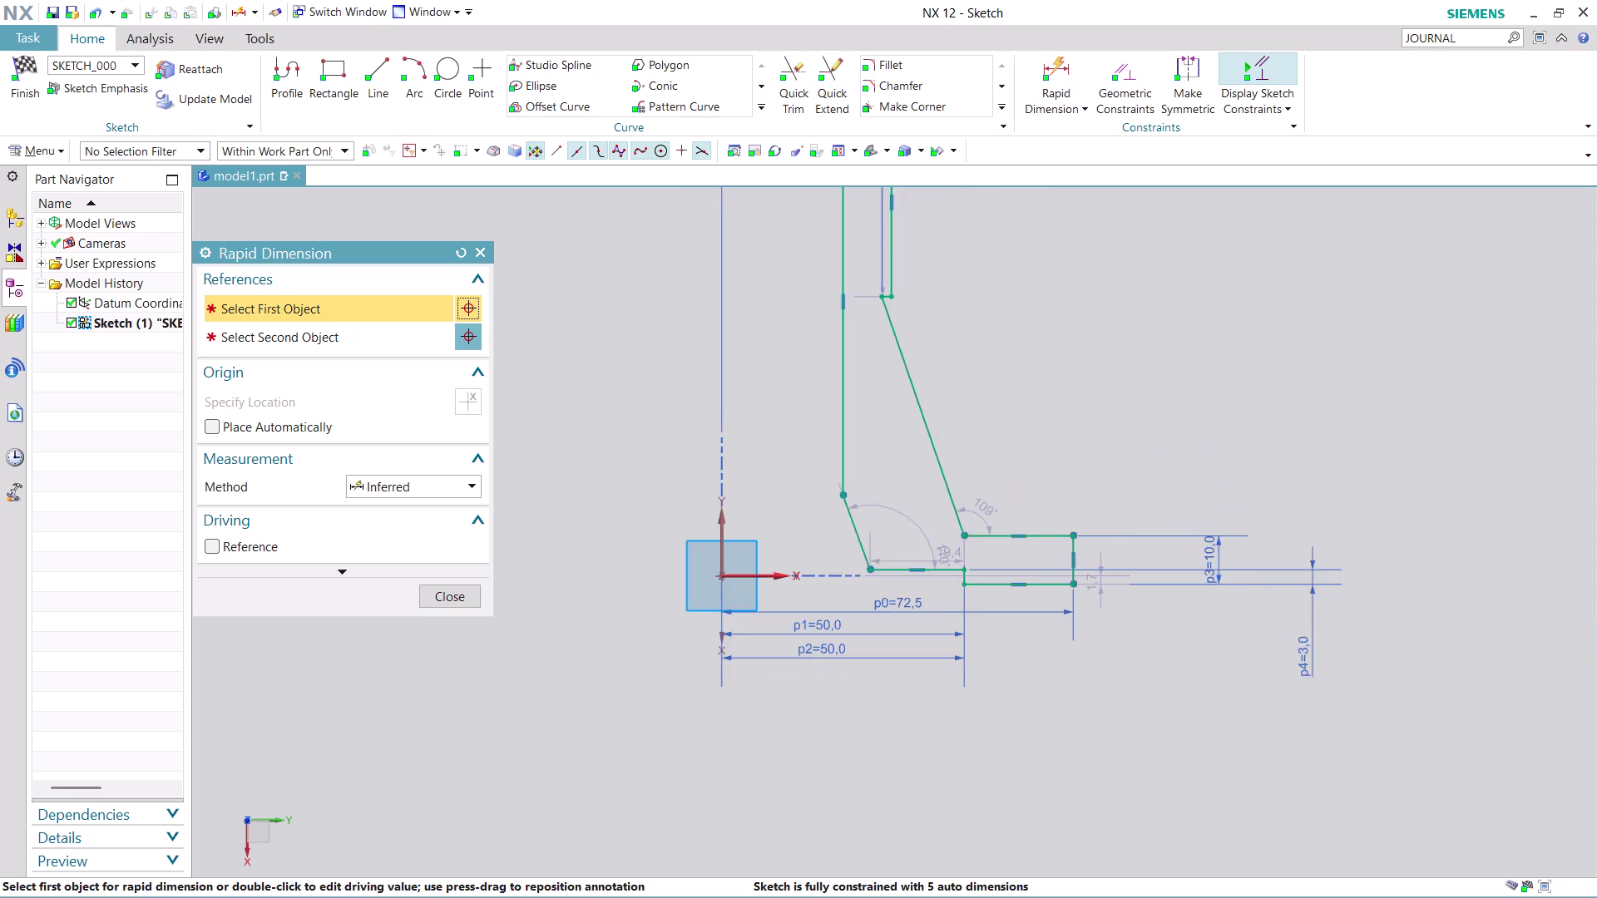
scroll(down, 3)
scroll(up, 3)
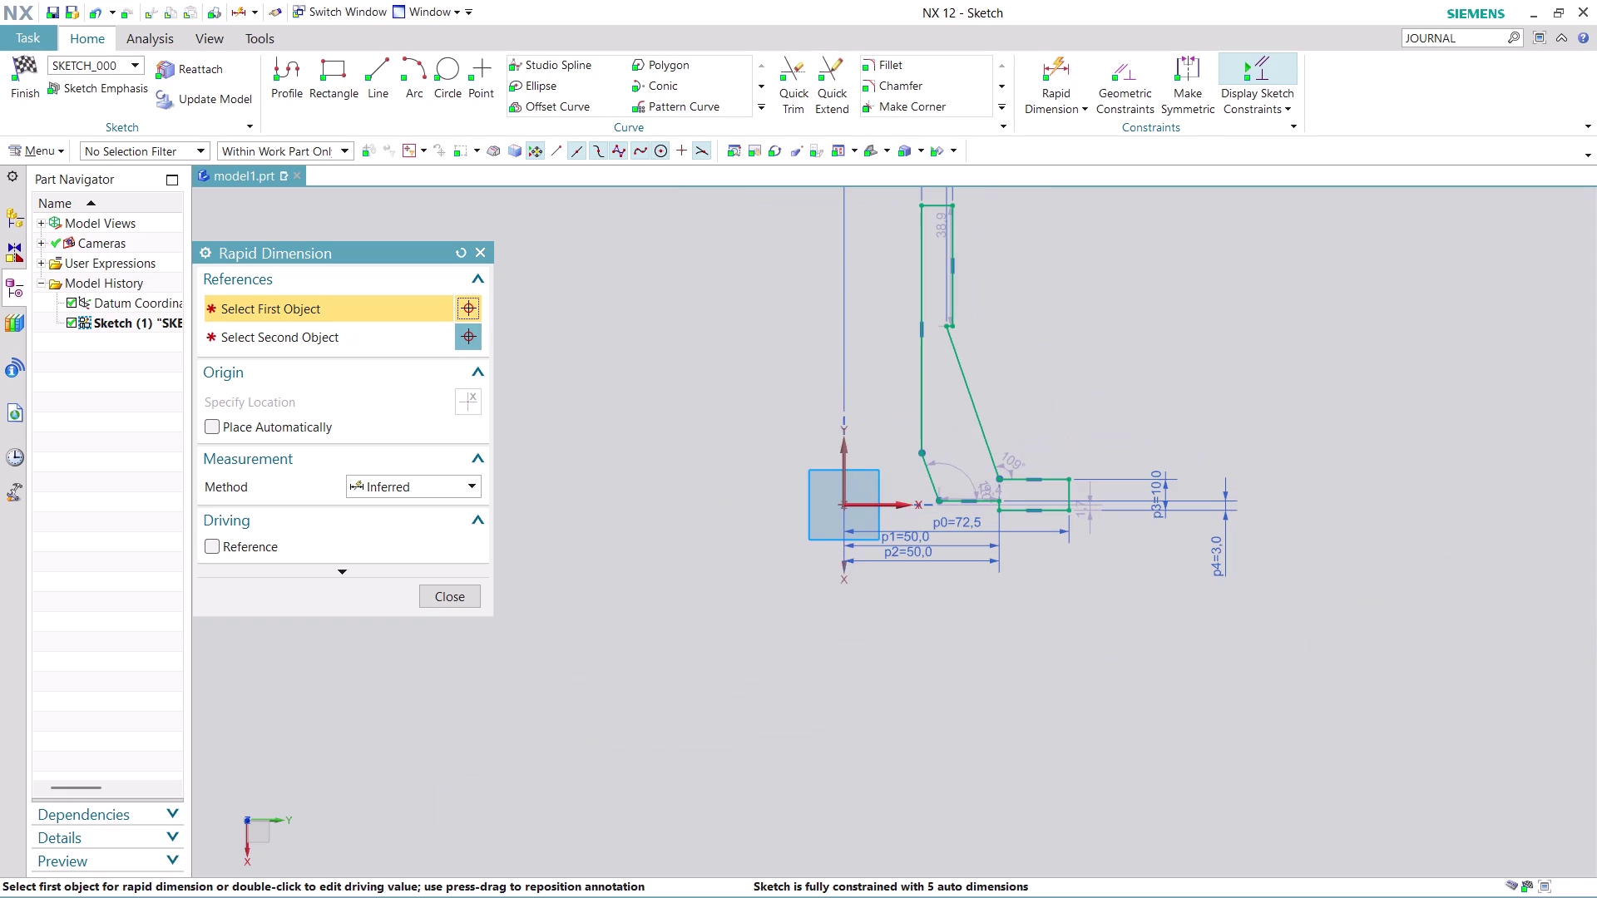
click(937, 208)
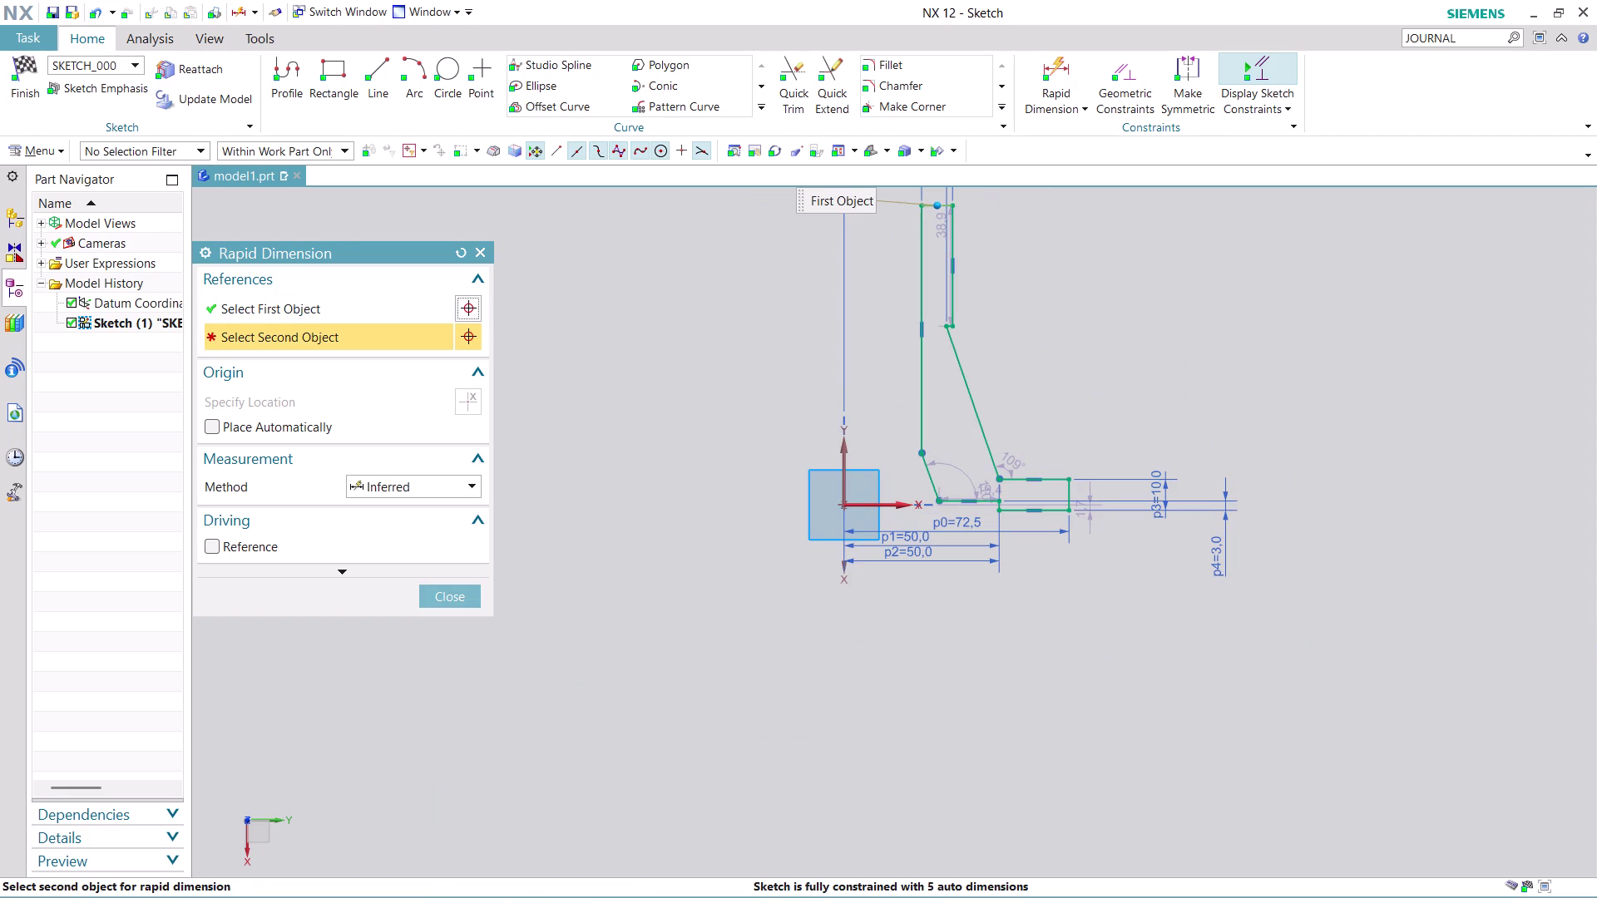
Dimension from the top edge to the bottom edge as p8 = 183.
click(1053, 510)
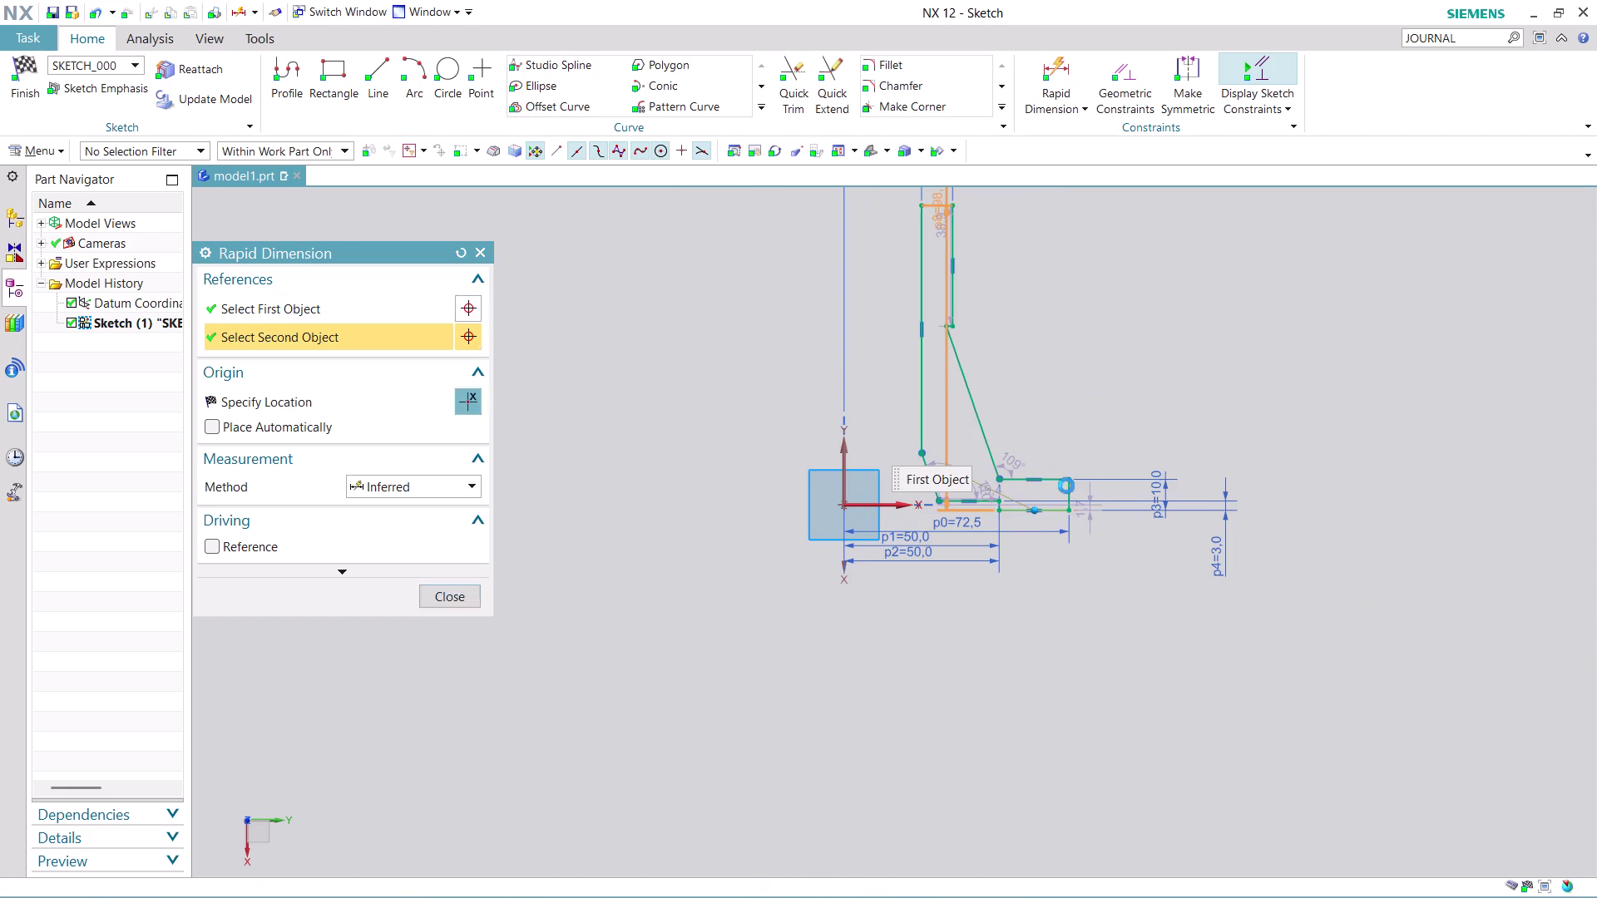
click(1359, 346)
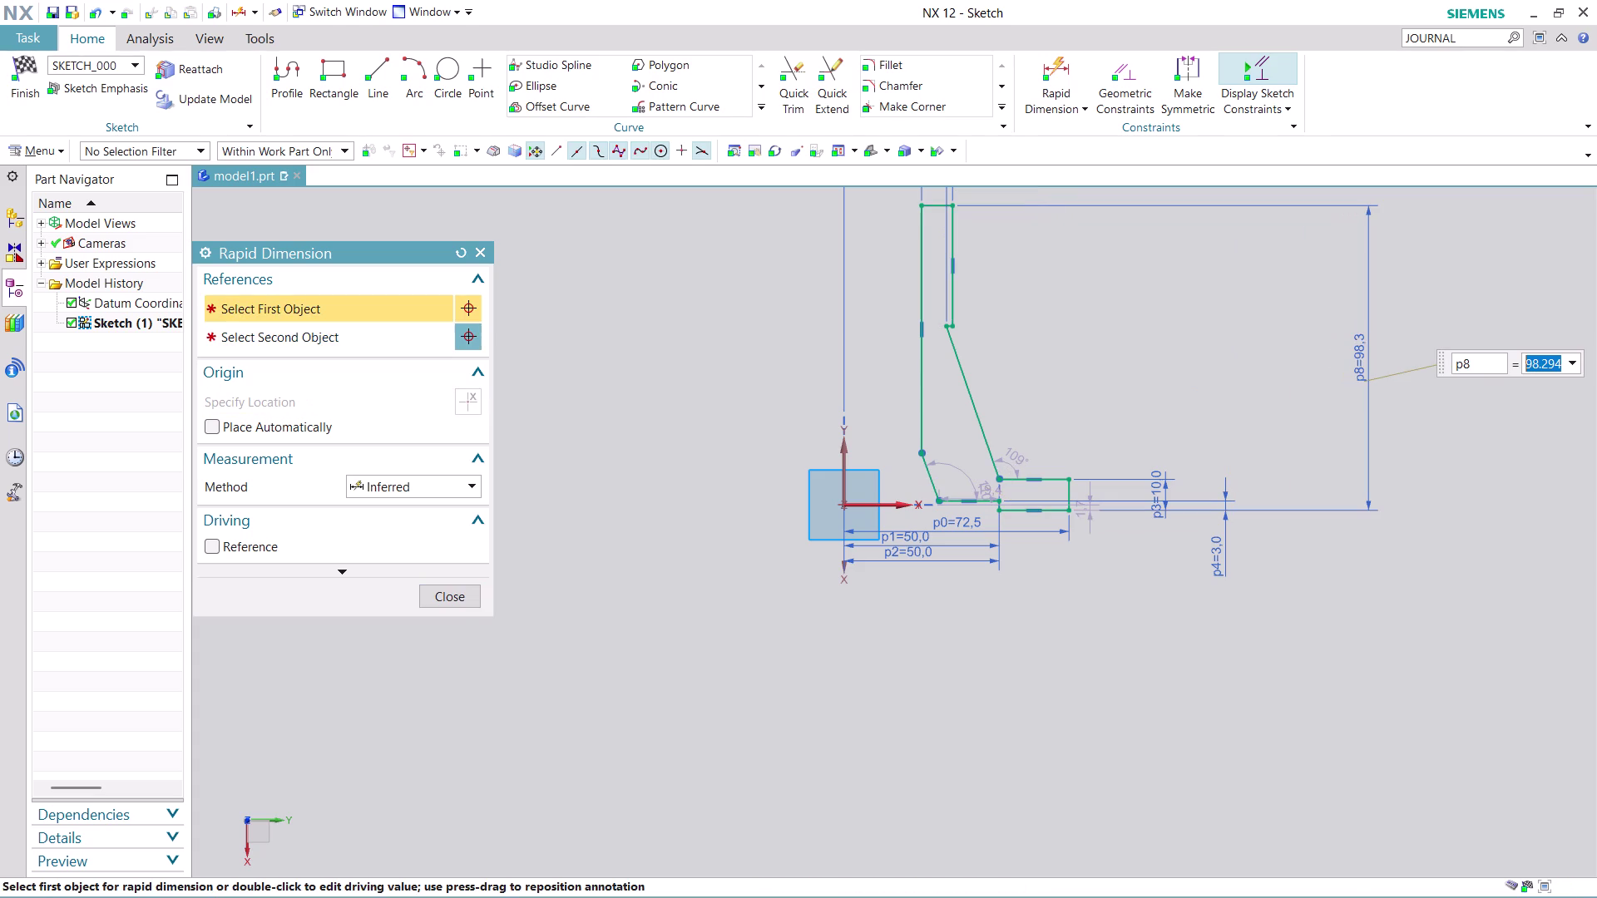
text(183)
key(Return)
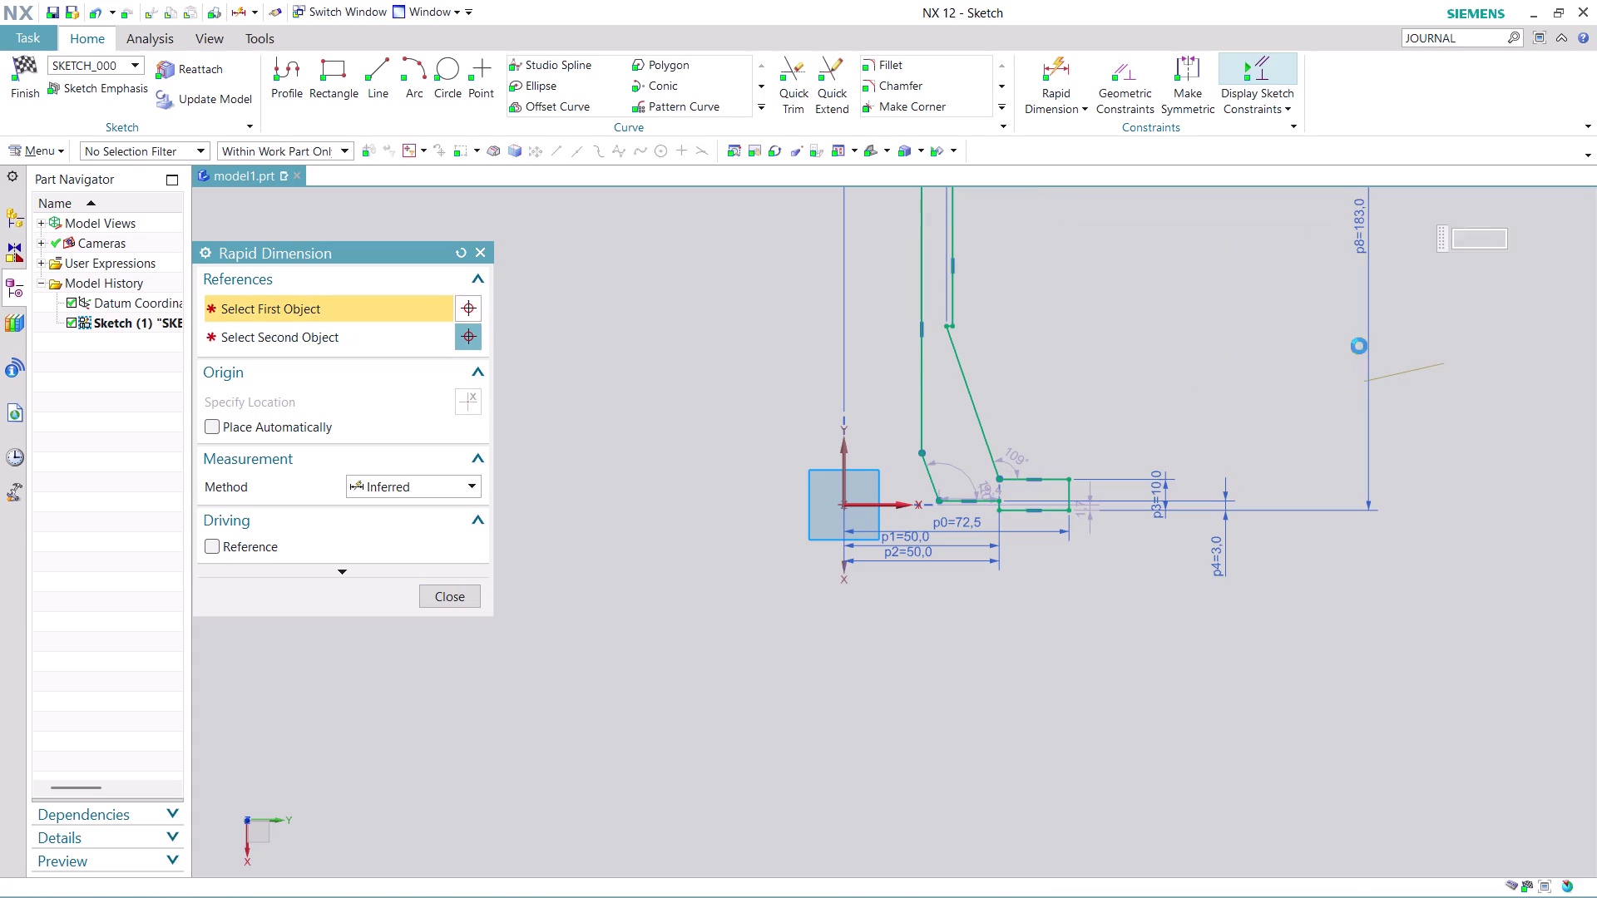
scroll(down, 3)
scroll(up, 3)
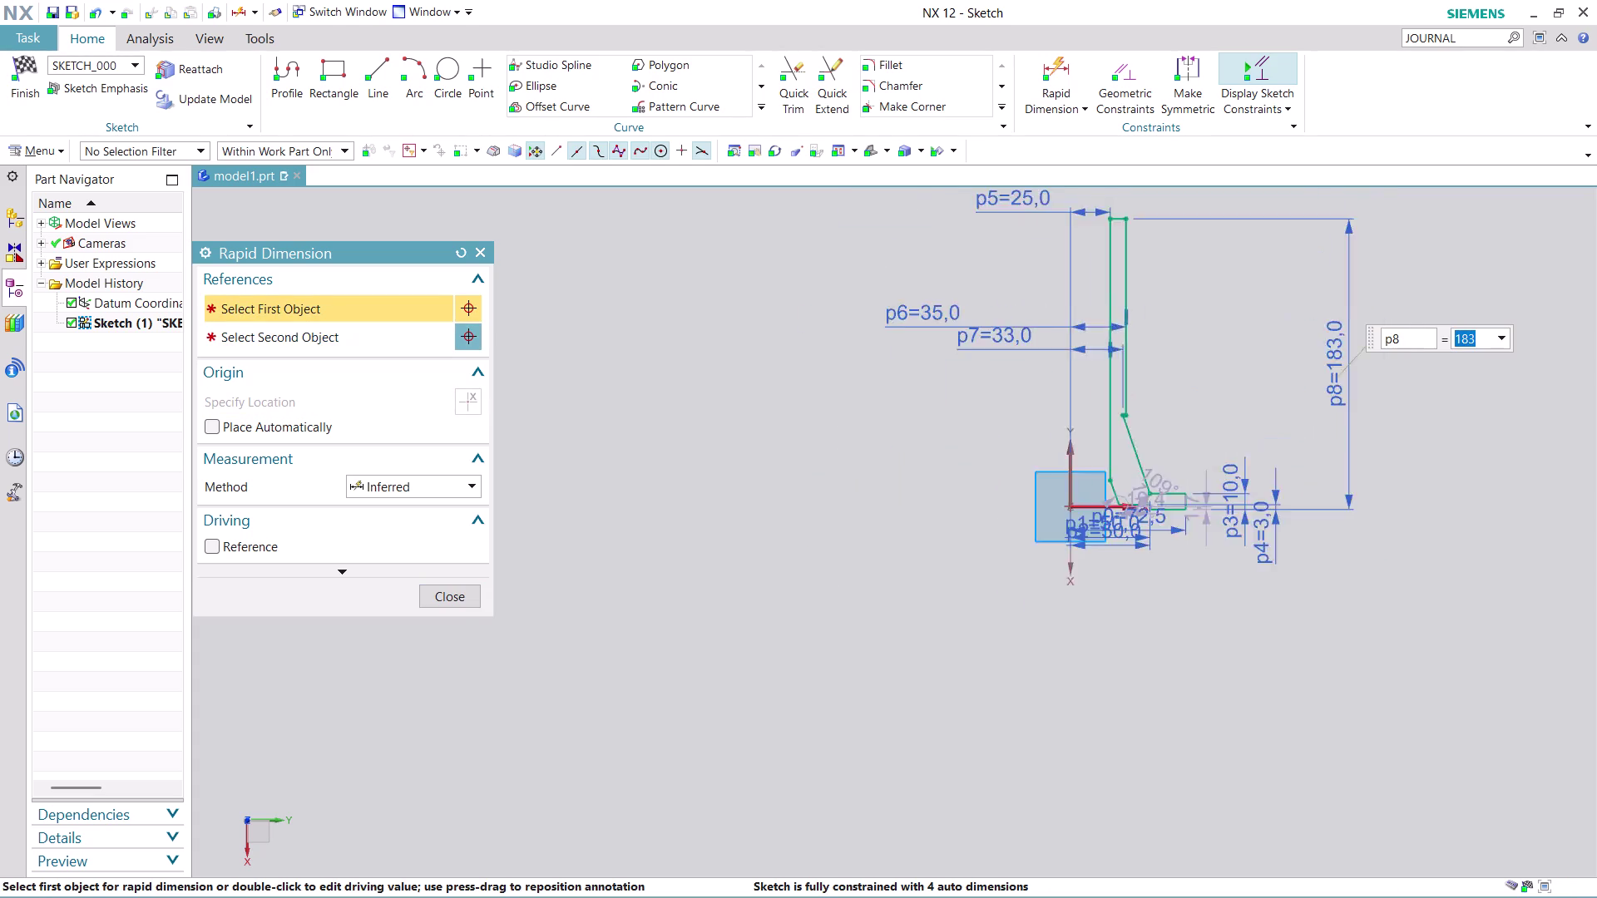
scroll(up, 3)
scroll(down, 3)
scroll(up, 3)
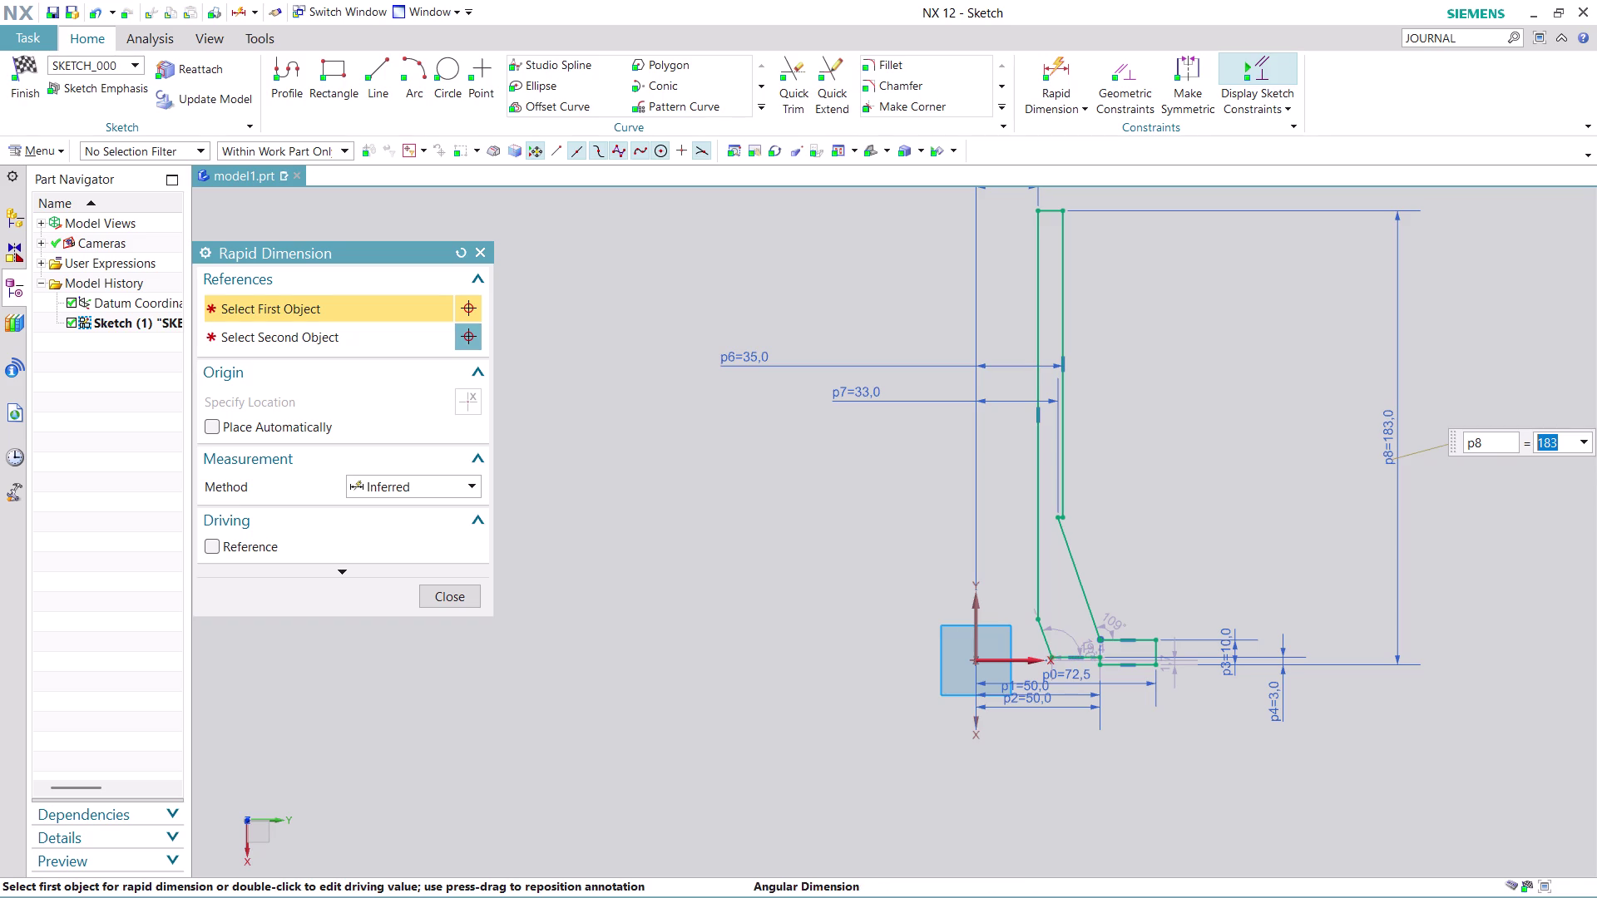
scroll(up, 3)
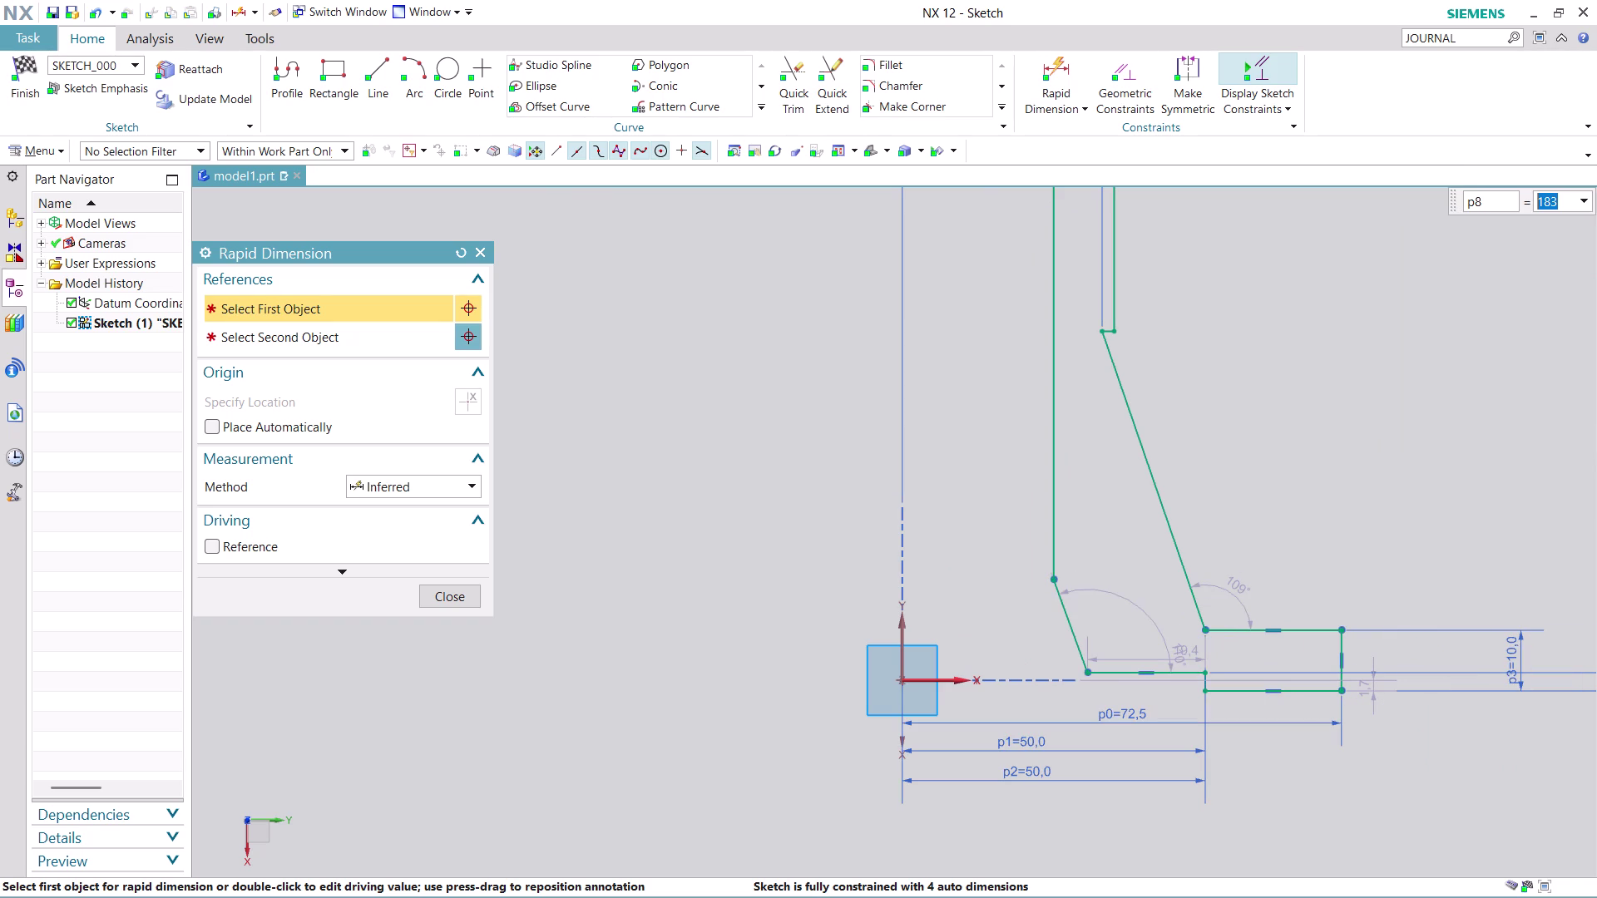
Dimension the gap between the two tapered lines as p9 = 10.
click(1077, 633)
click(1181, 535)
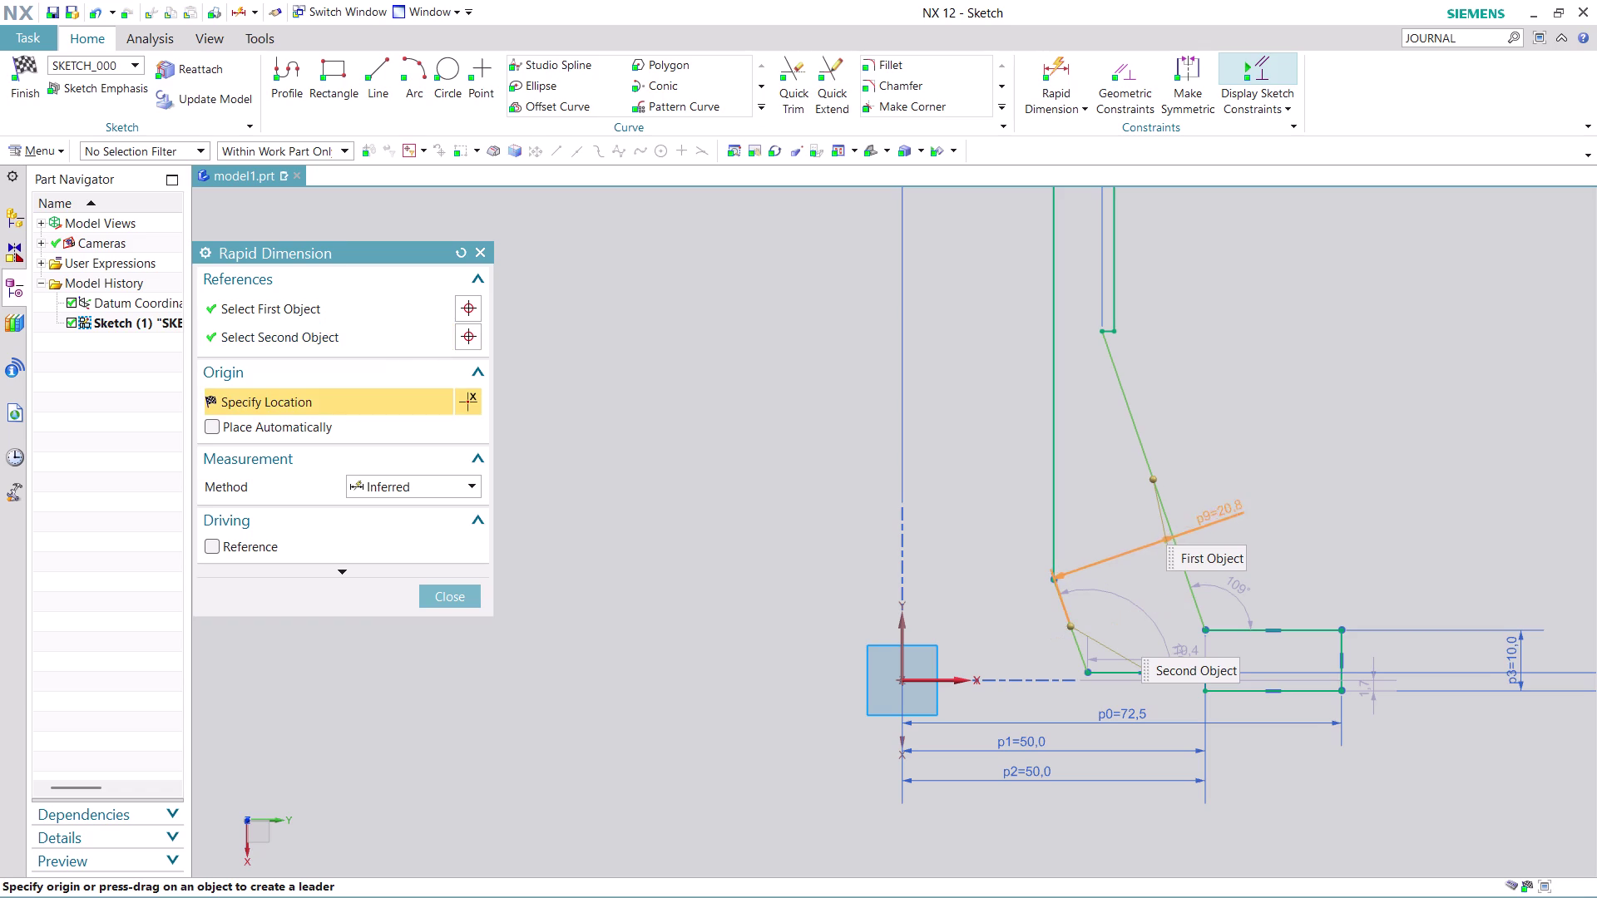
click(1298, 515)
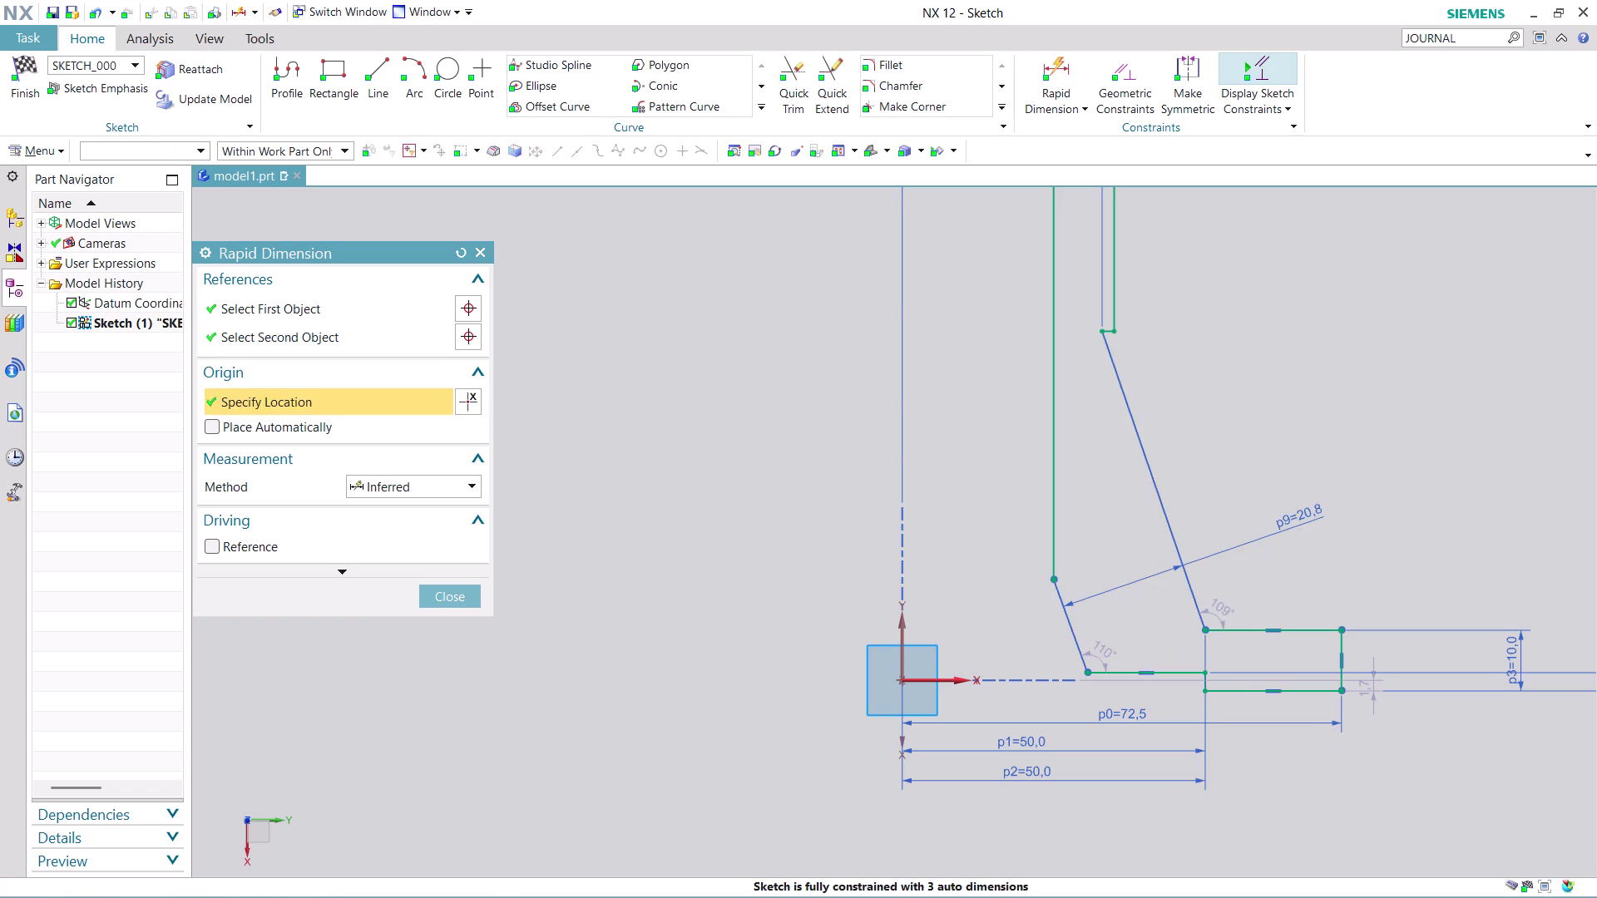
text(1)
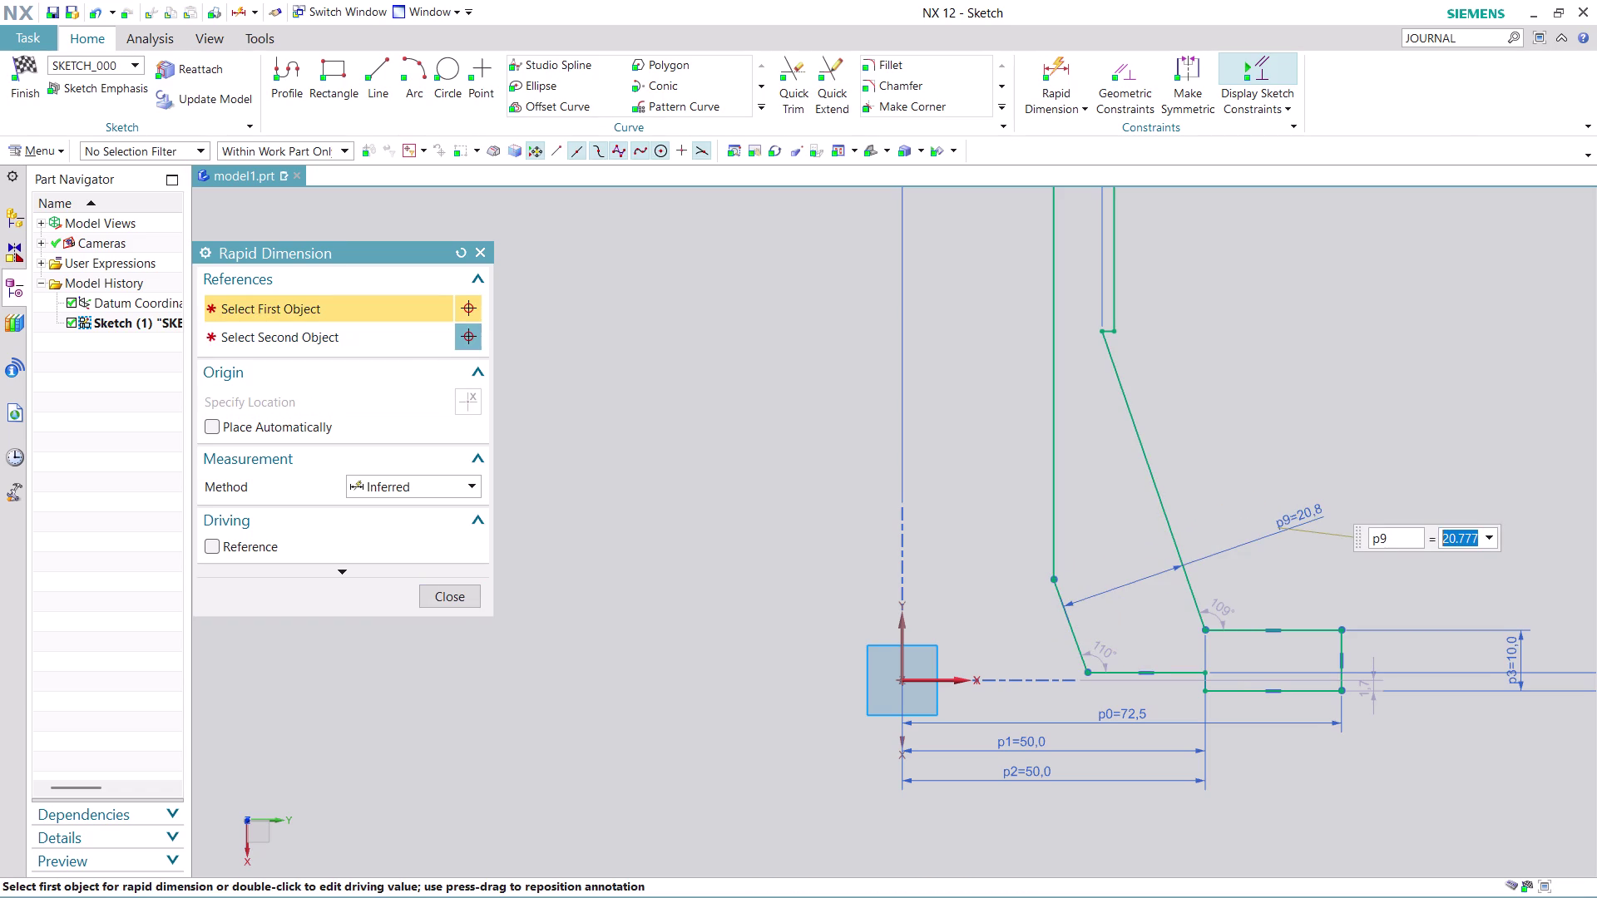
text(0)
key(Return)
scroll(down, 3)
scroll(down, 3)
scroll(up, 3)
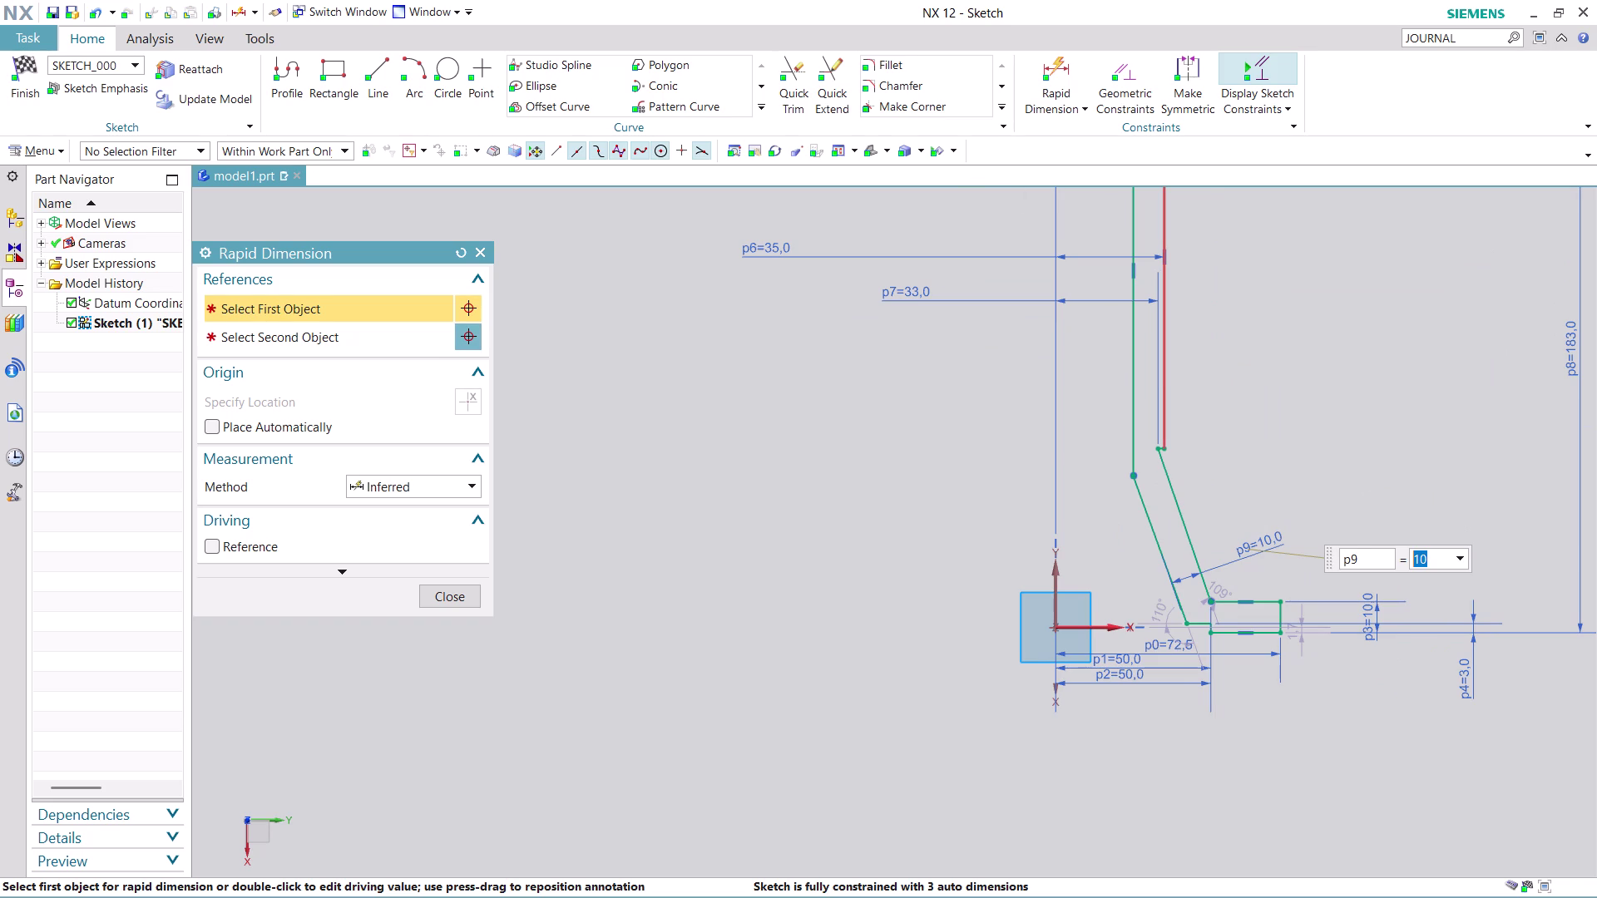
Dimension the upper vertical line as p10 = 40.
scroll(down, 3)
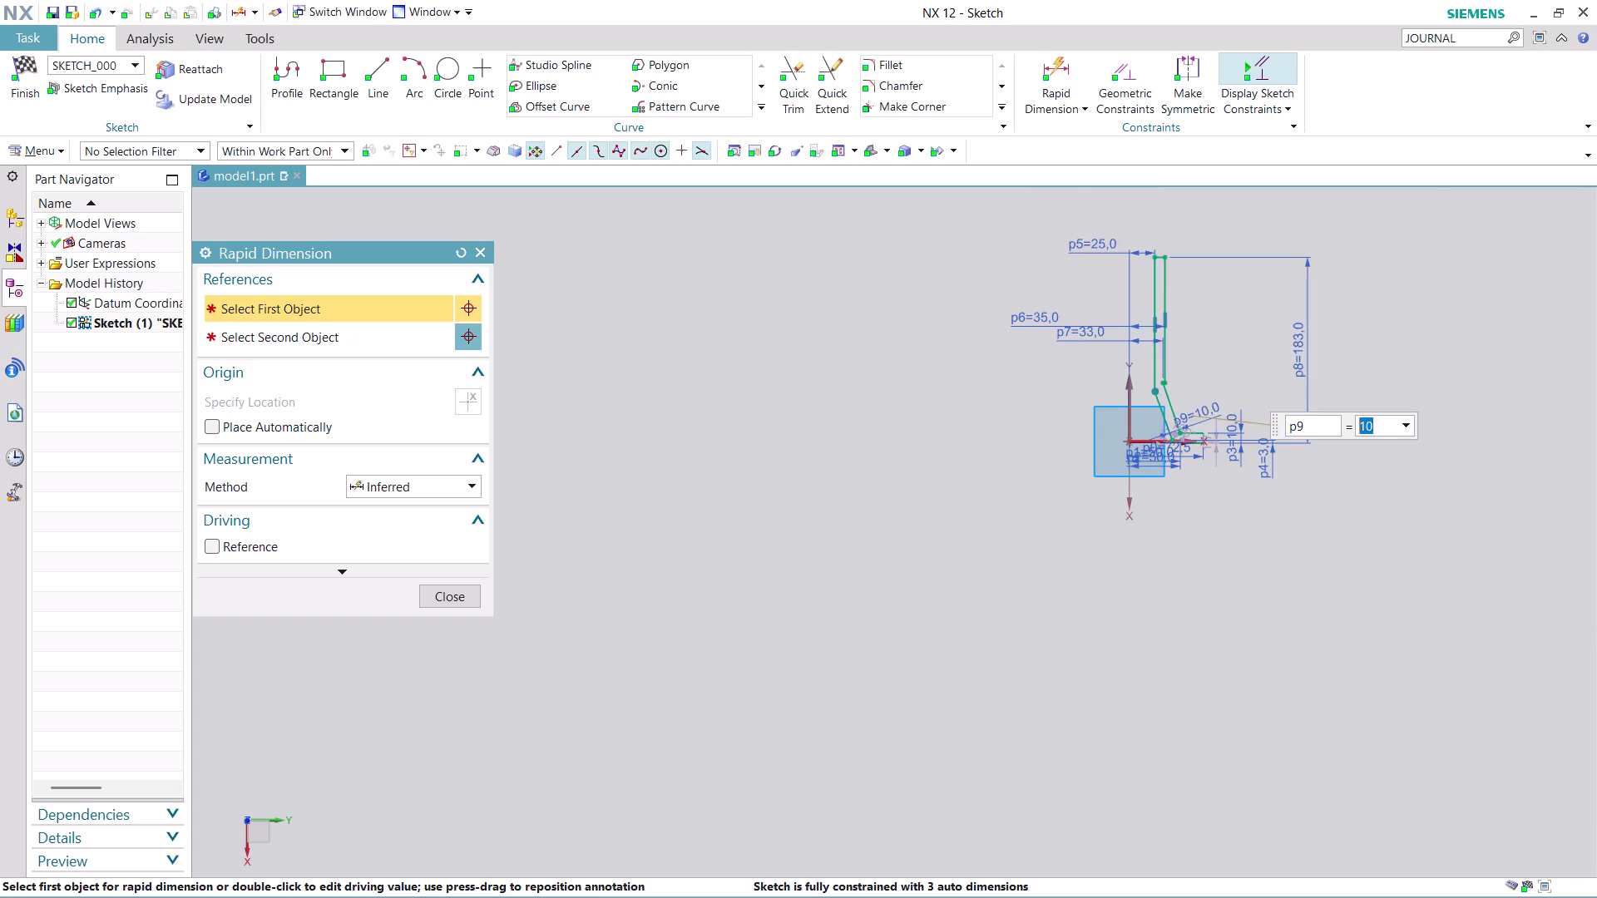
scroll(up, 3)
click(1158, 346)
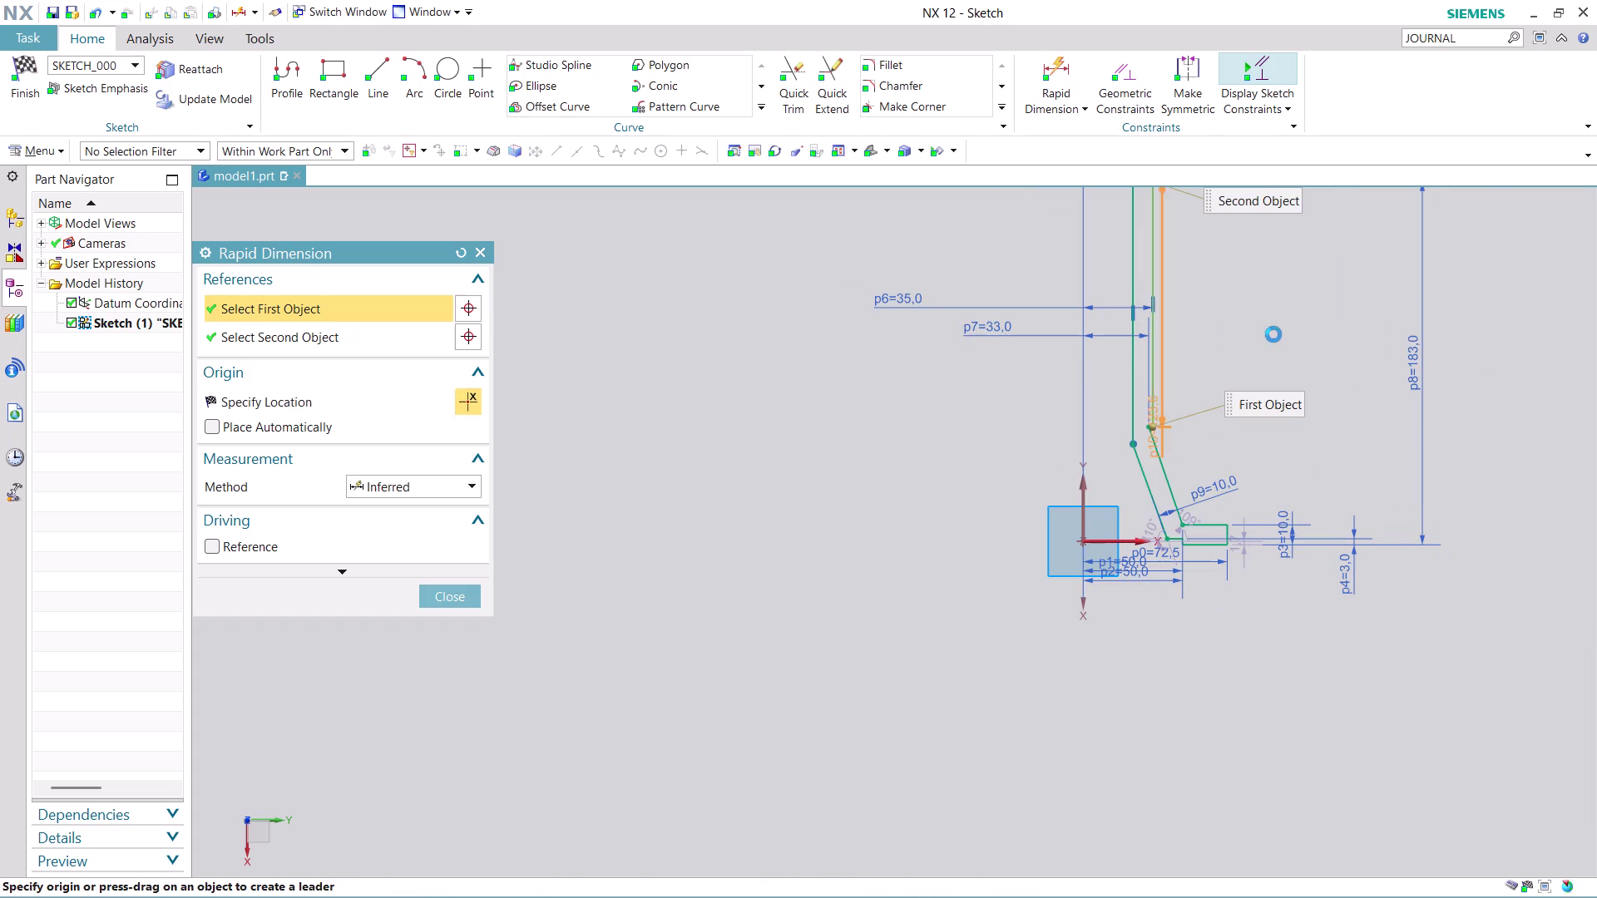
click(1343, 312)
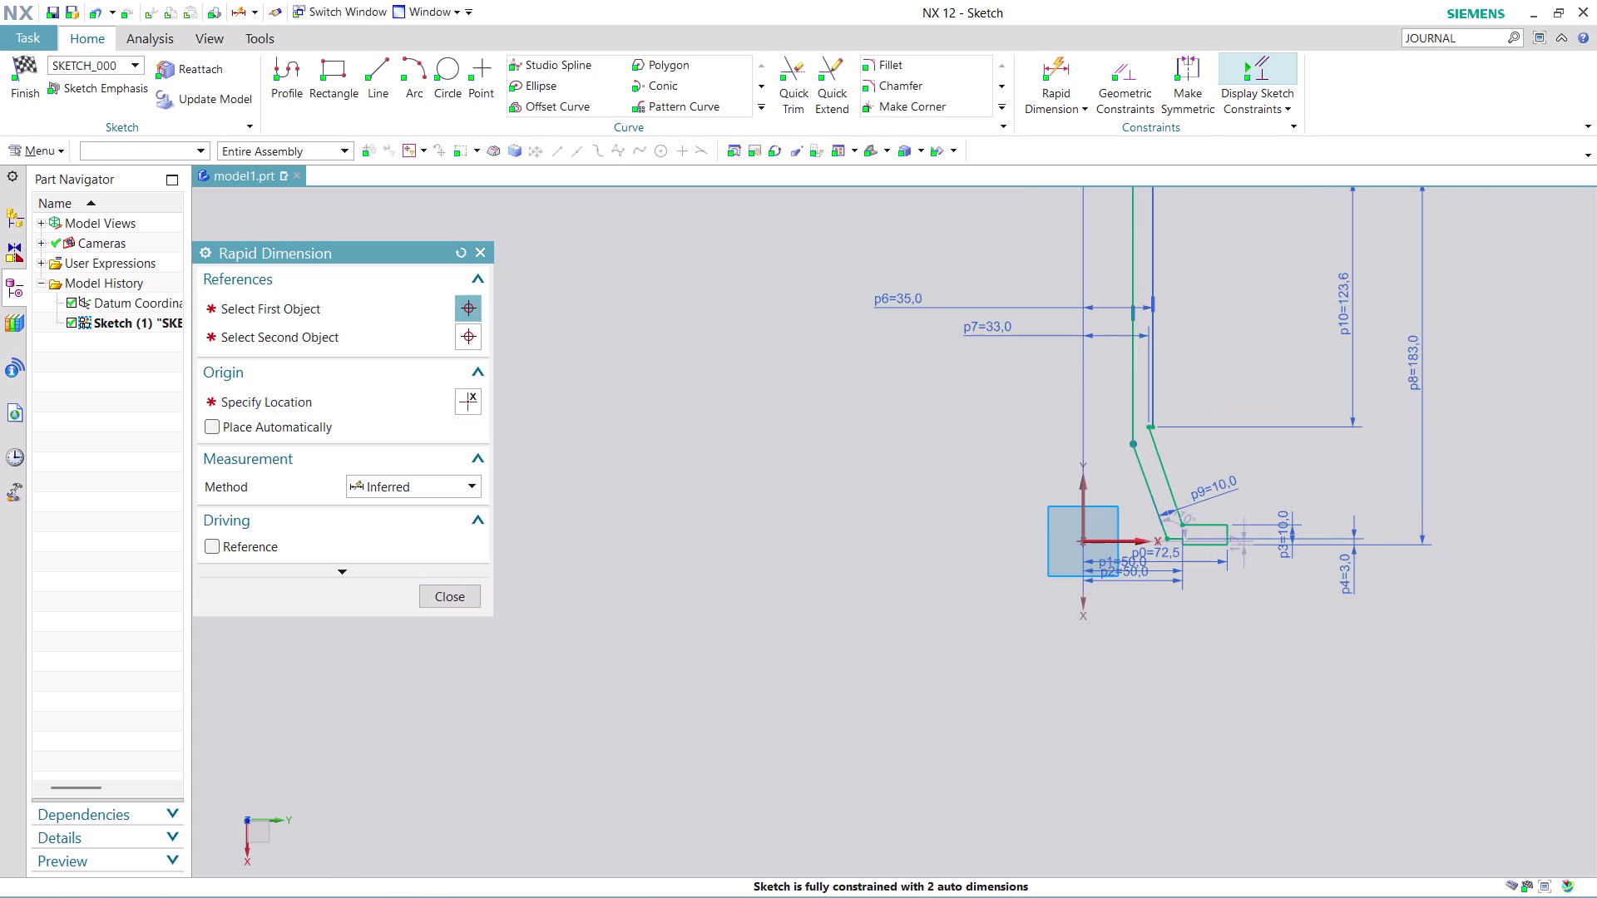
text(4)
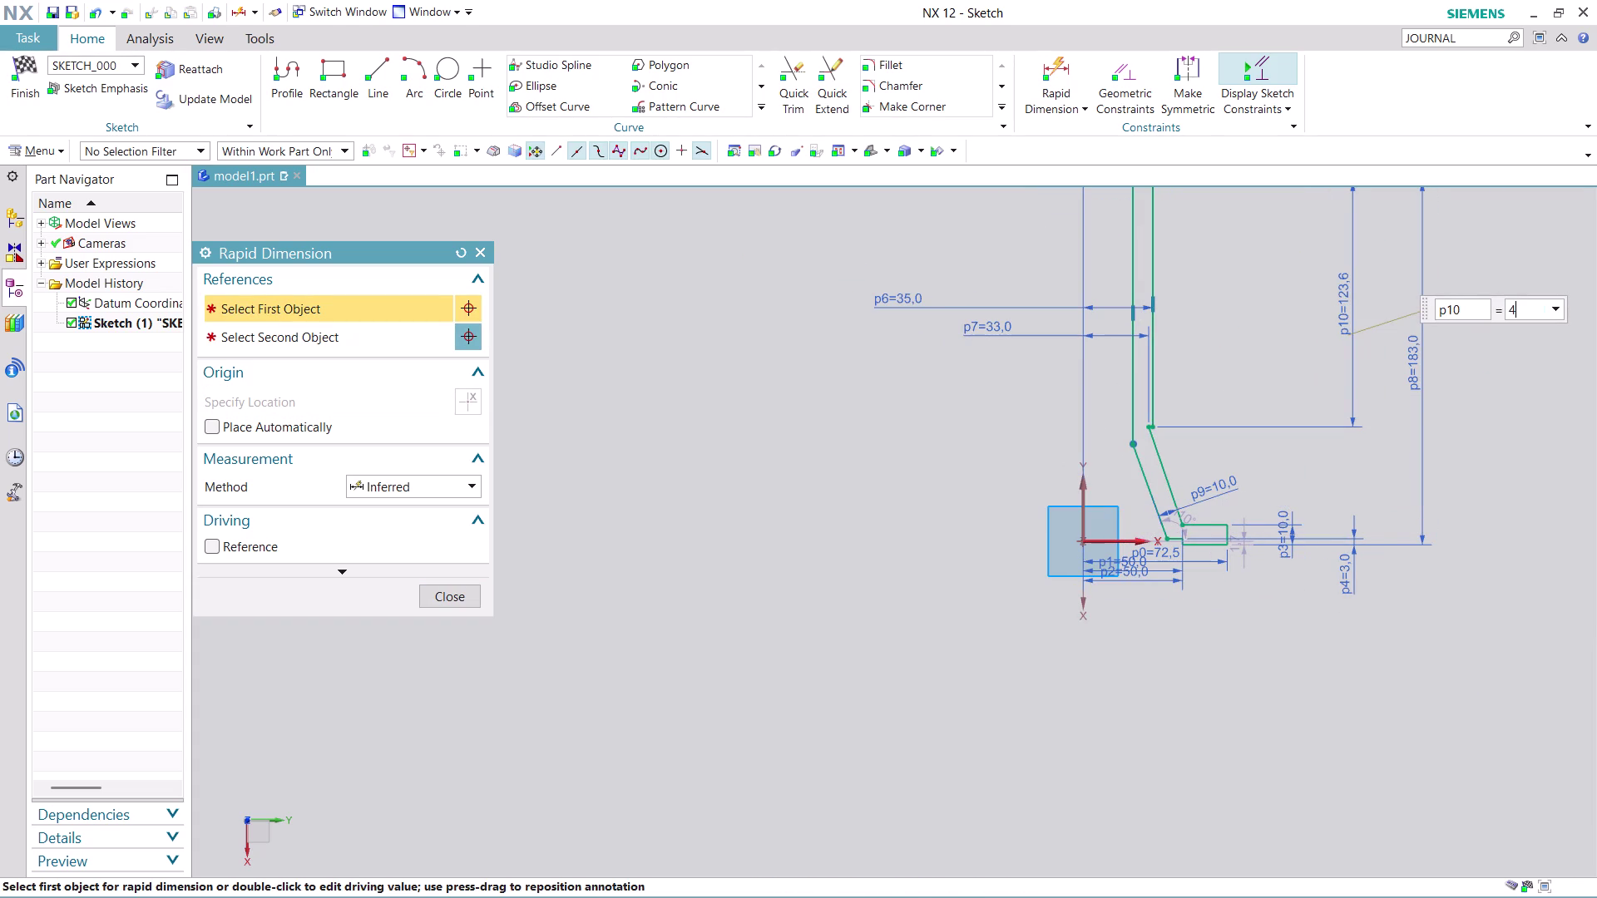
text(0)
key(Return)
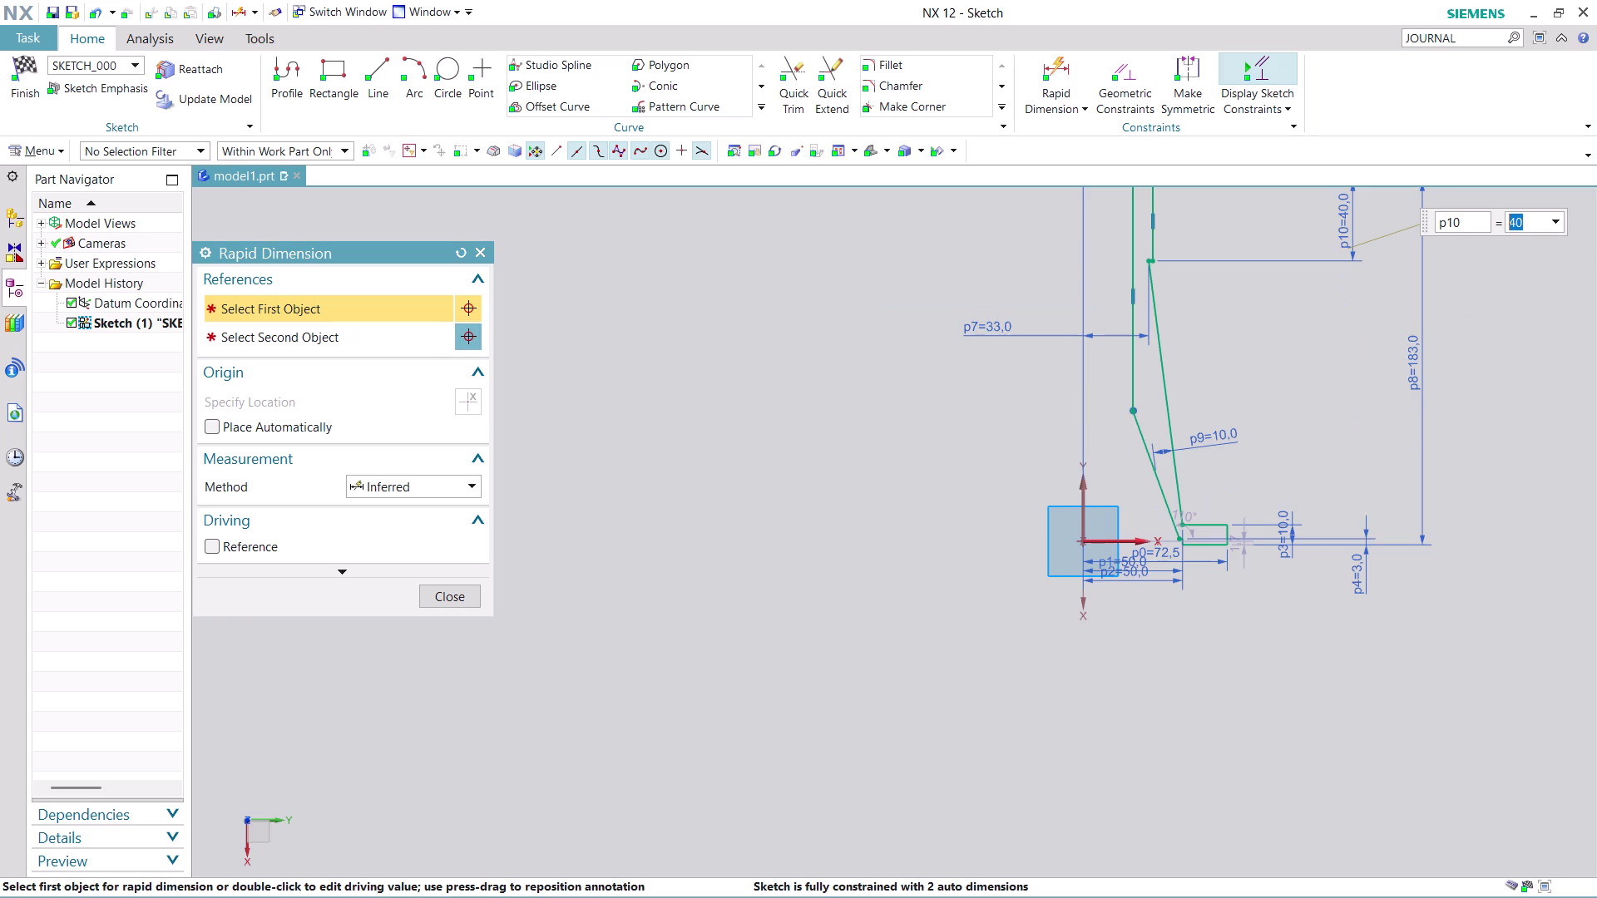
Zoom to inspect the profile and open flange height p3 for editing.
scroll(down, 3)
scroll(up, 3)
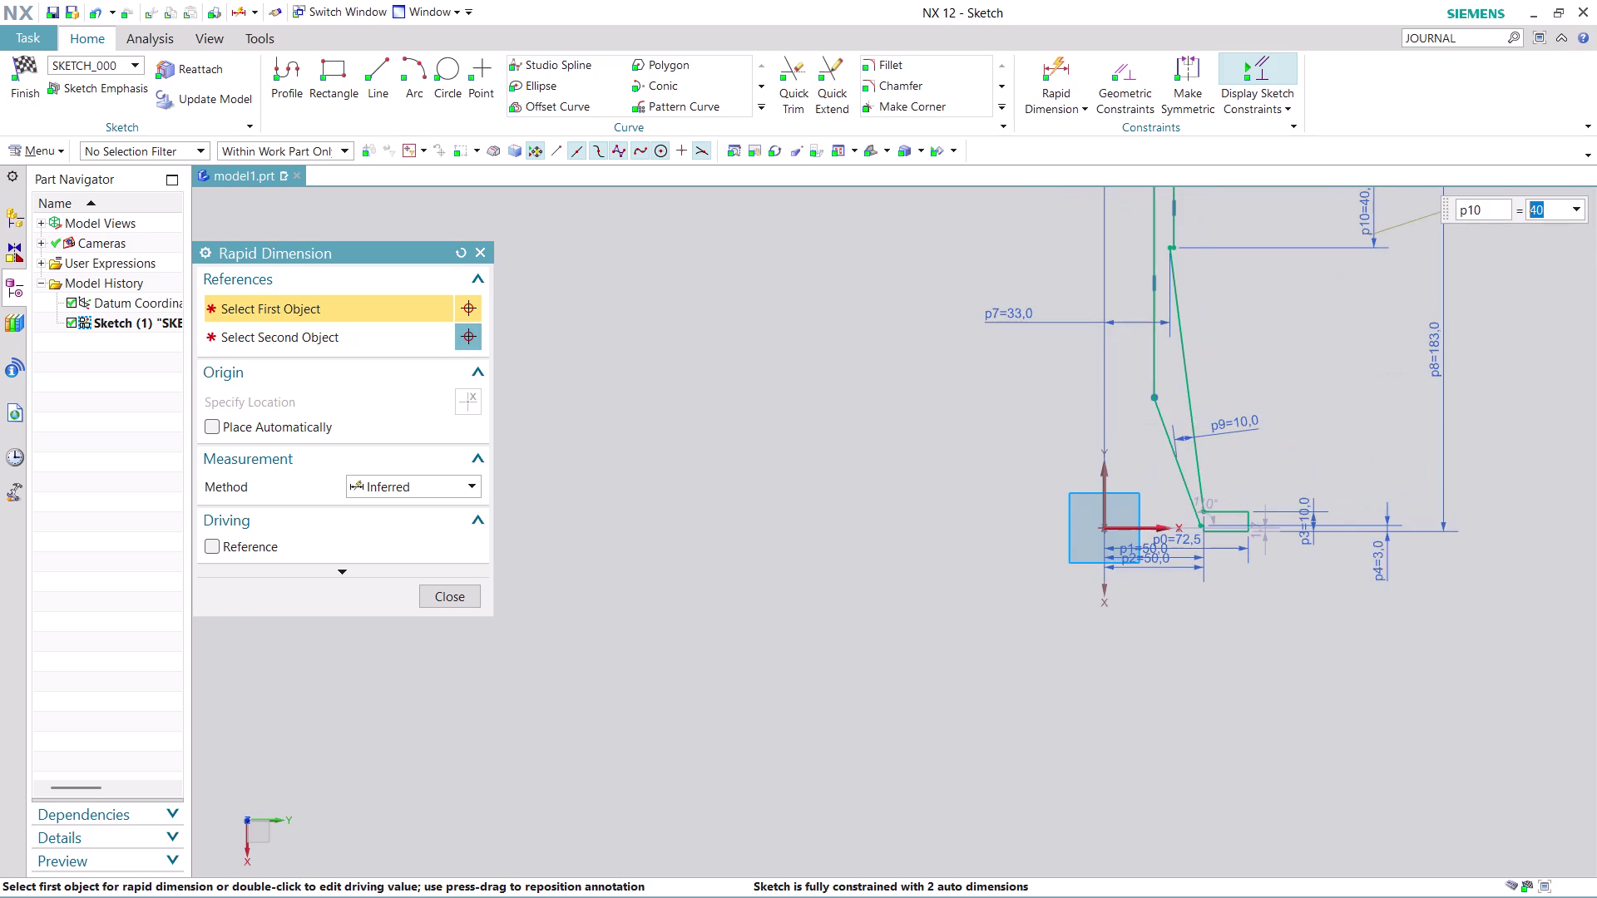
scroll(up, 3)
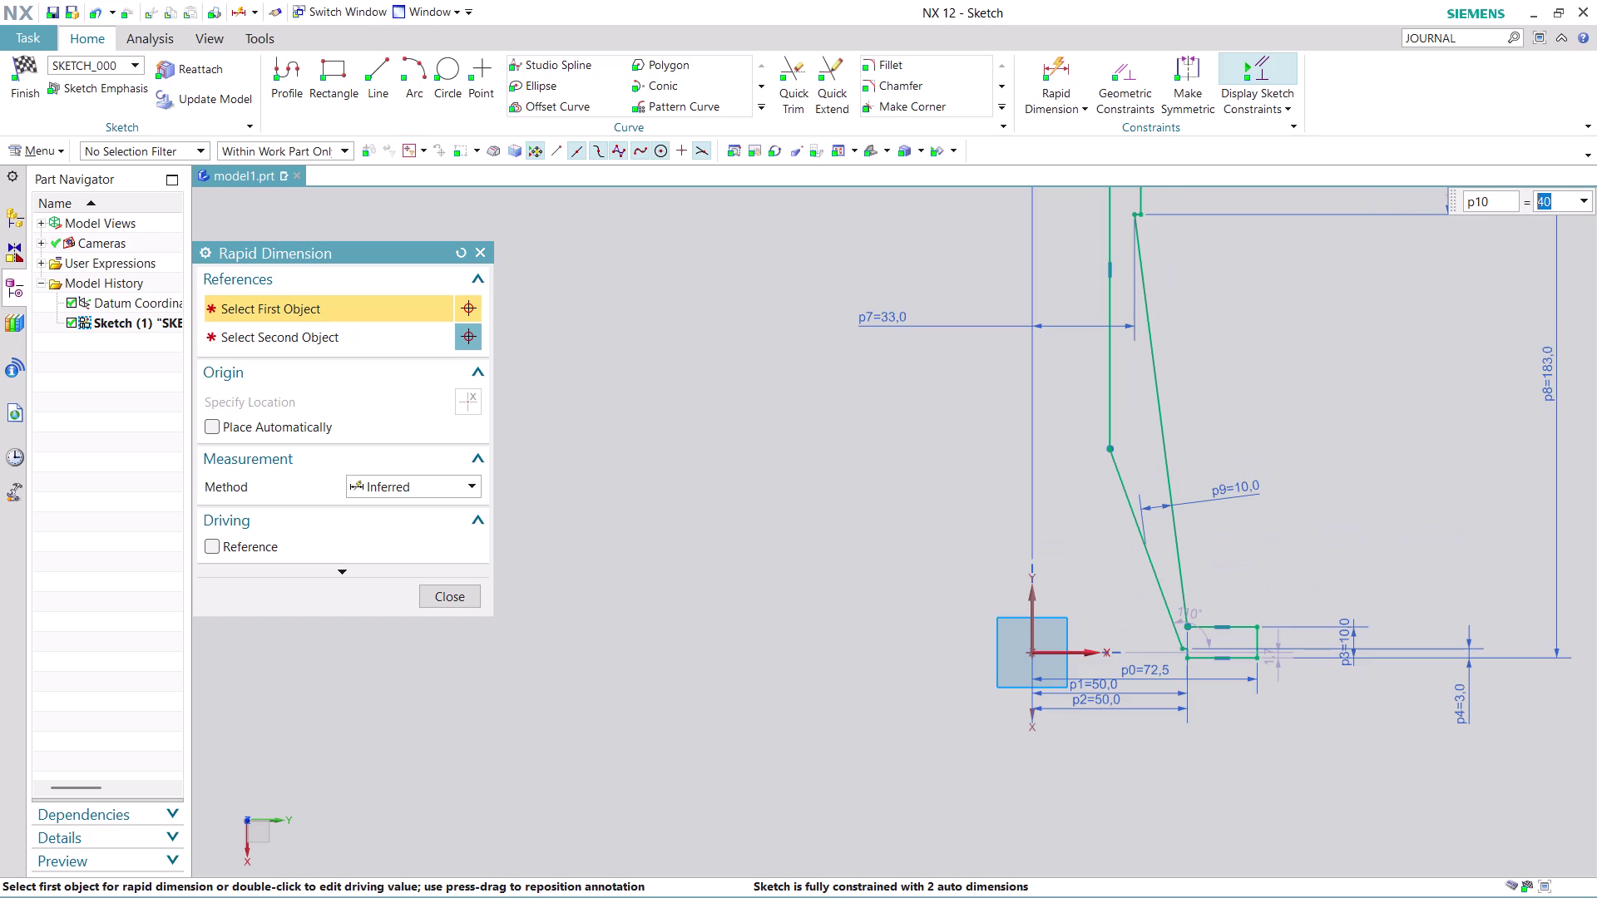
scroll(up, 3)
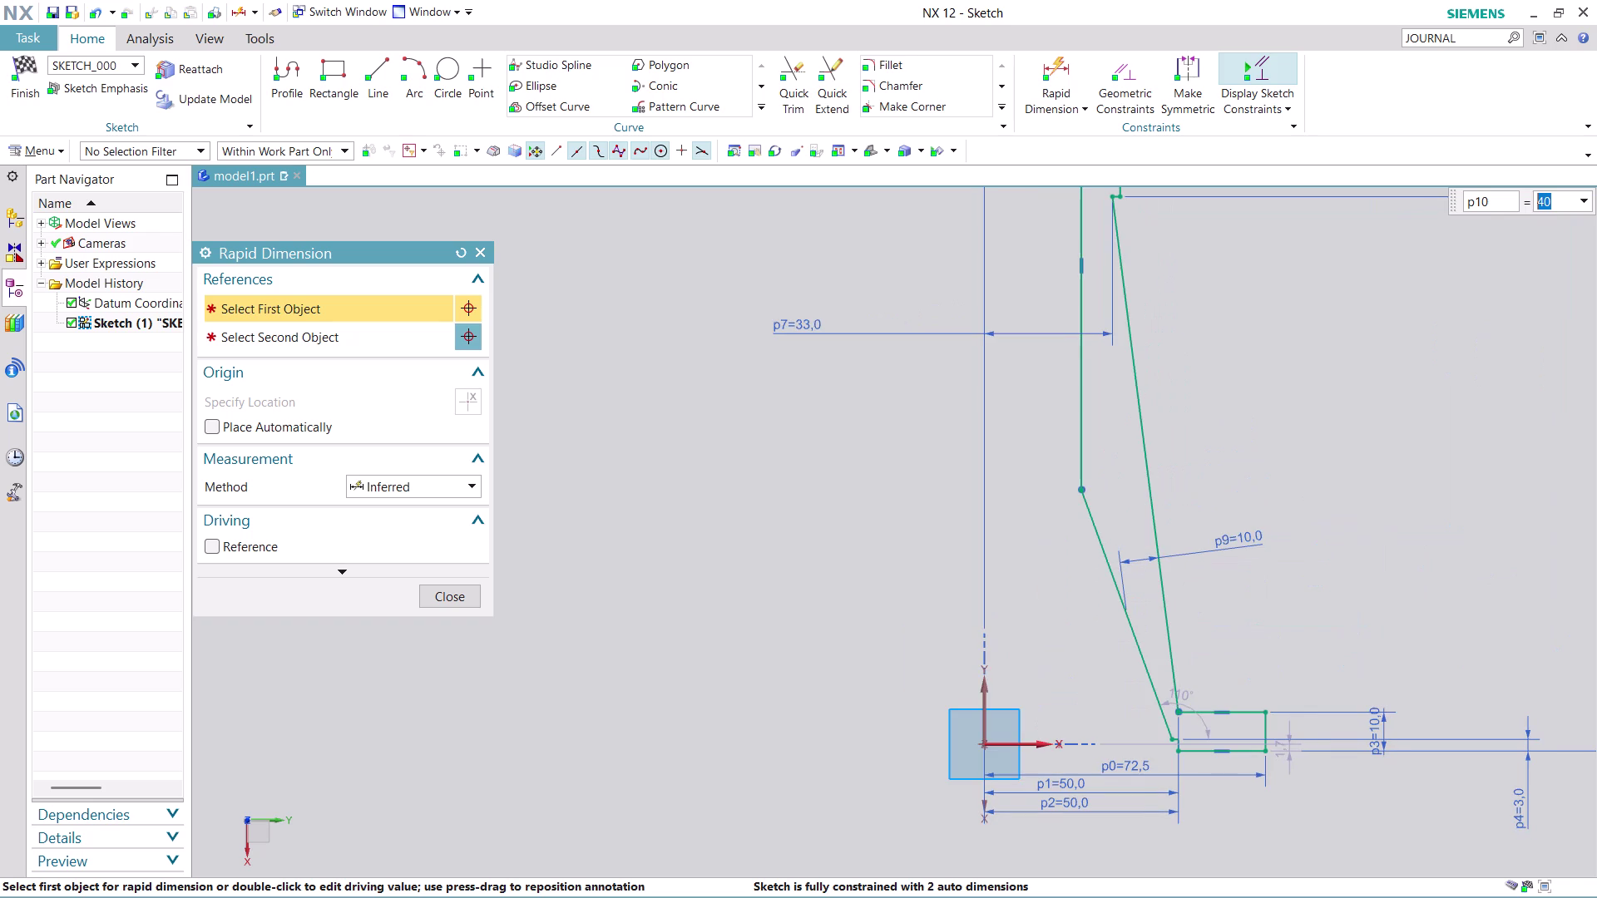
scroll(up, 3)
scroll(down, 3)
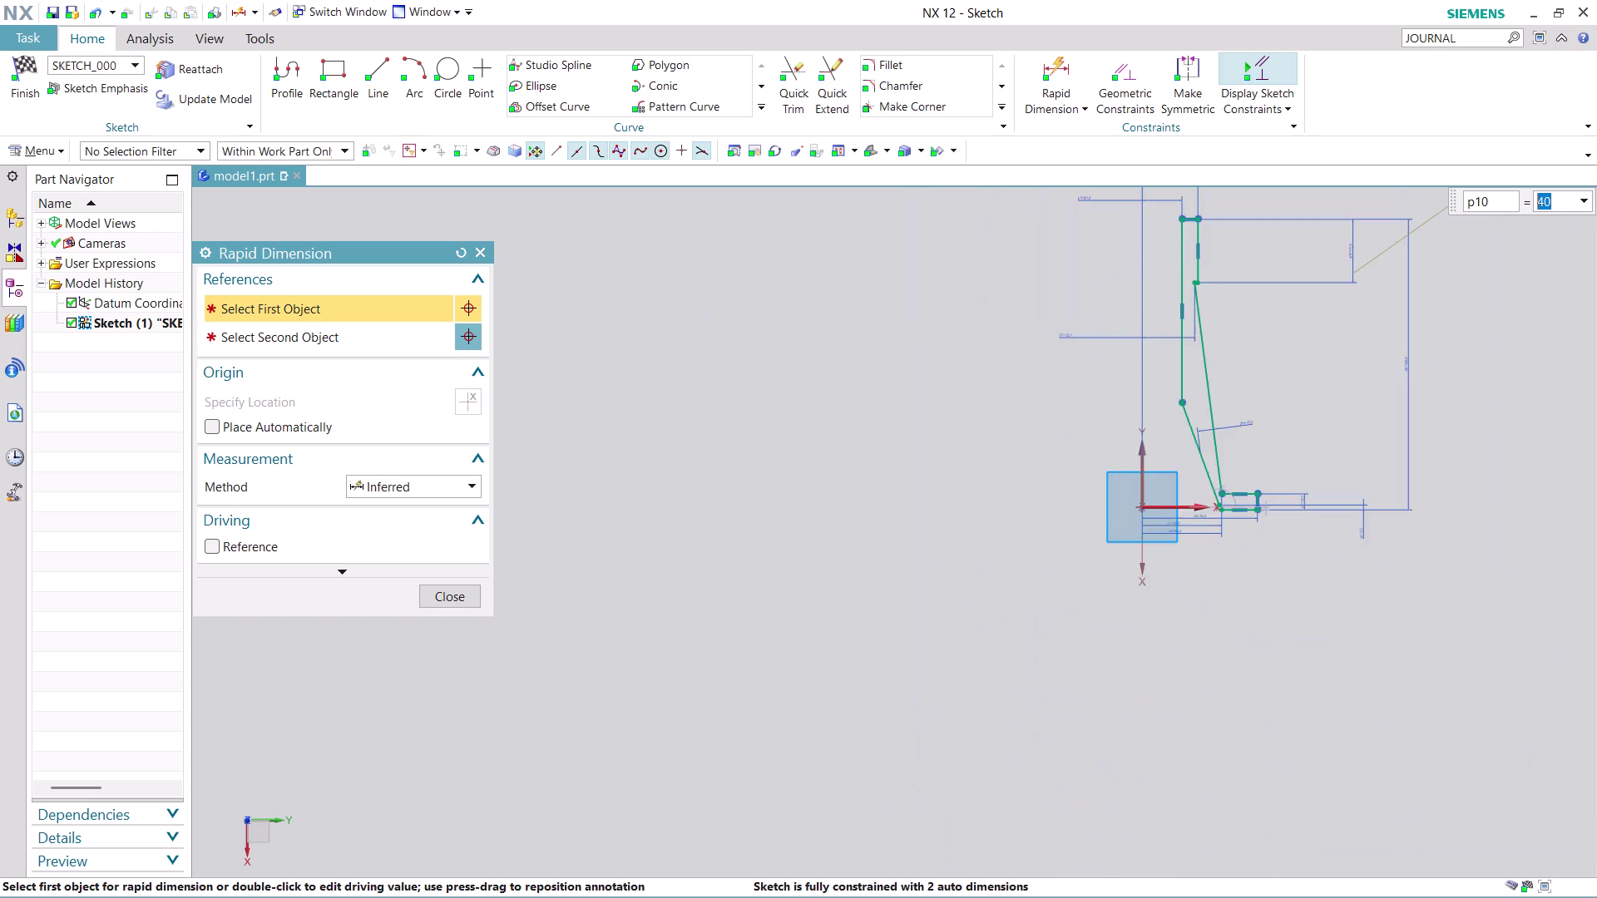
scroll(down, 3)
scroll(up, 3)
scroll(up, 3)
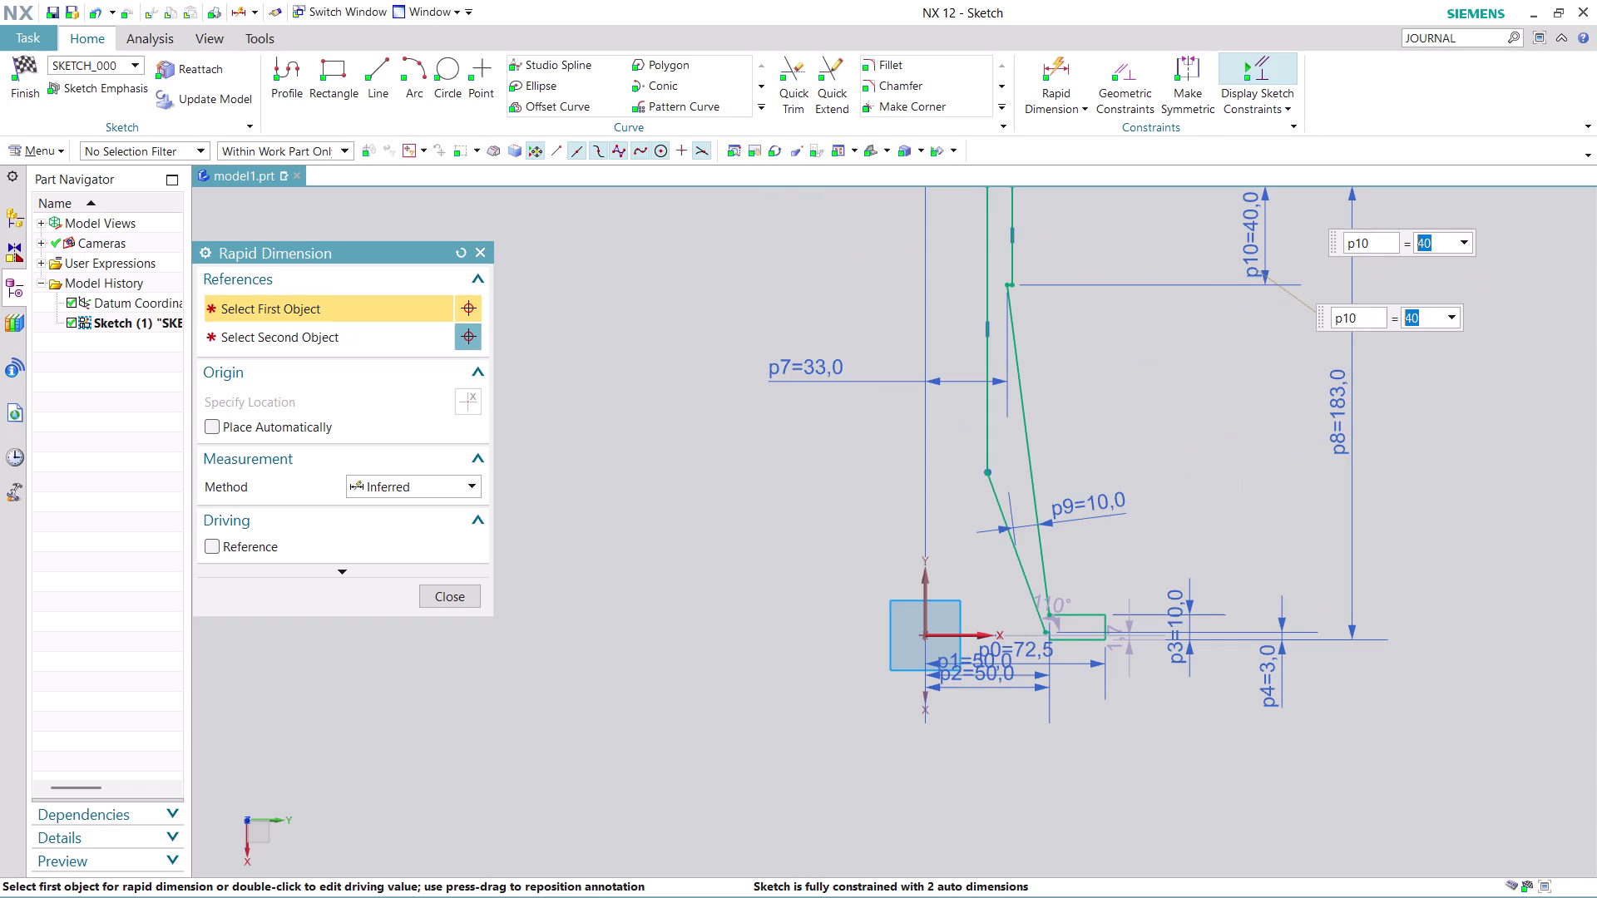
scroll(up, 3)
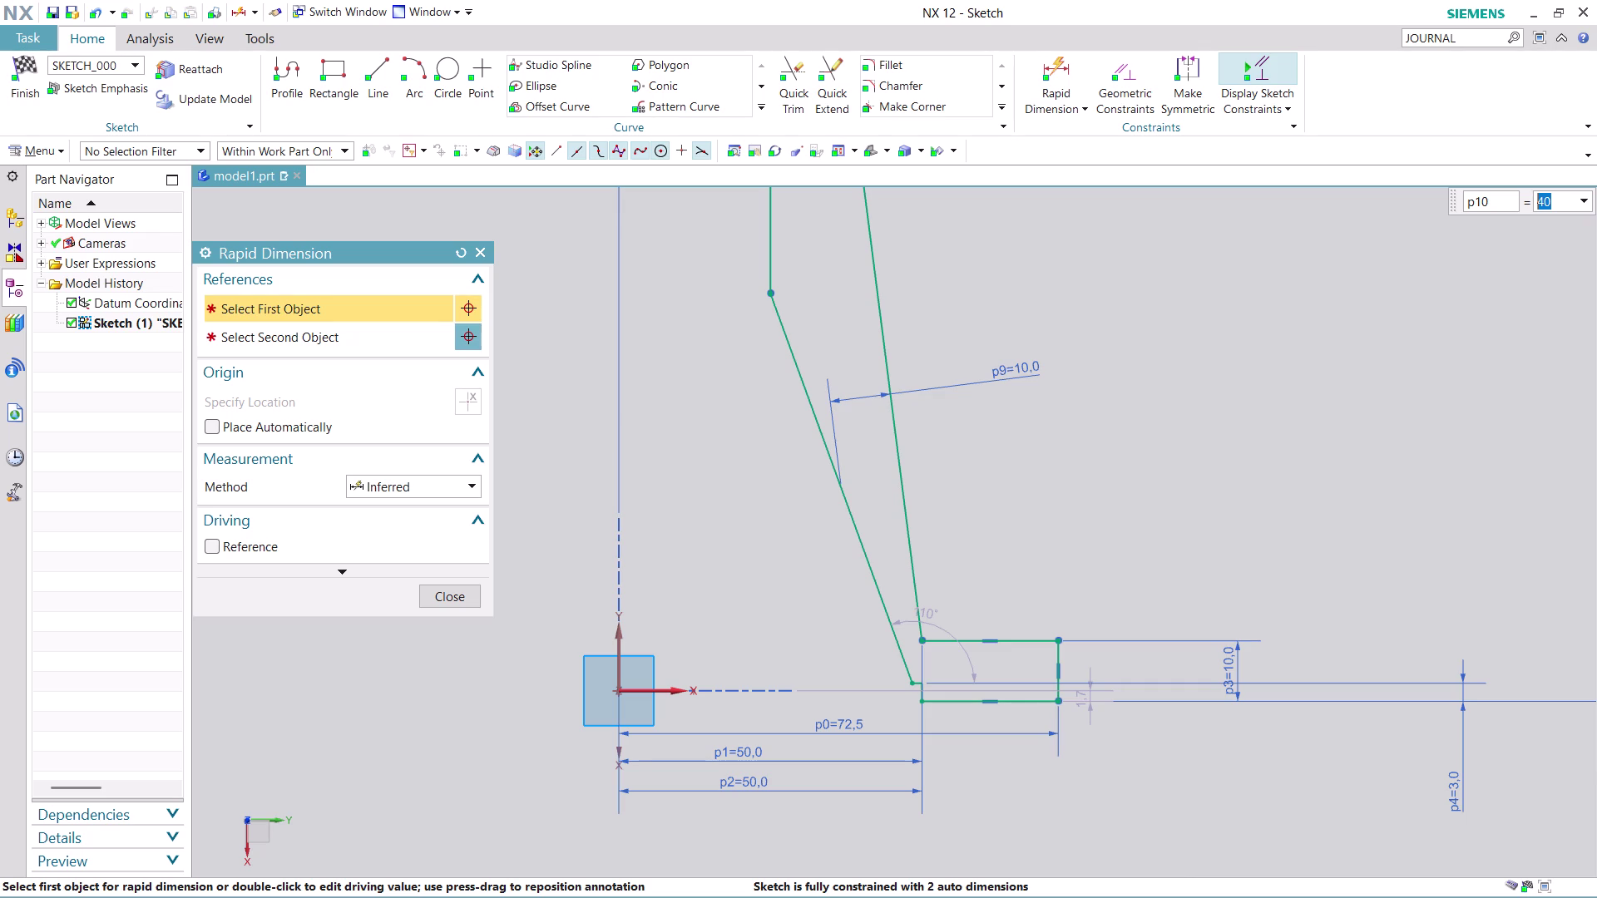
scroll(down, 3)
scroll(up, 3)
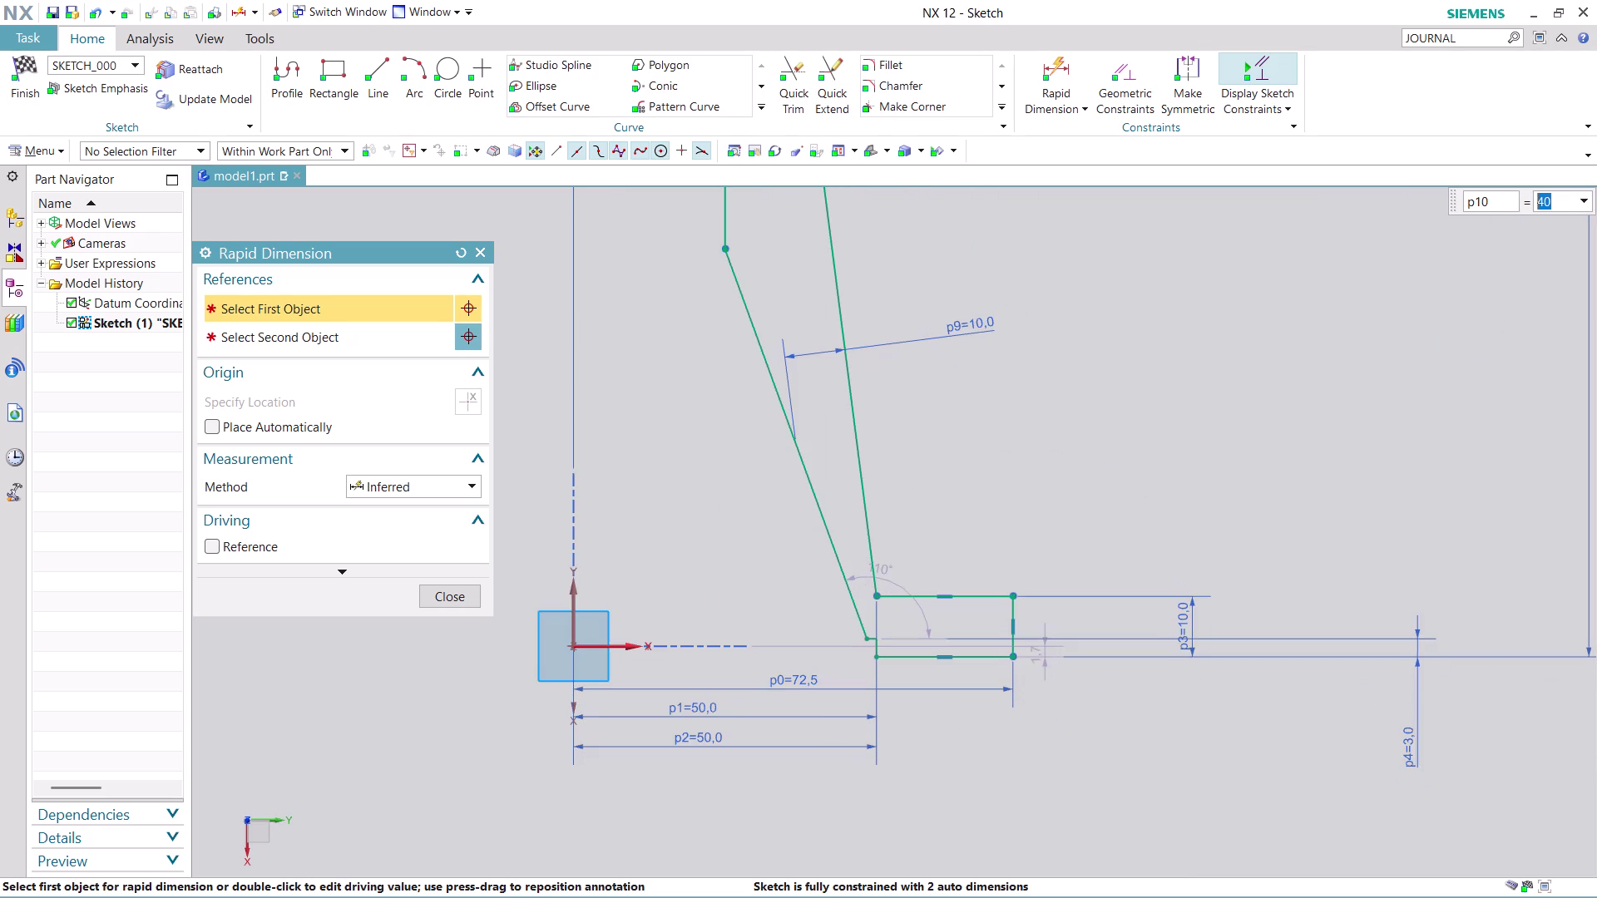
double_click(1193, 626)
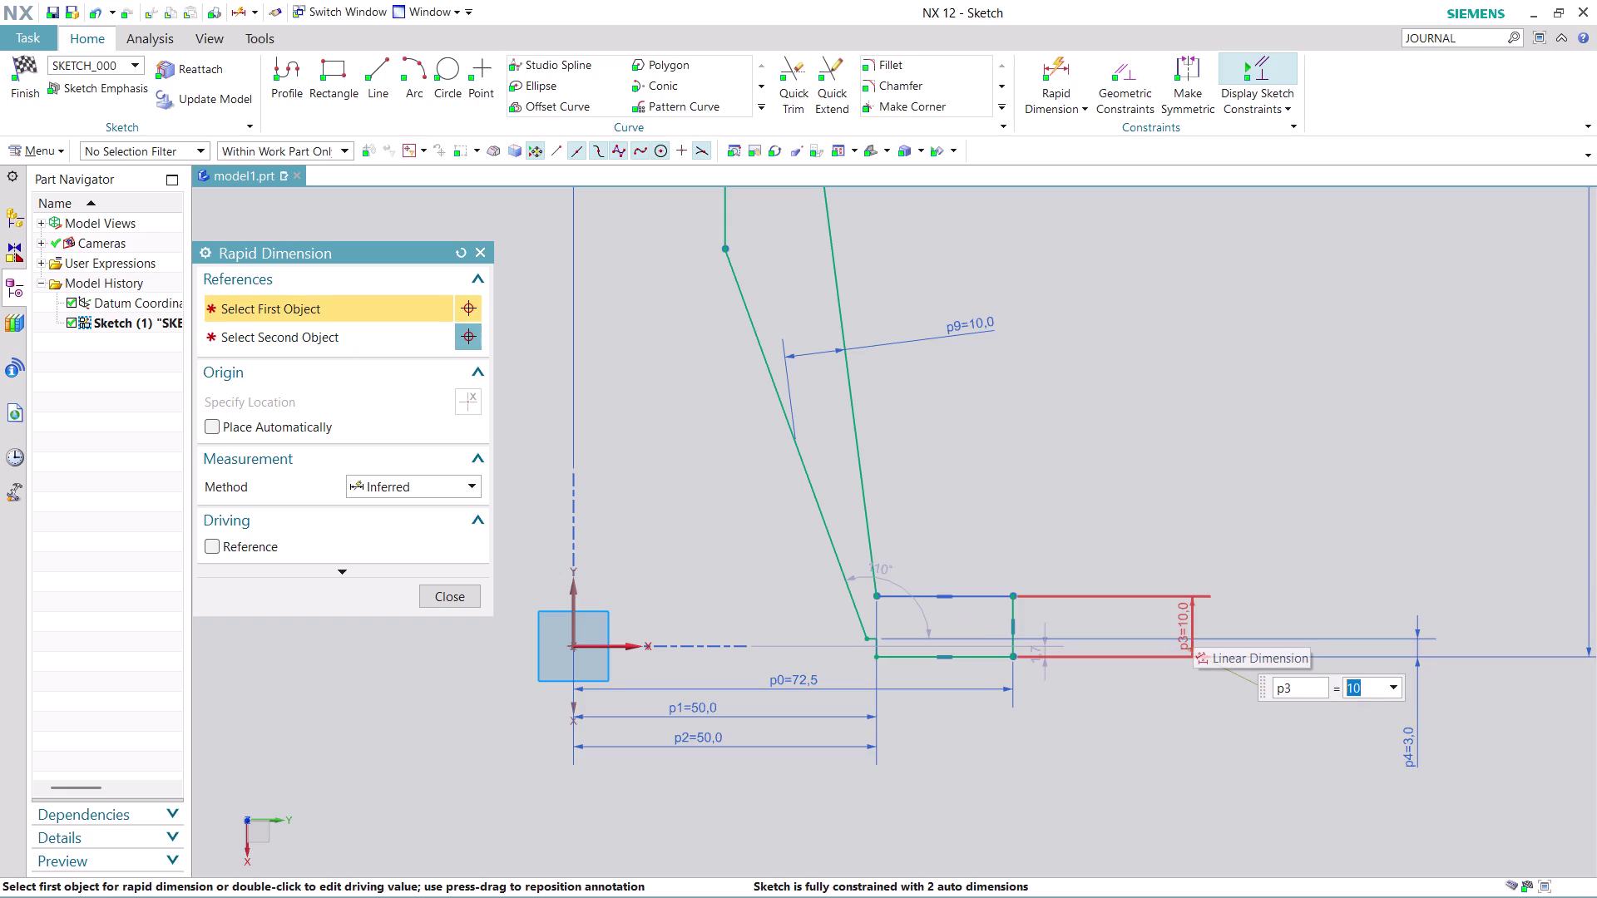
Change flange height p3 to 20 and try dragging the tapered line.
text(20)
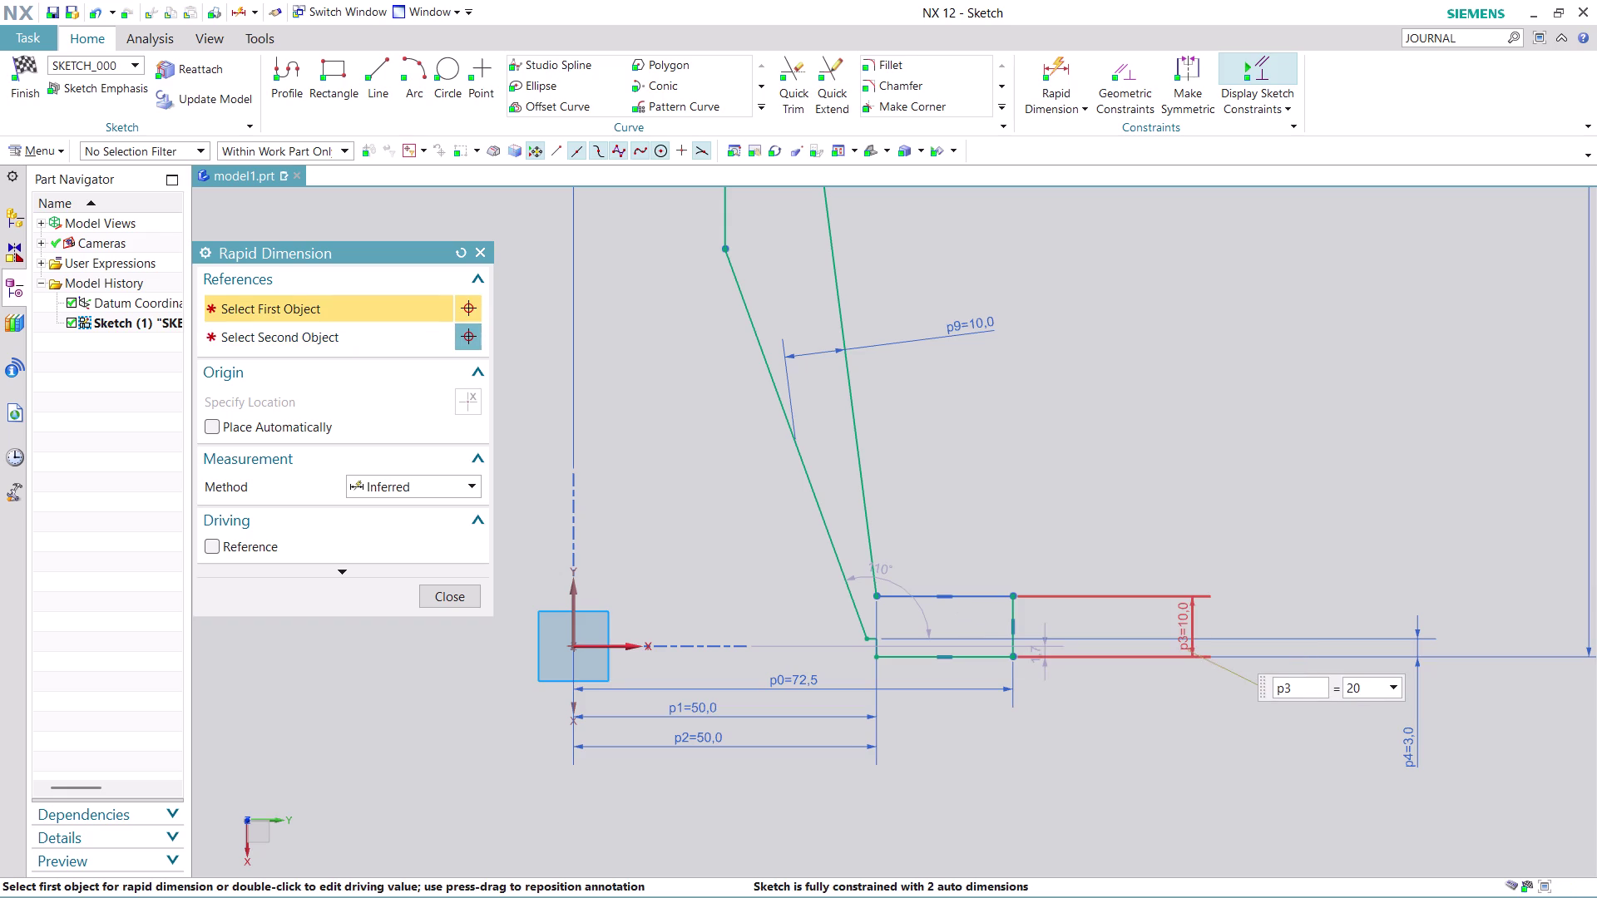
key(Return)
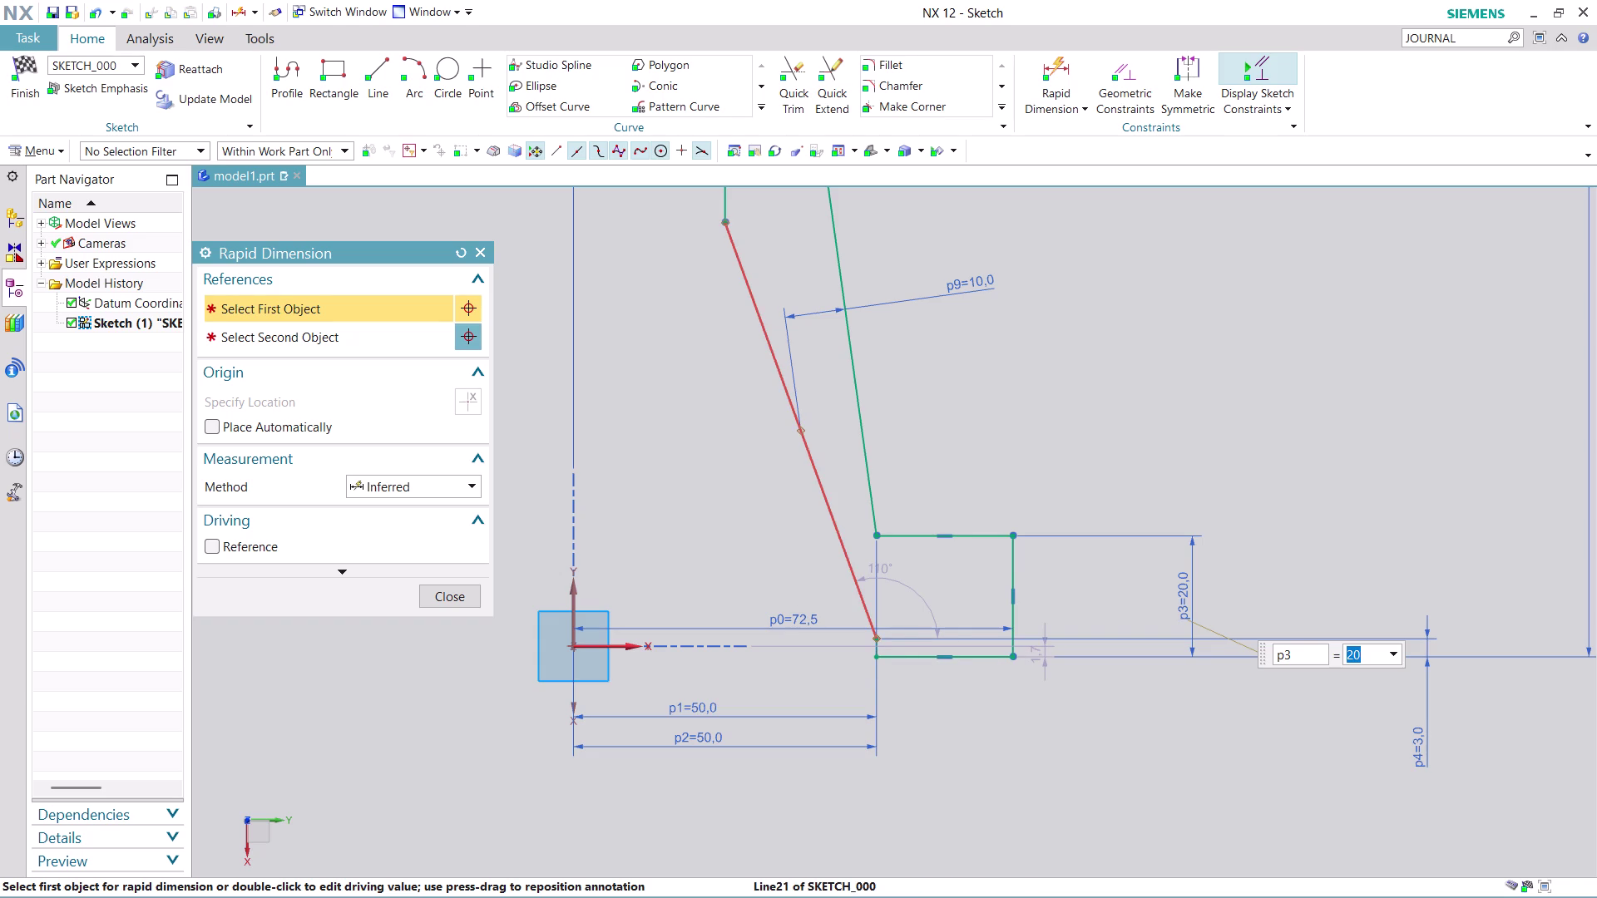
drag(871, 606, 841, 610)
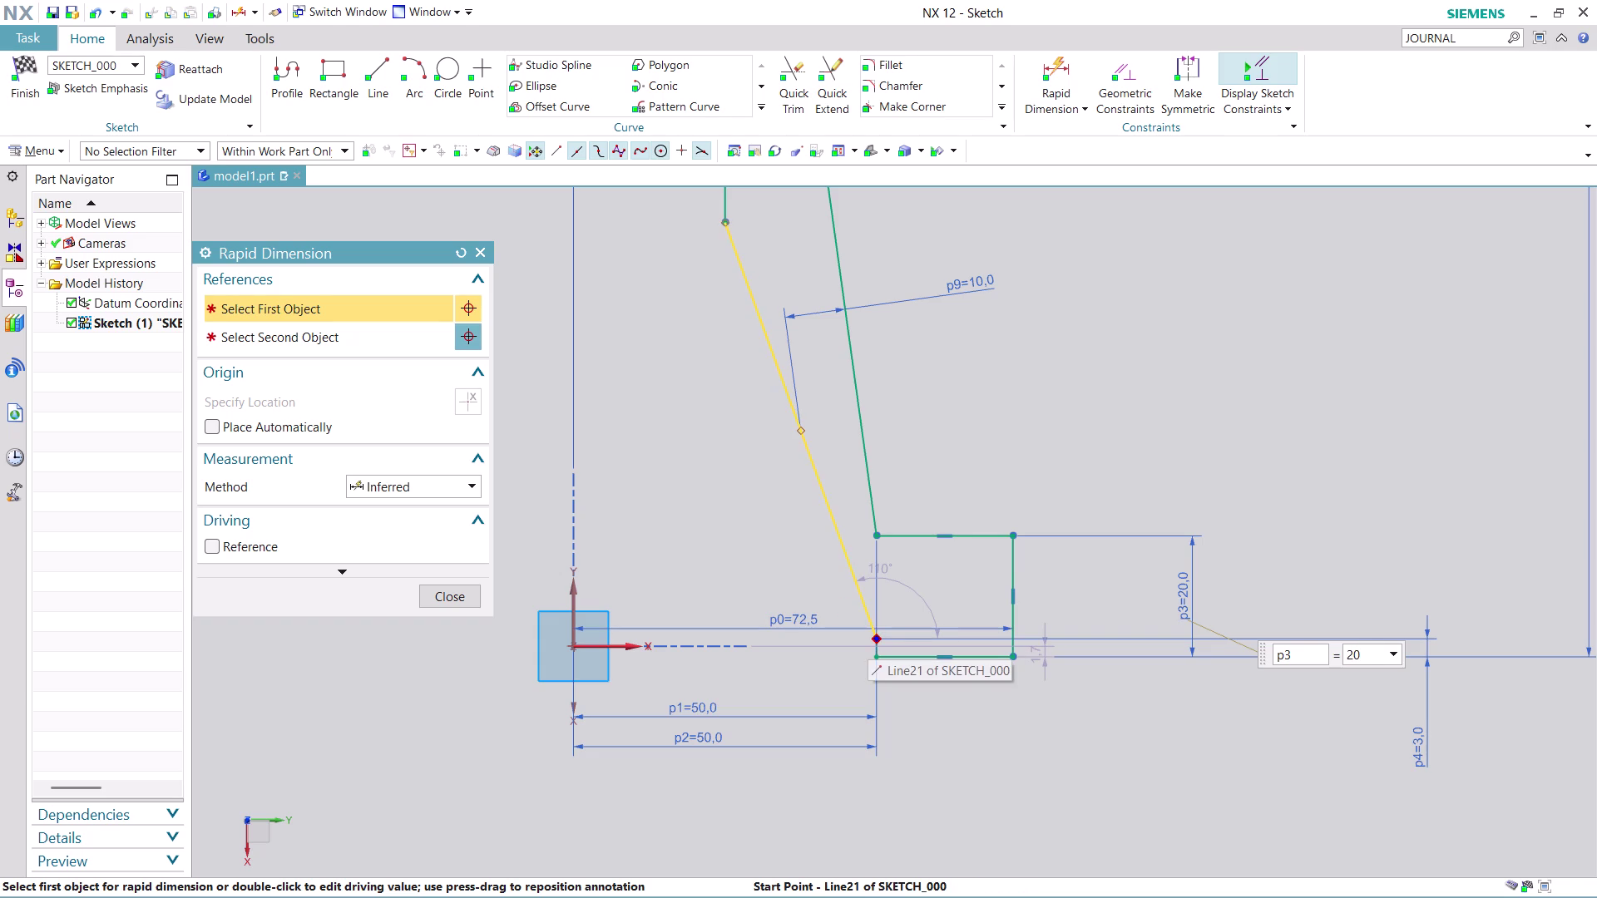
drag(873, 638, 852, 639)
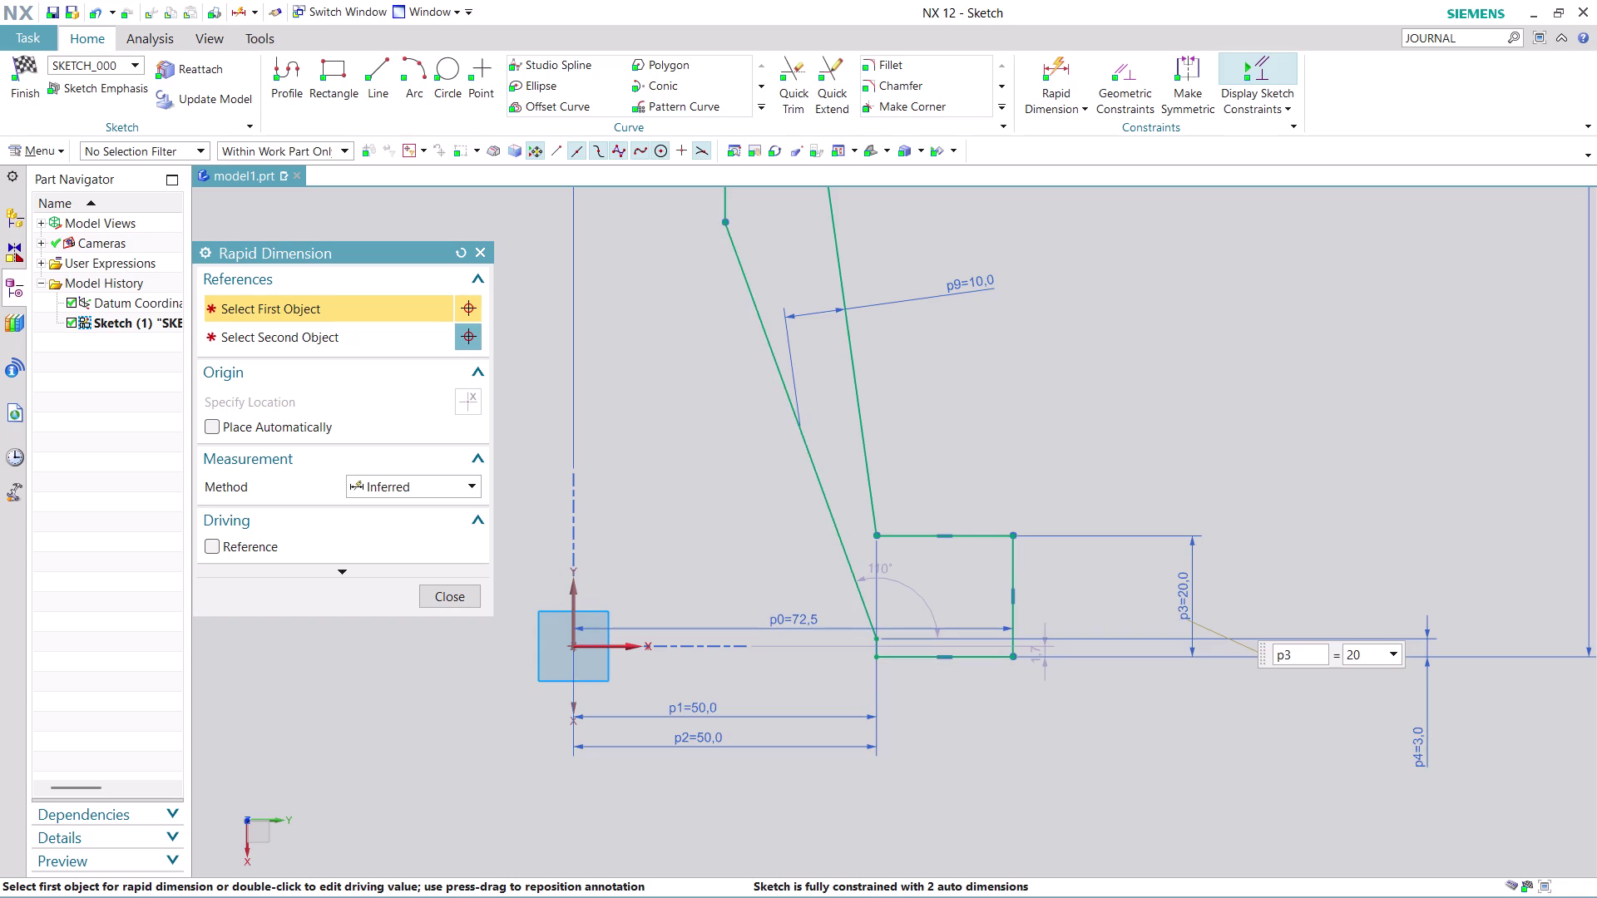
Exit Rapid Dimension and drag the bottom end of the tapered wall.
click(435, 591)
drag(879, 637, 859, 636)
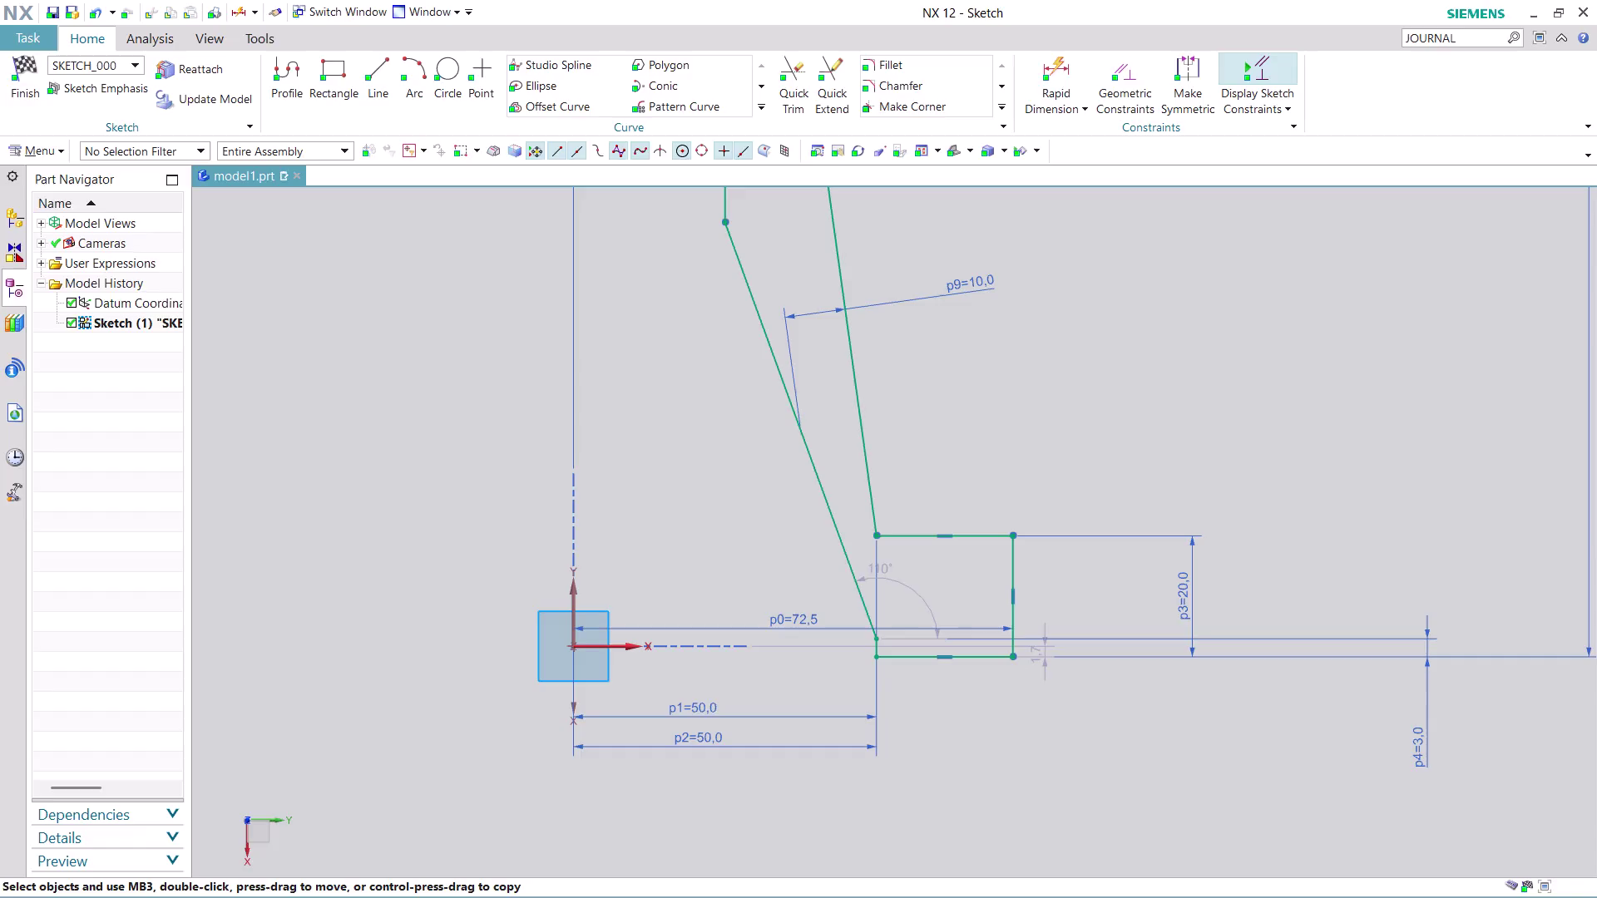
drag(859, 636, 841, 636)
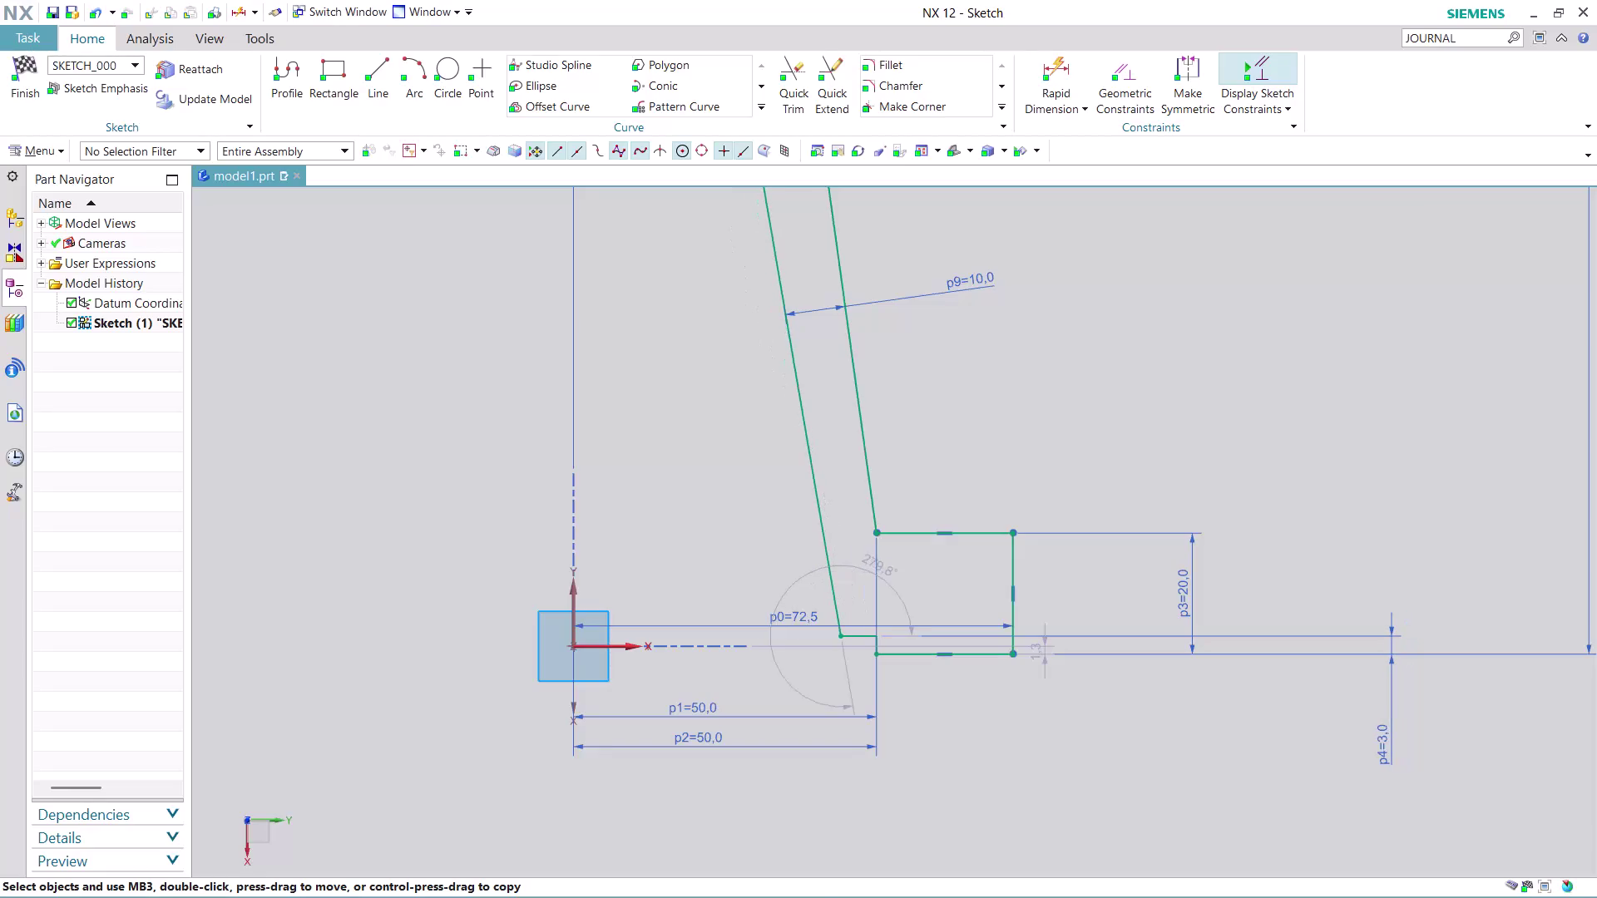
scroll(down, 3)
scroll(down, 3)
scroll(up, 3)
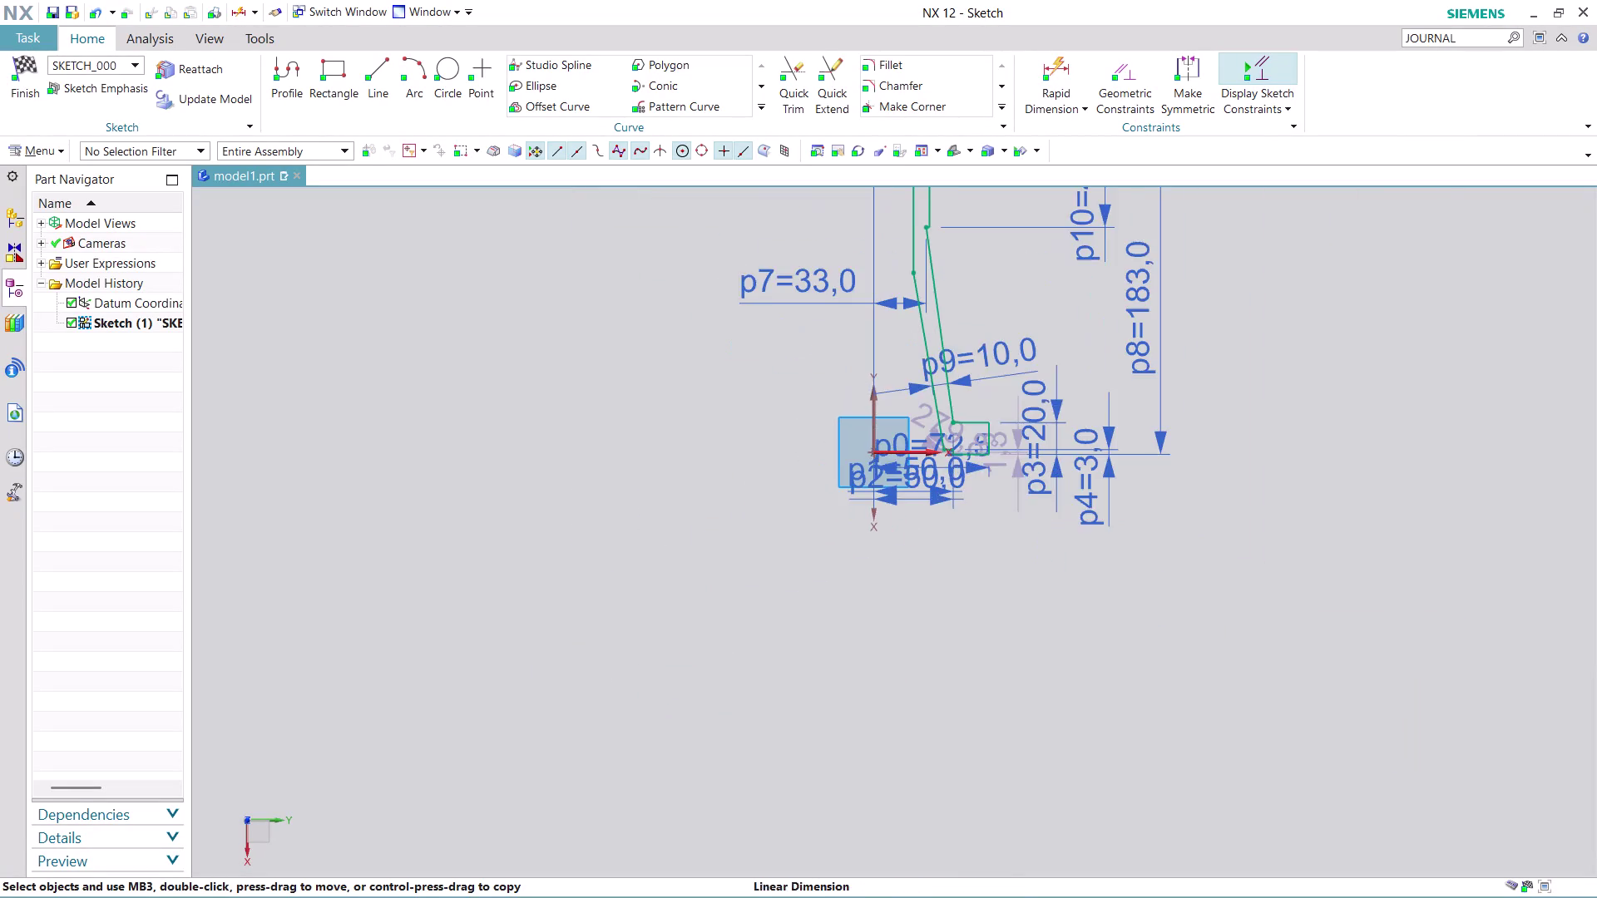
scroll(up, 3)
scroll(up, 3)
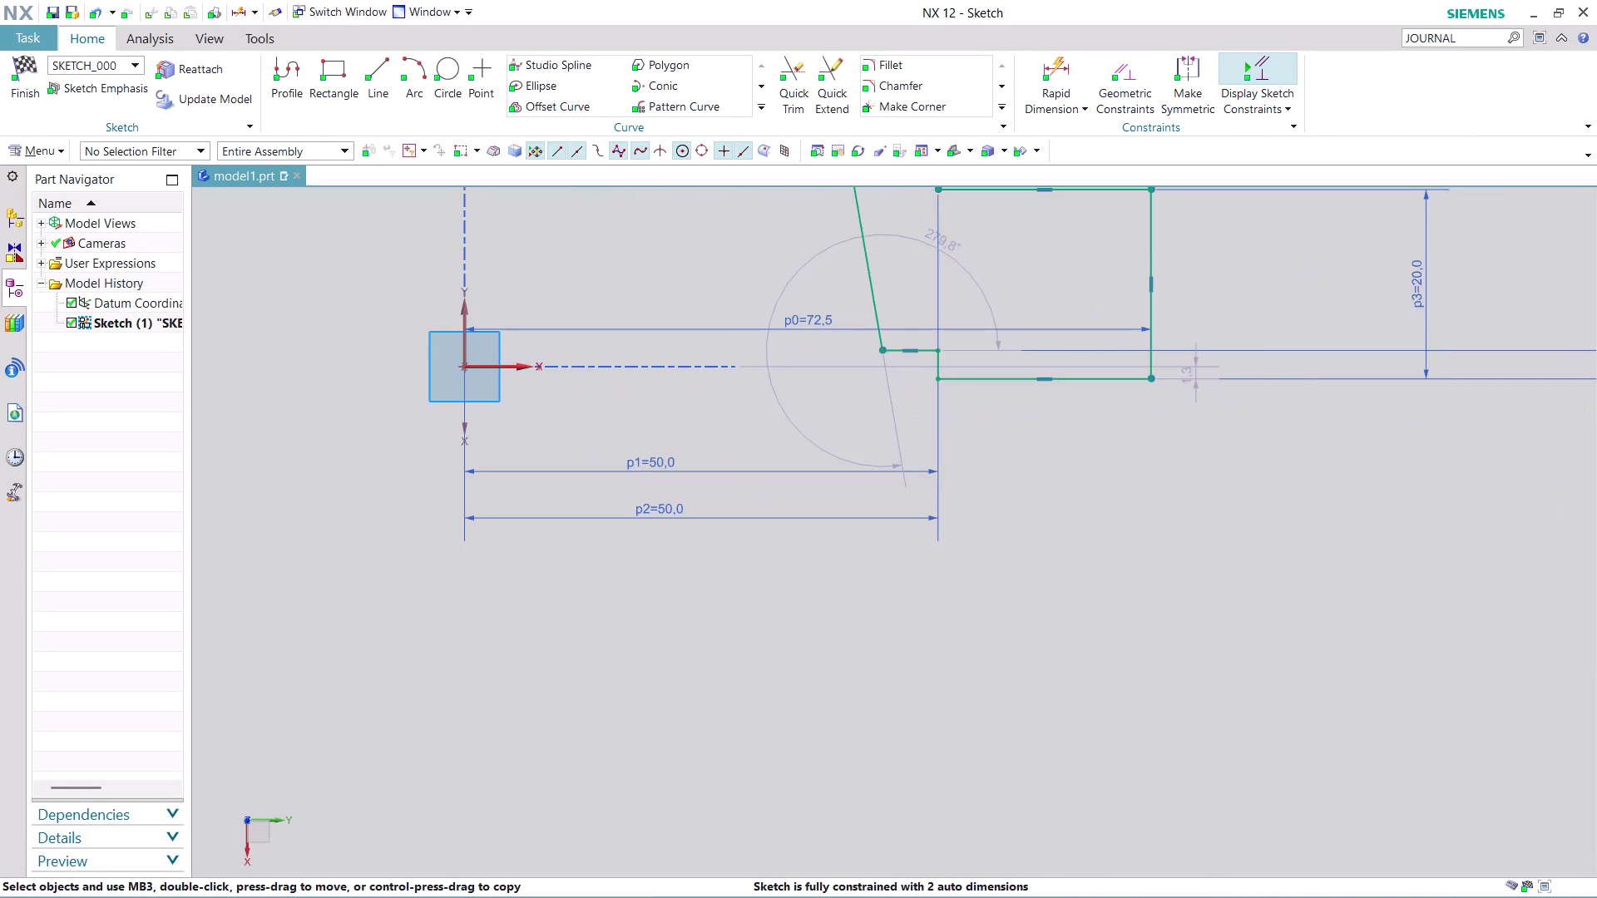
scroll(up, 3)
scroll(down, 3)
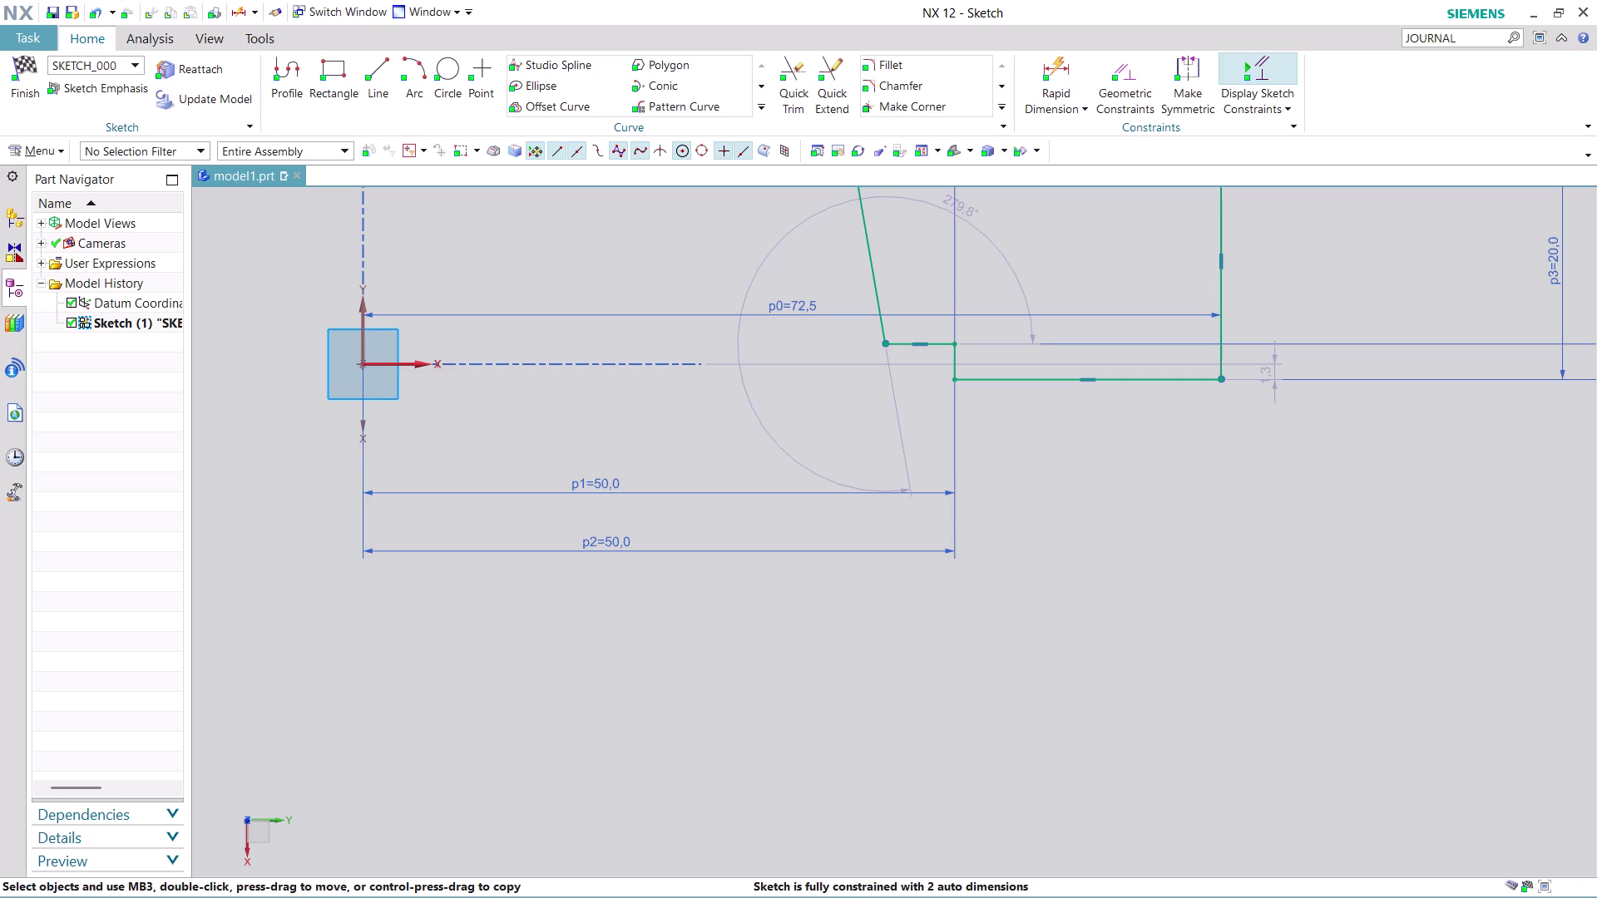
Zoom and pan around the profile sketch, then launch Geometric Constraints.
scroll(down, 3)
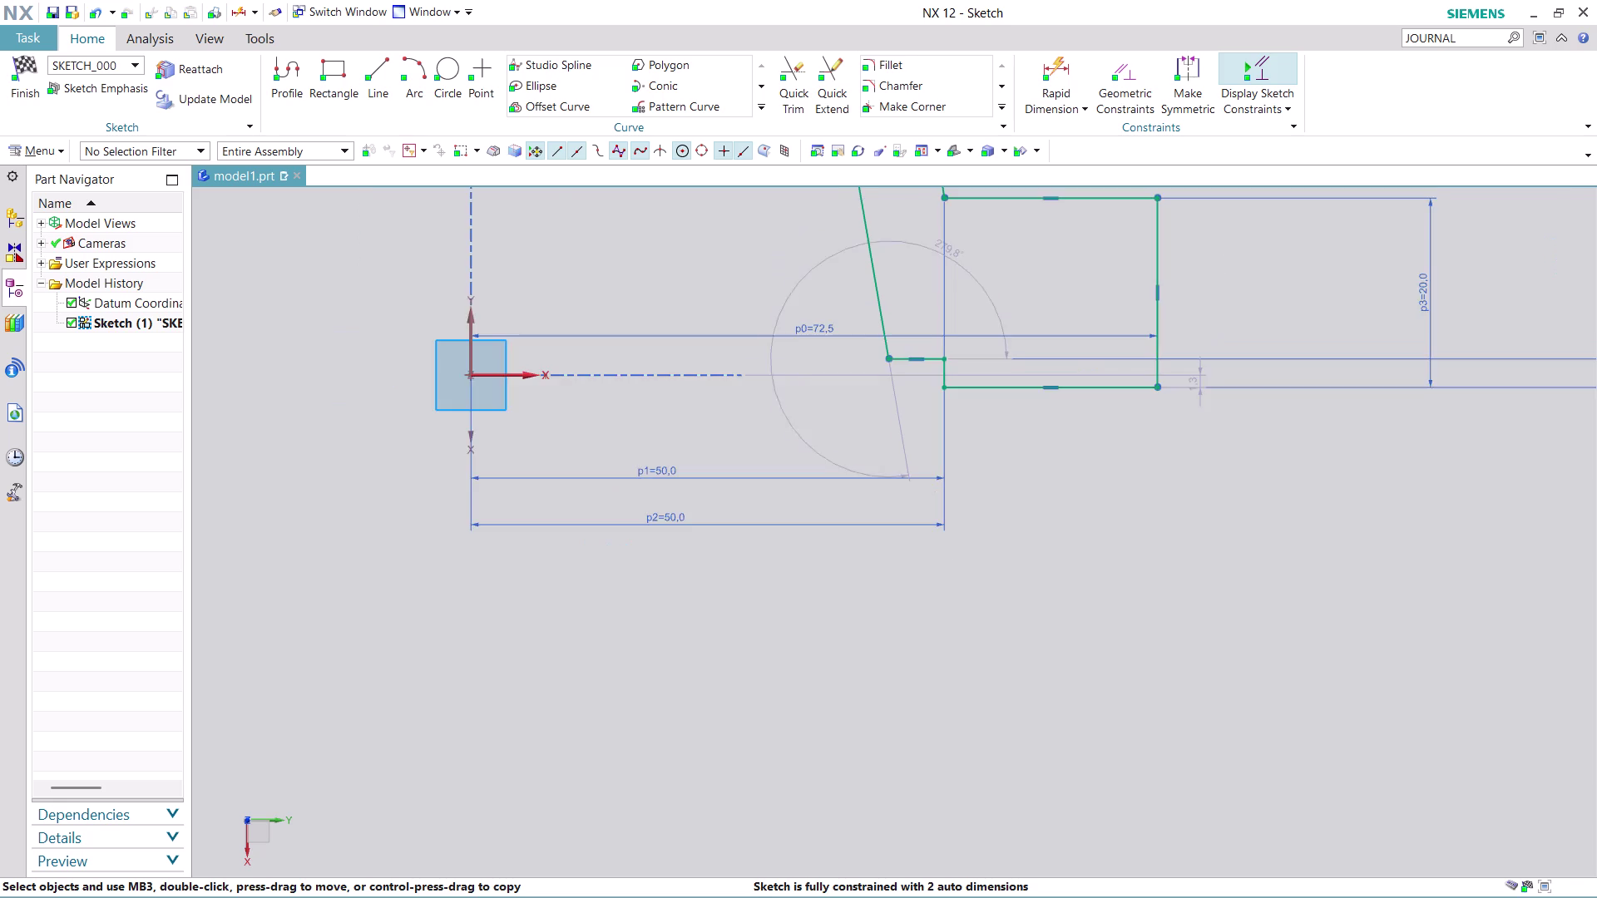
scroll(down, 3)
scroll(up, 3)
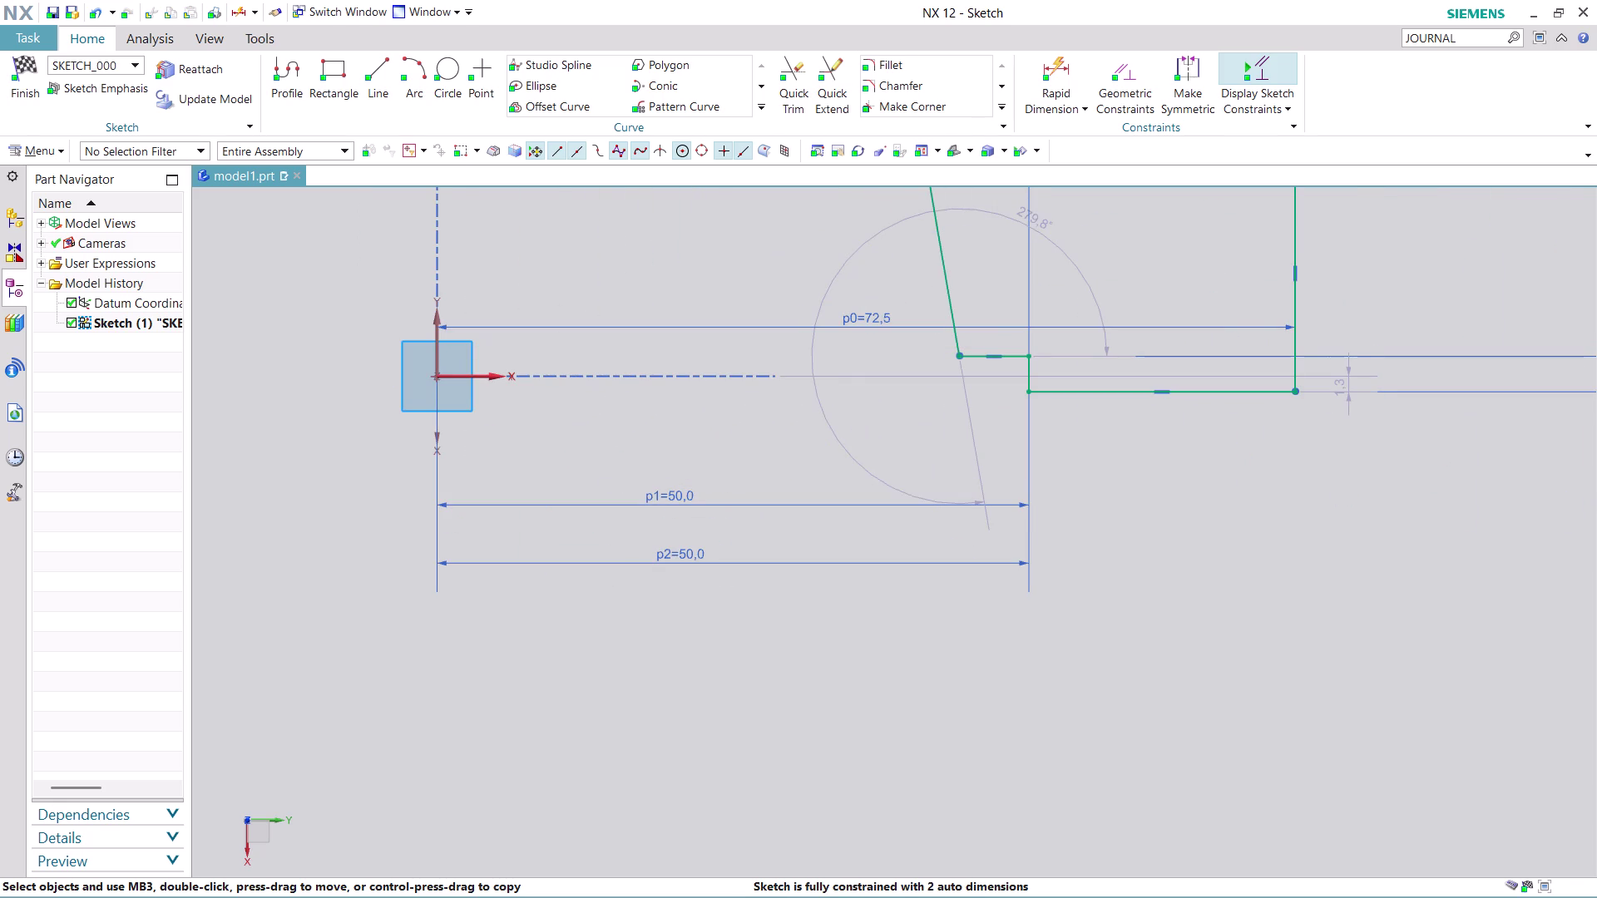
scroll(down, 3)
scroll(down, 3)
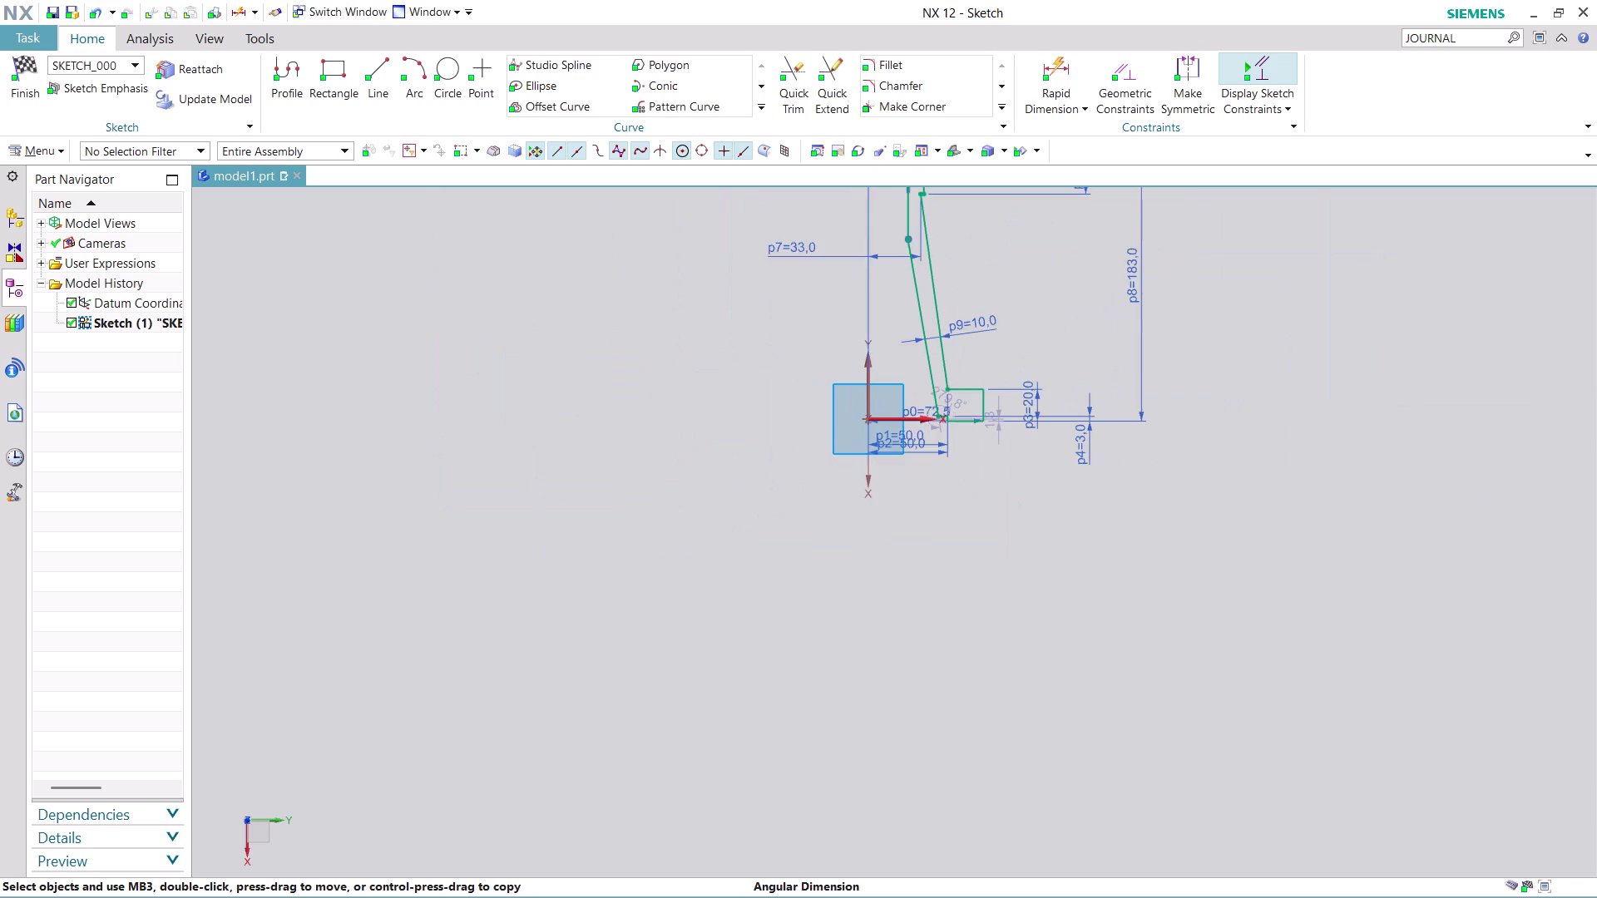
scroll(up, 3)
scroll(up, 3)
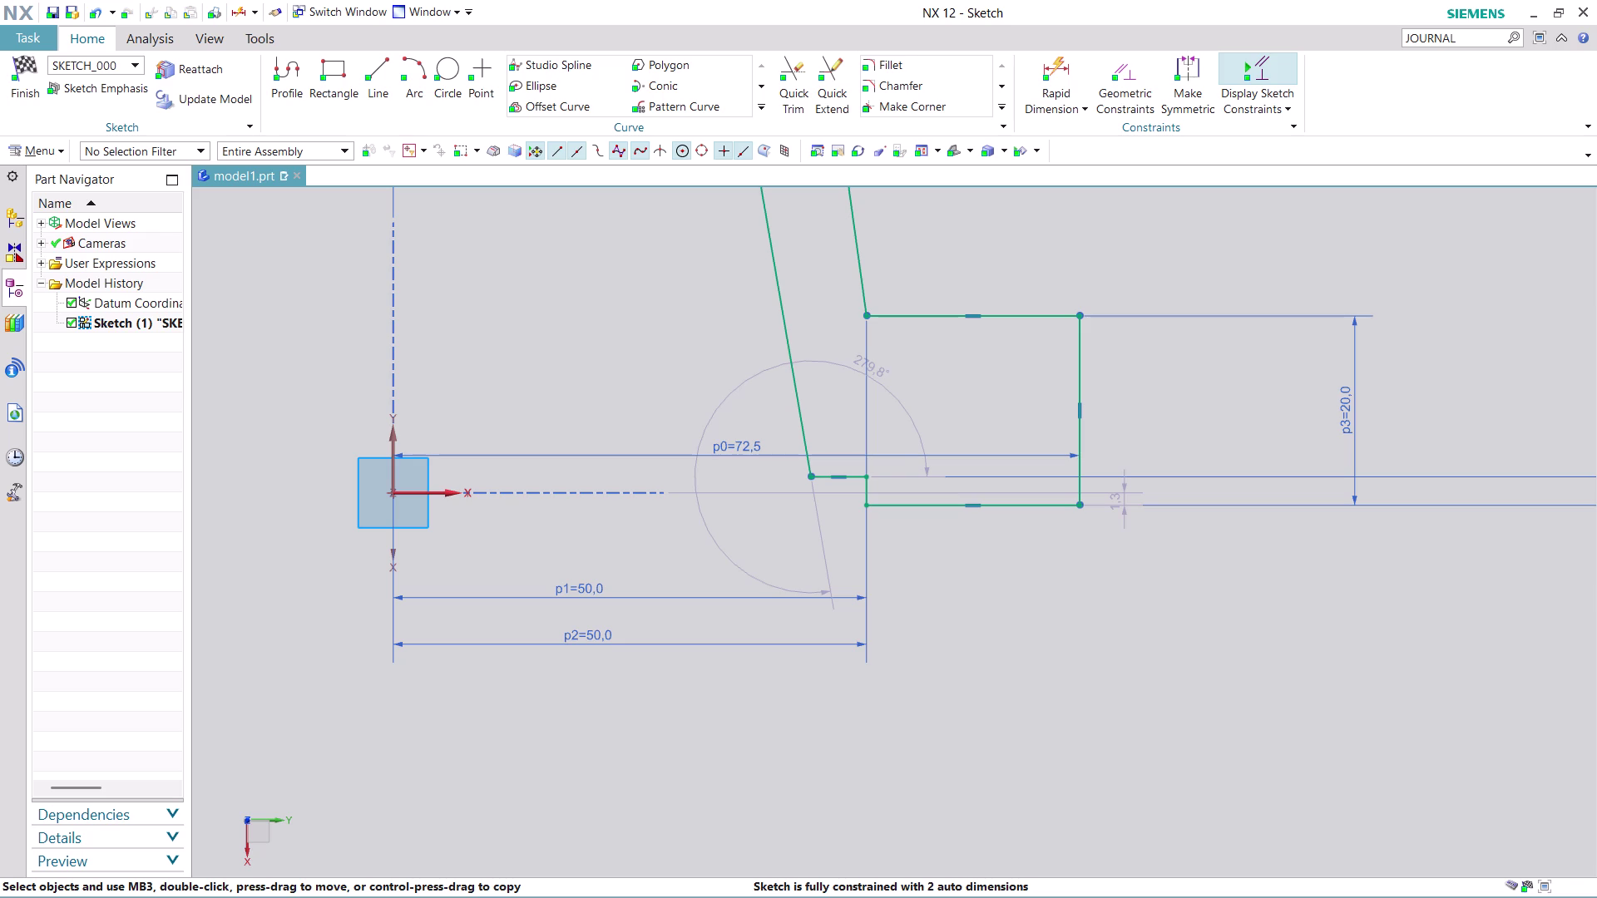
scroll(down, 3)
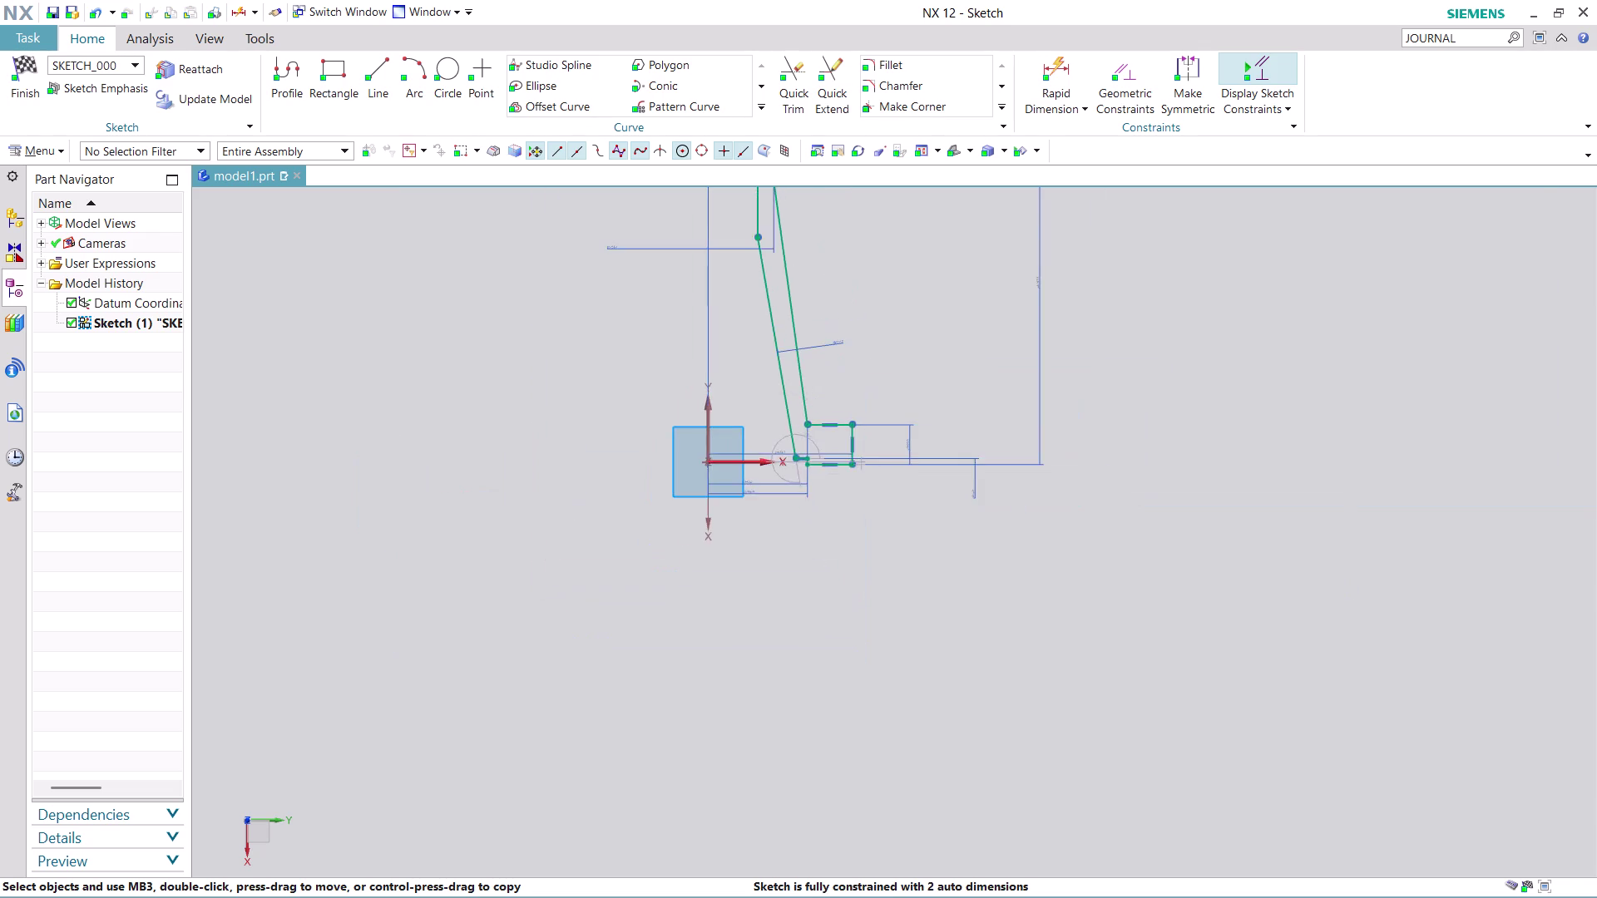
scroll(down, 3)
scroll(down, 3)
scroll(up, 3)
scroll(up, 3)
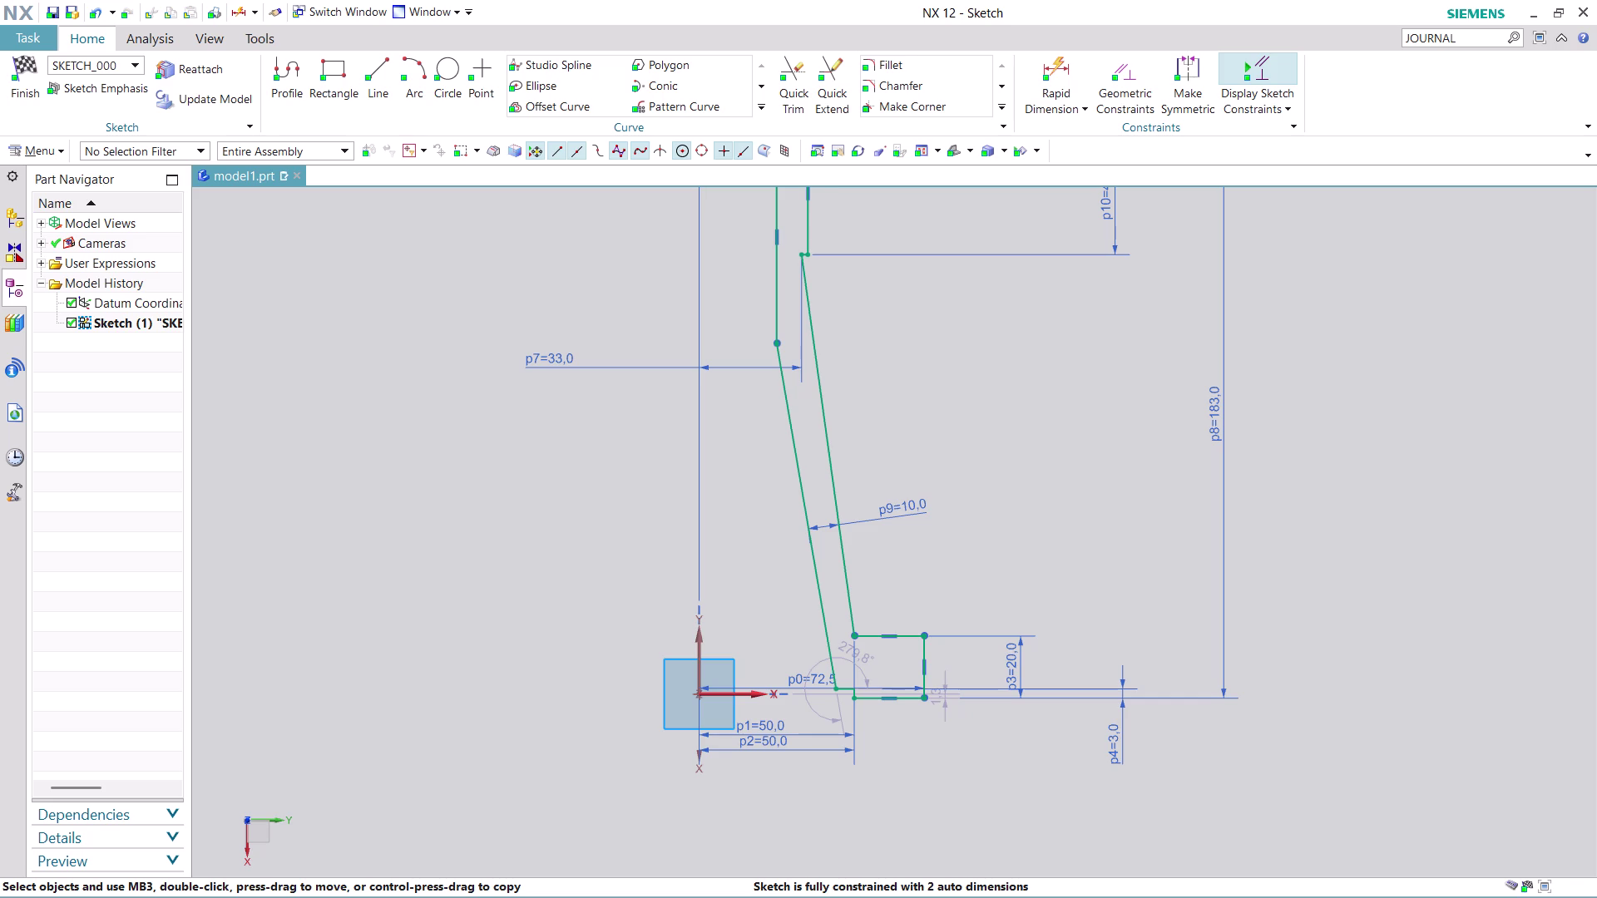
scroll(down, 3)
scroll(up, 3)
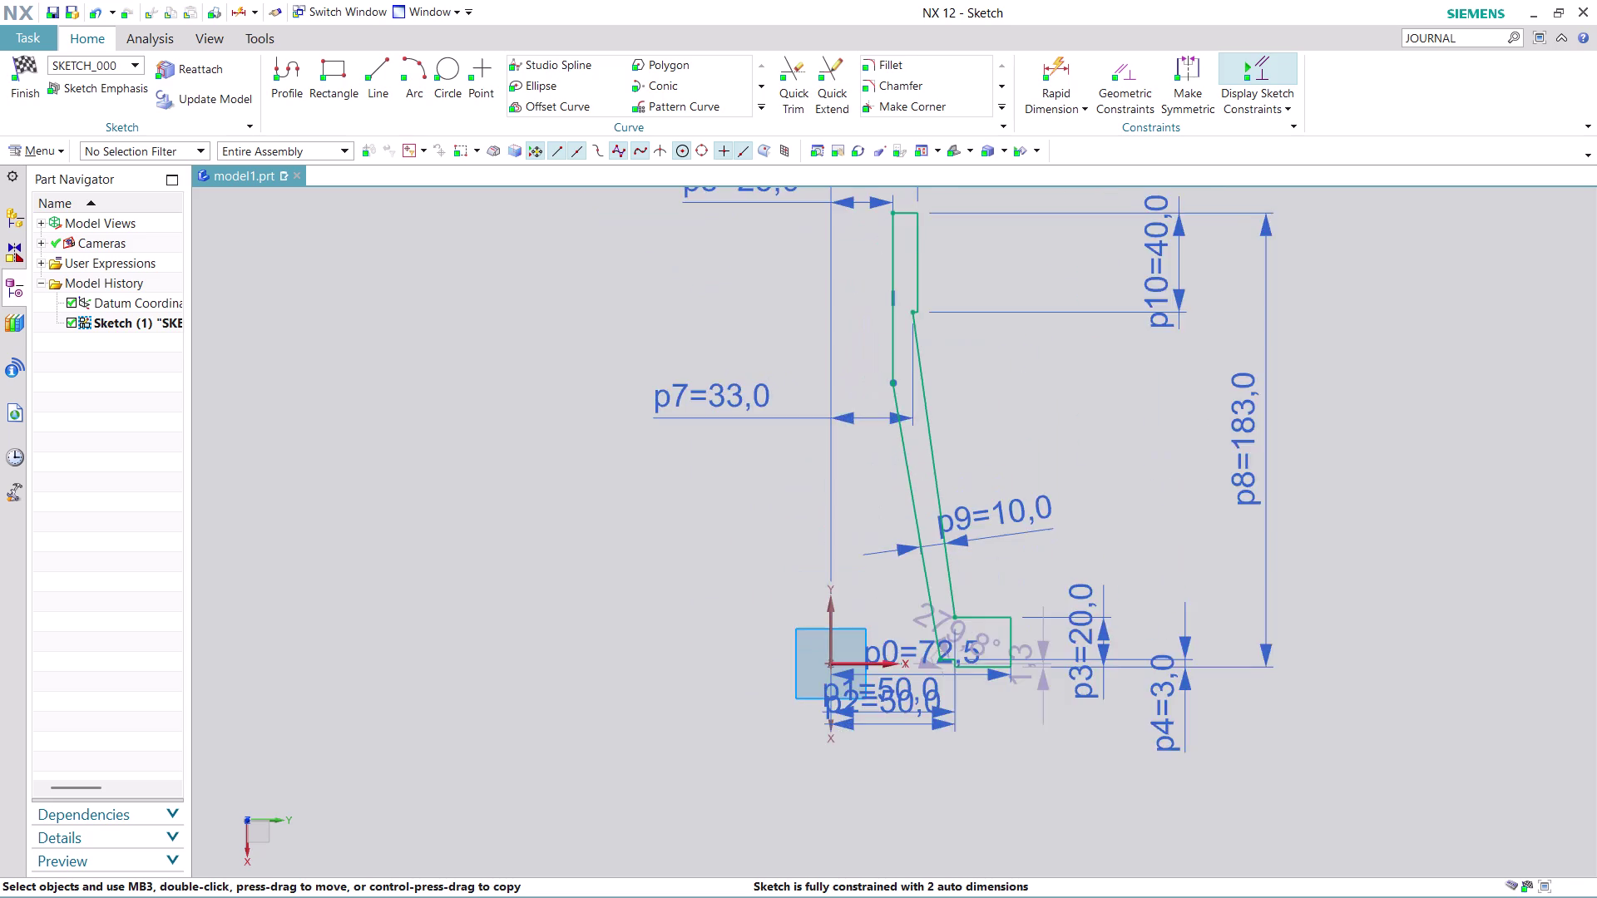
scroll(up, 3)
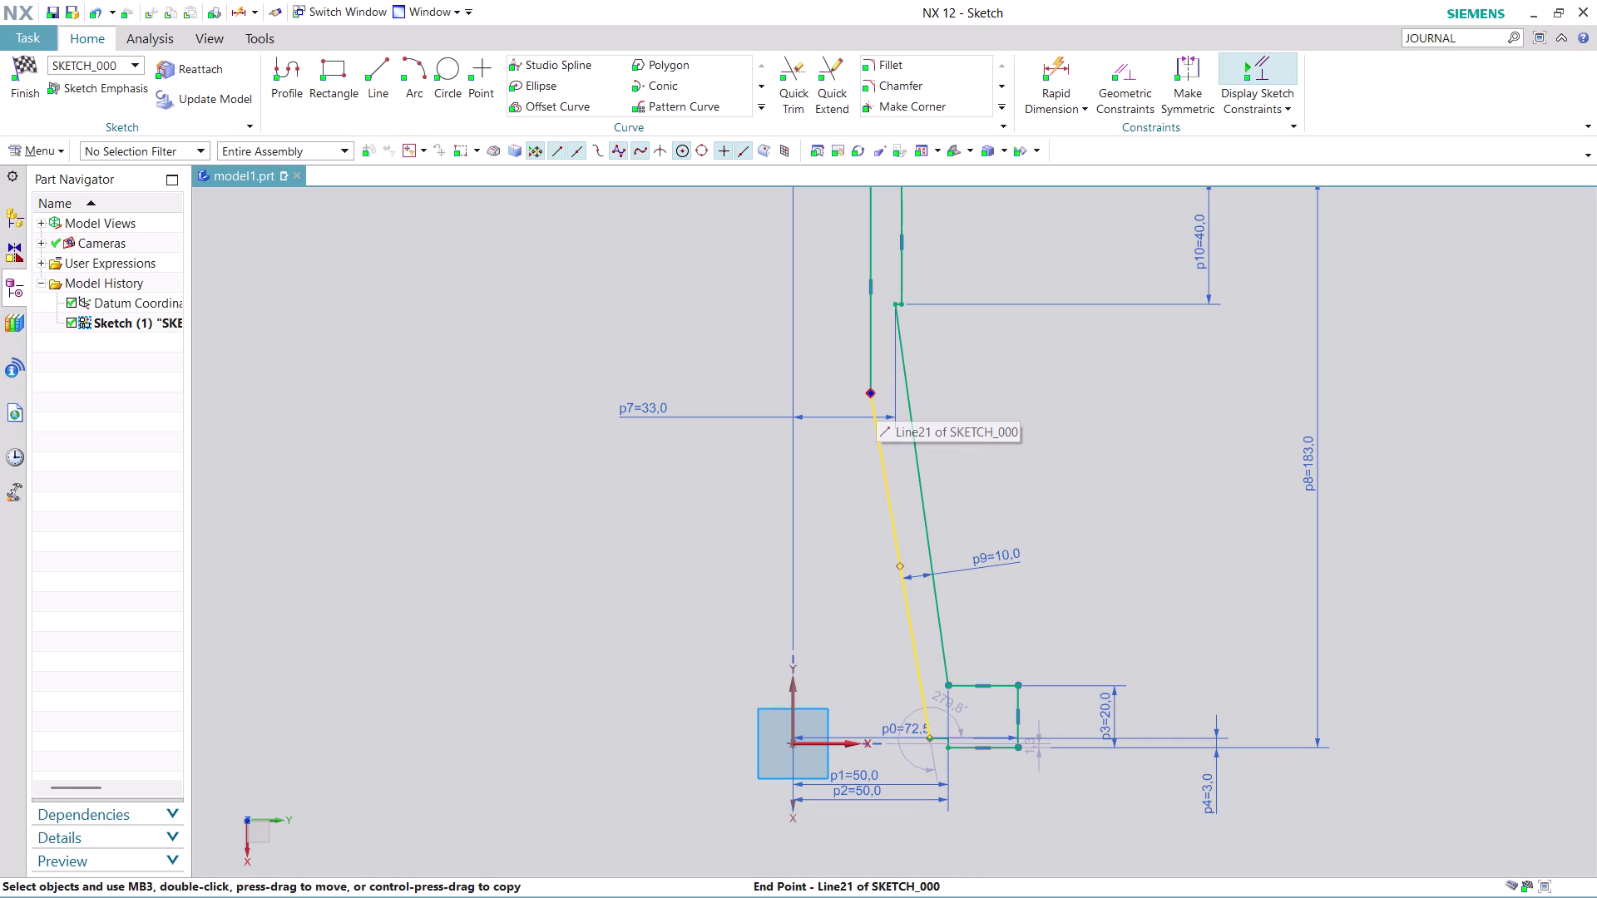
drag(874, 394, 849, 313)
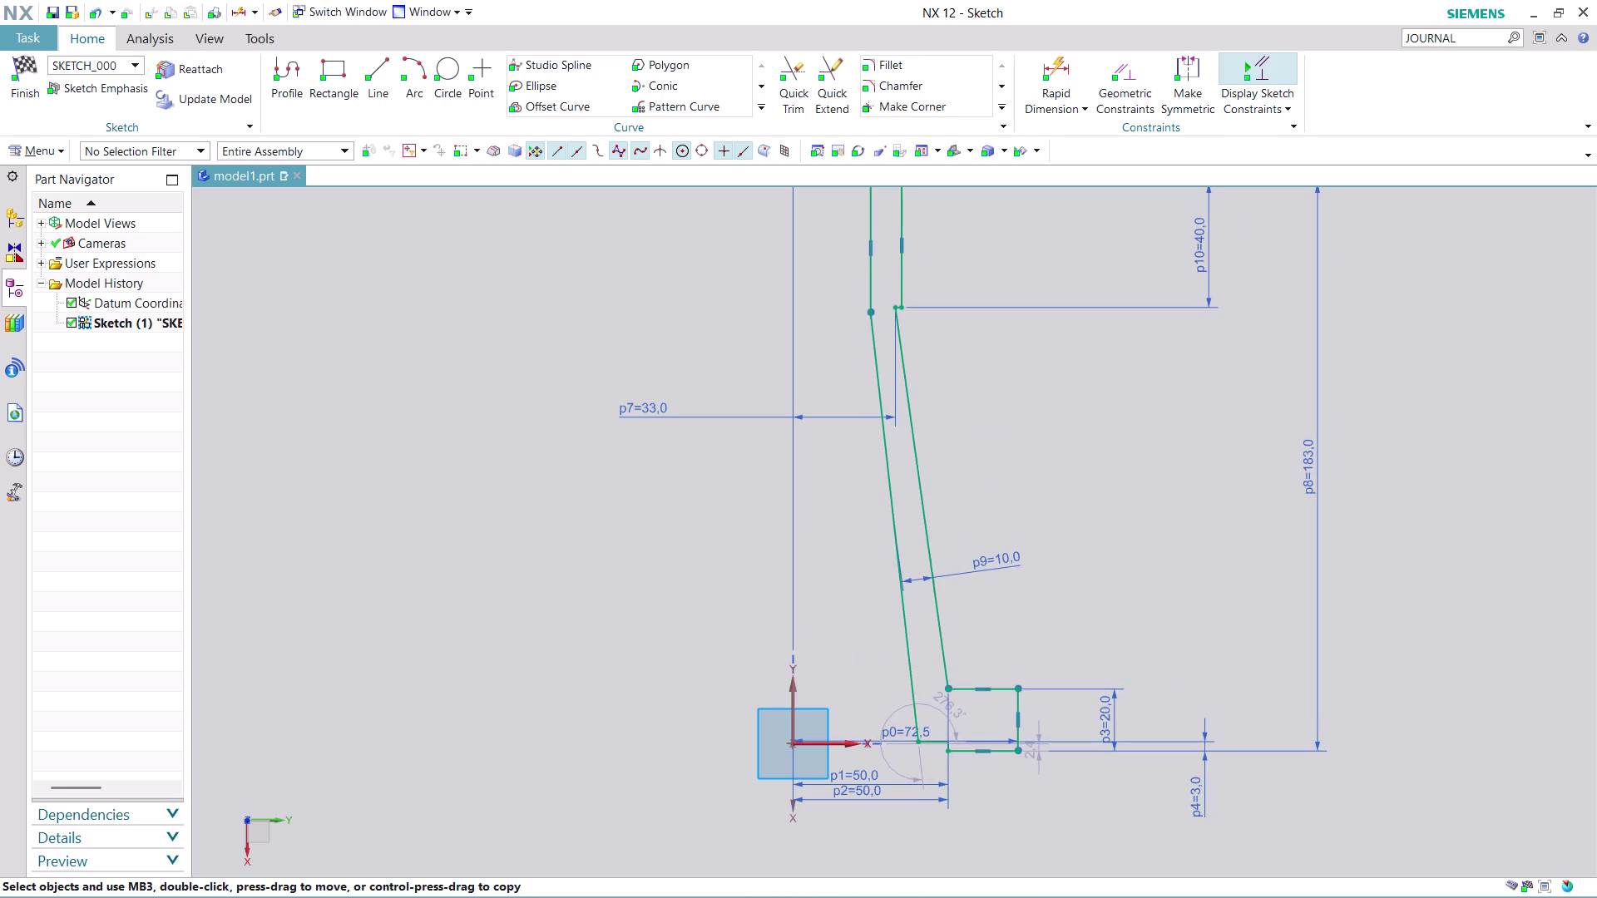
scroll(down, 3)
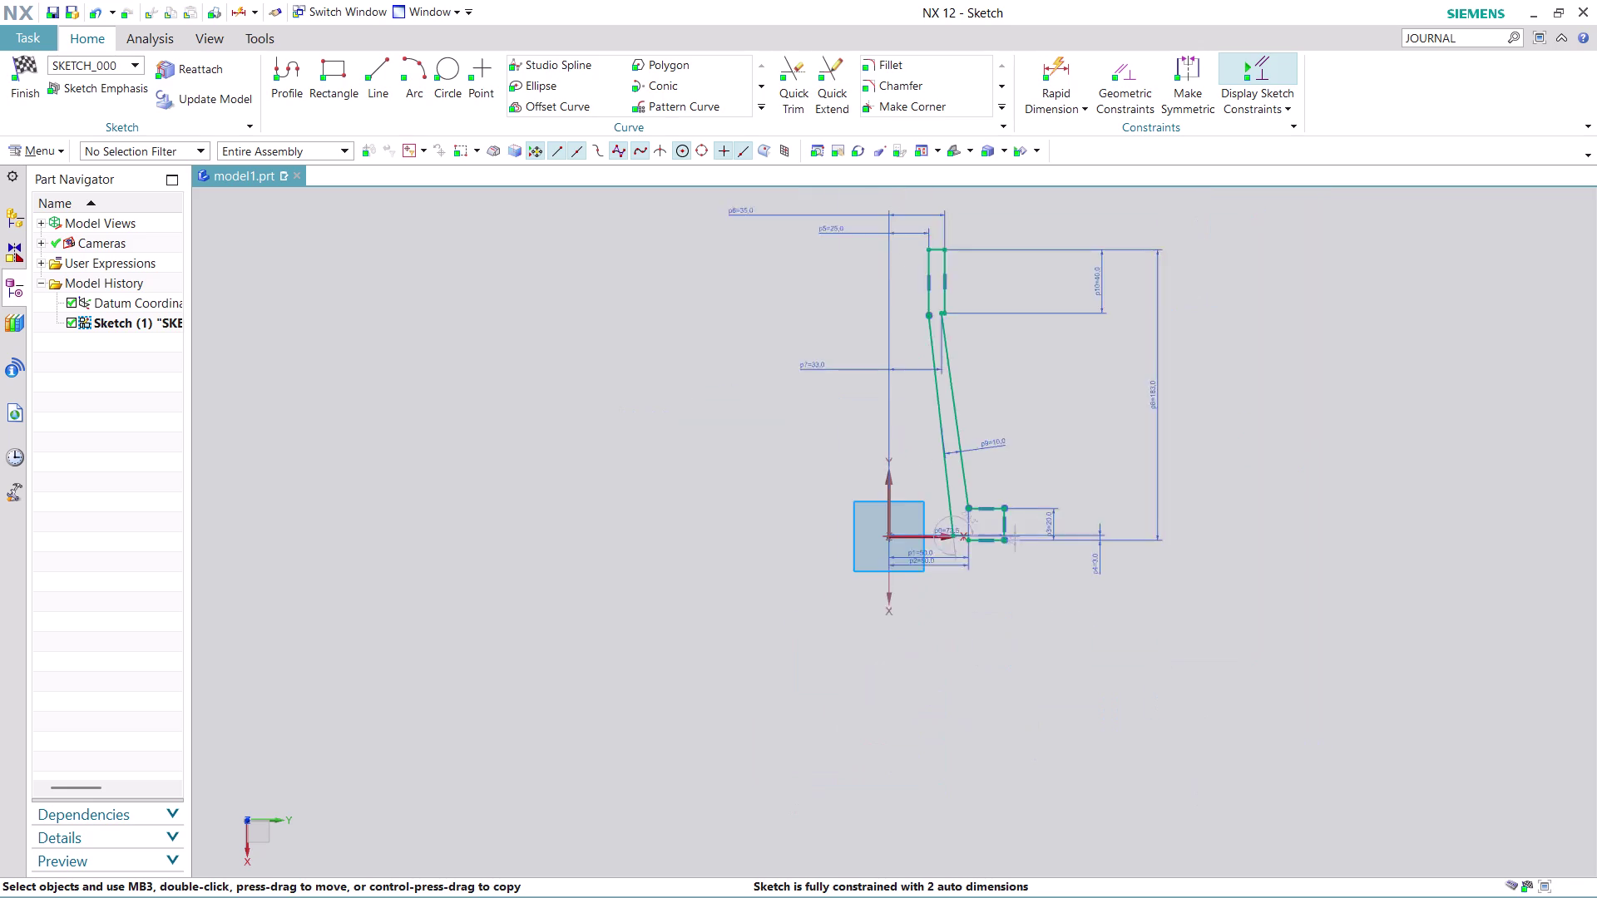
scroll(up, 3)
scroll(up, 3)
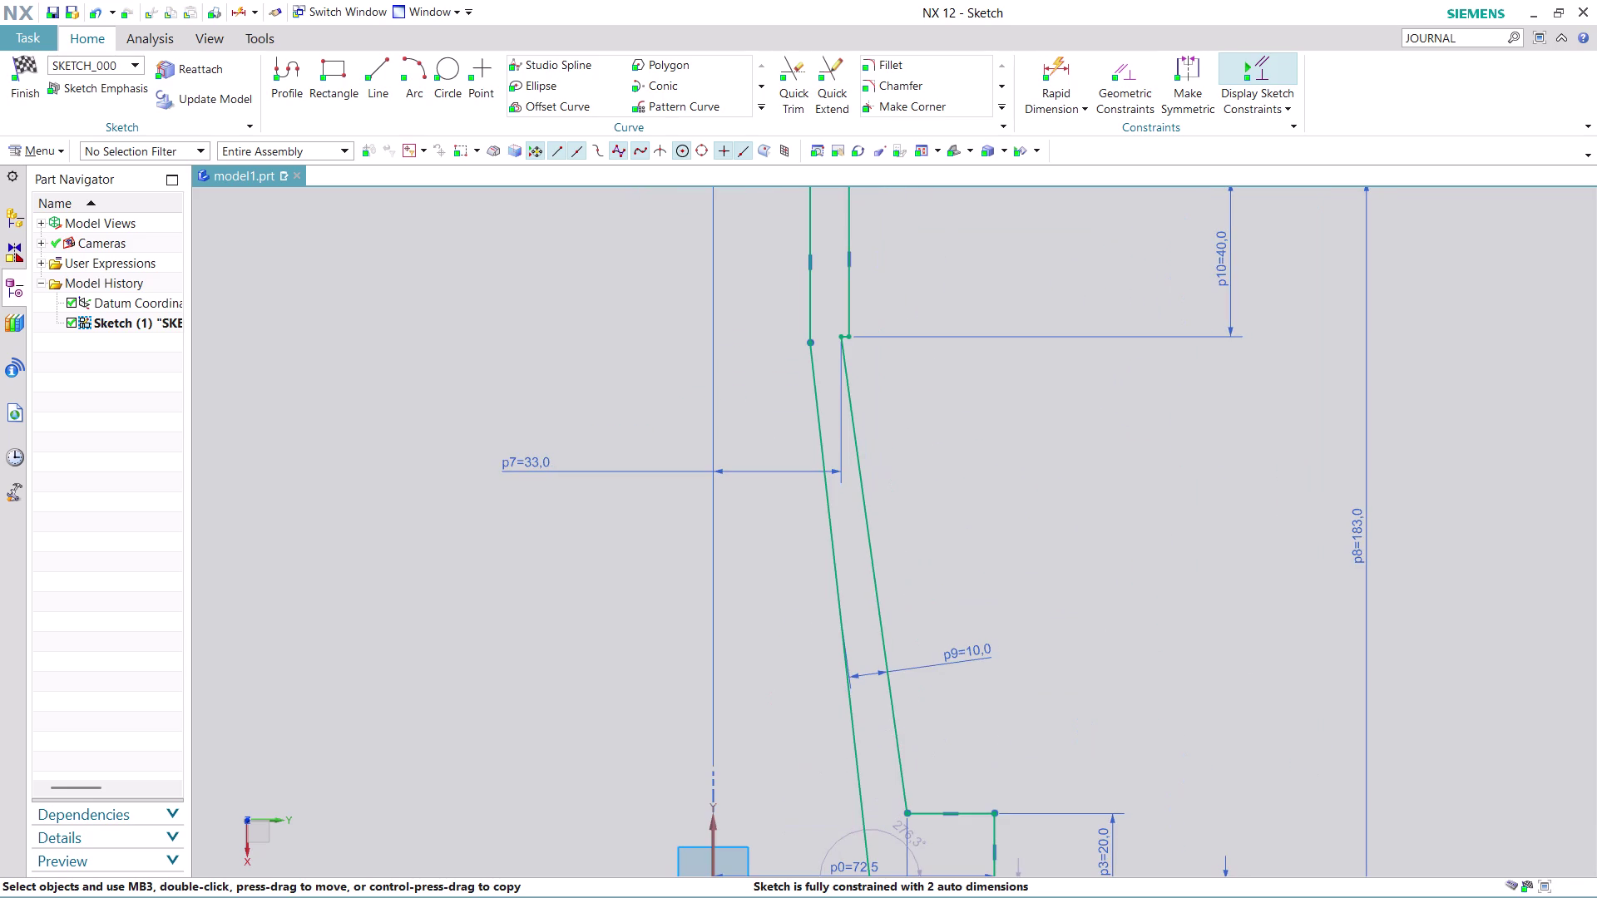
click(1123, 76)
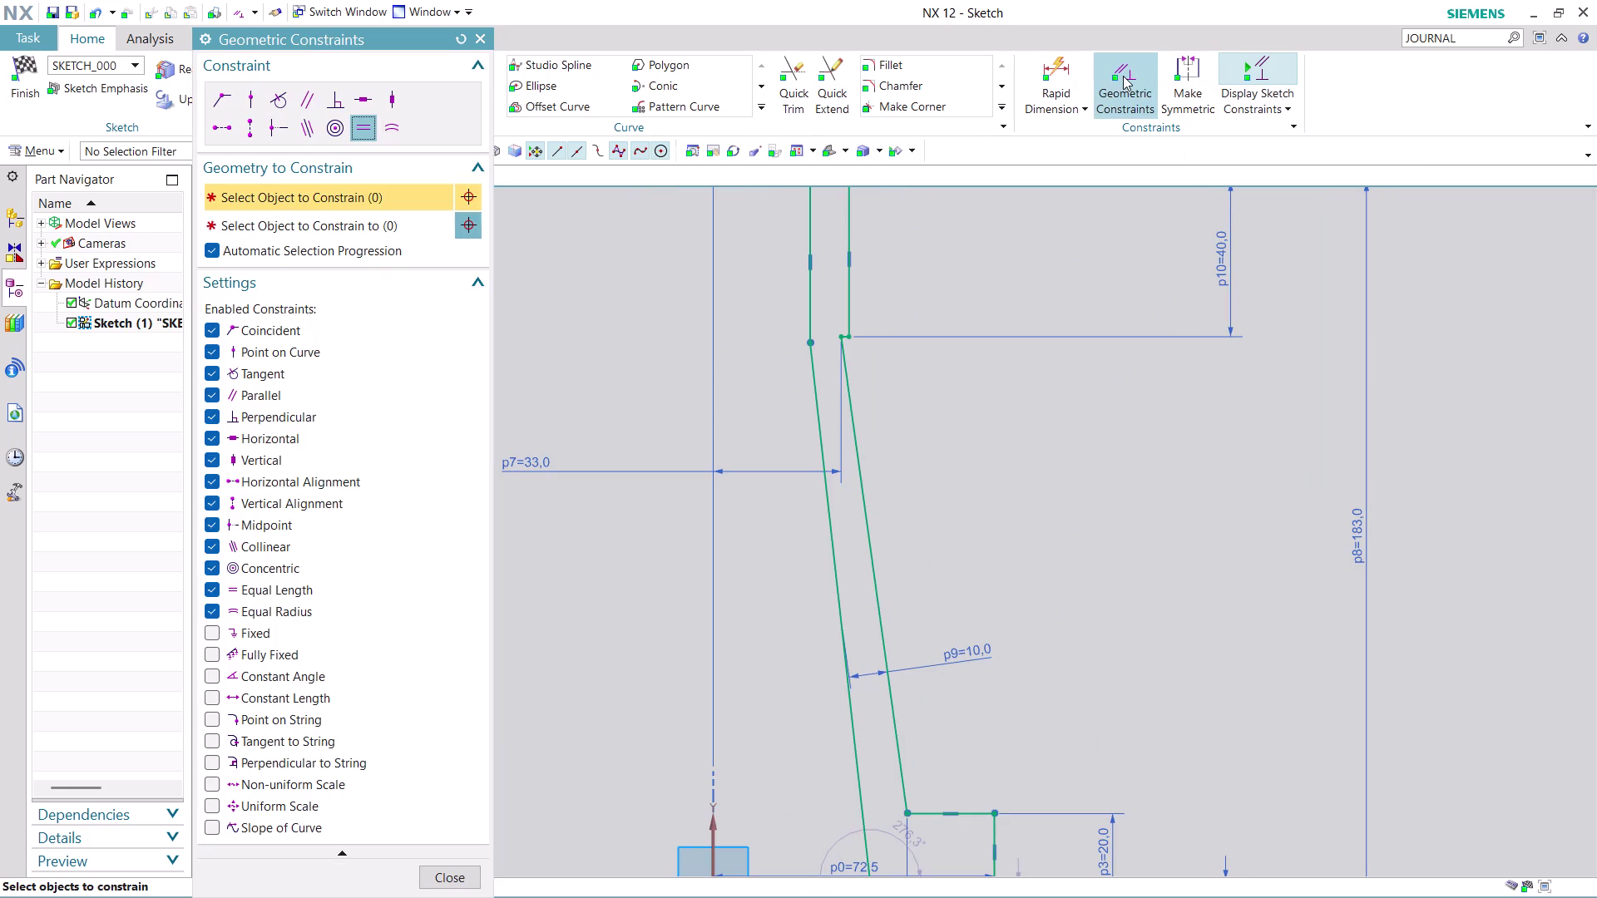
Apply Equal Length to both slanted taper lines and close the constraints dialog.
click(815, 409)
click(853, 413)
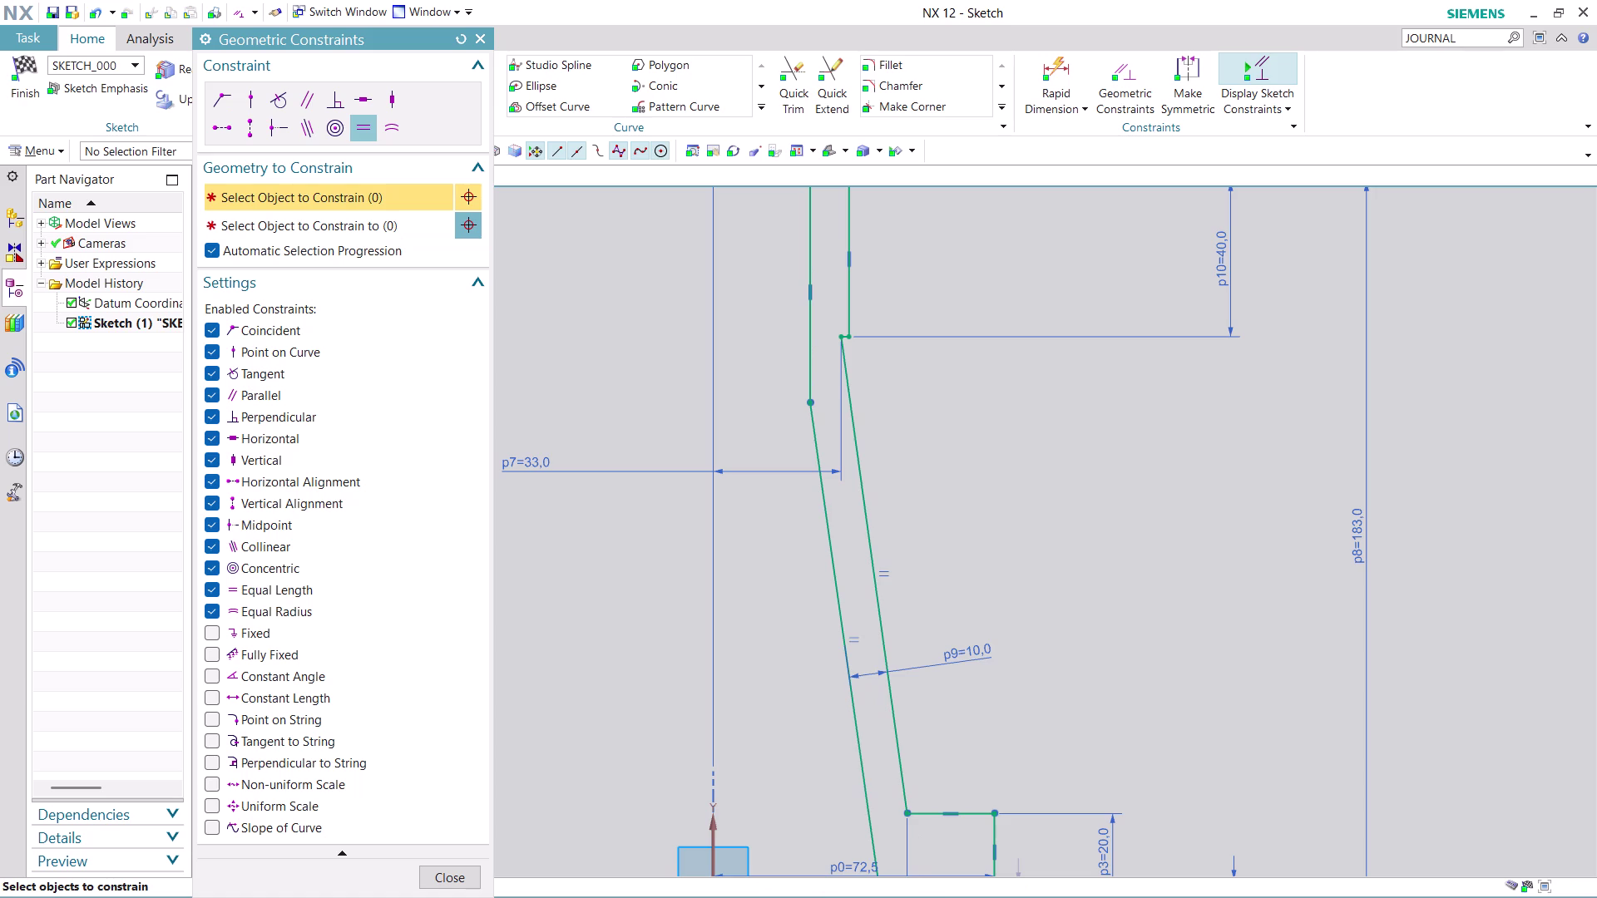
scroll(down, 3)
scroll(up, 3)
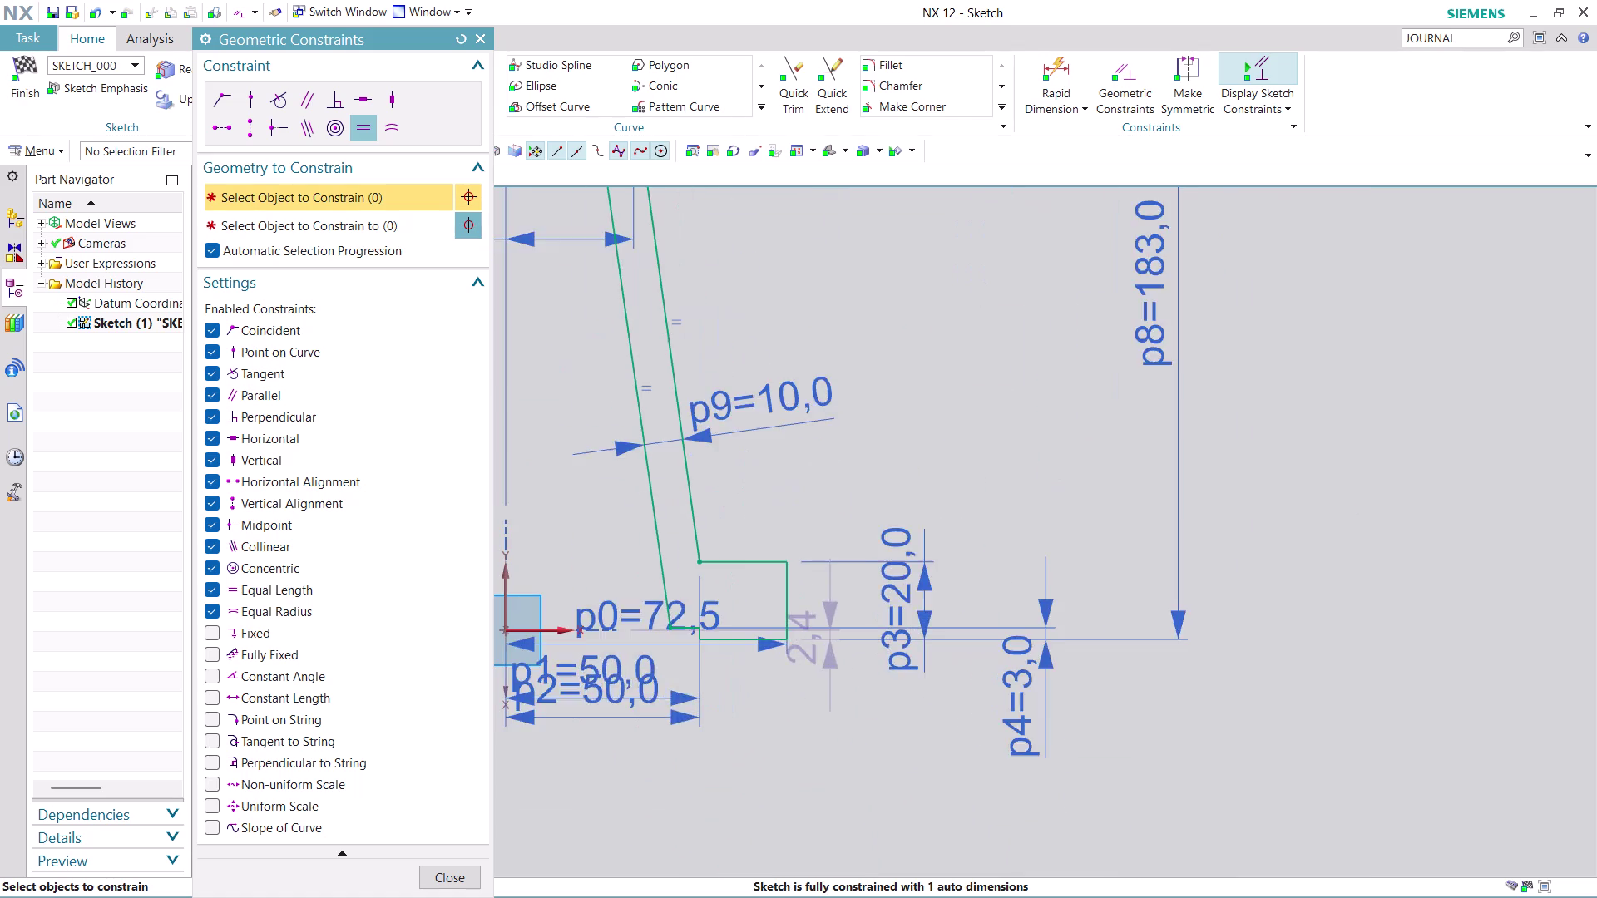
scroll(up, 3)
scroll(down, 3)
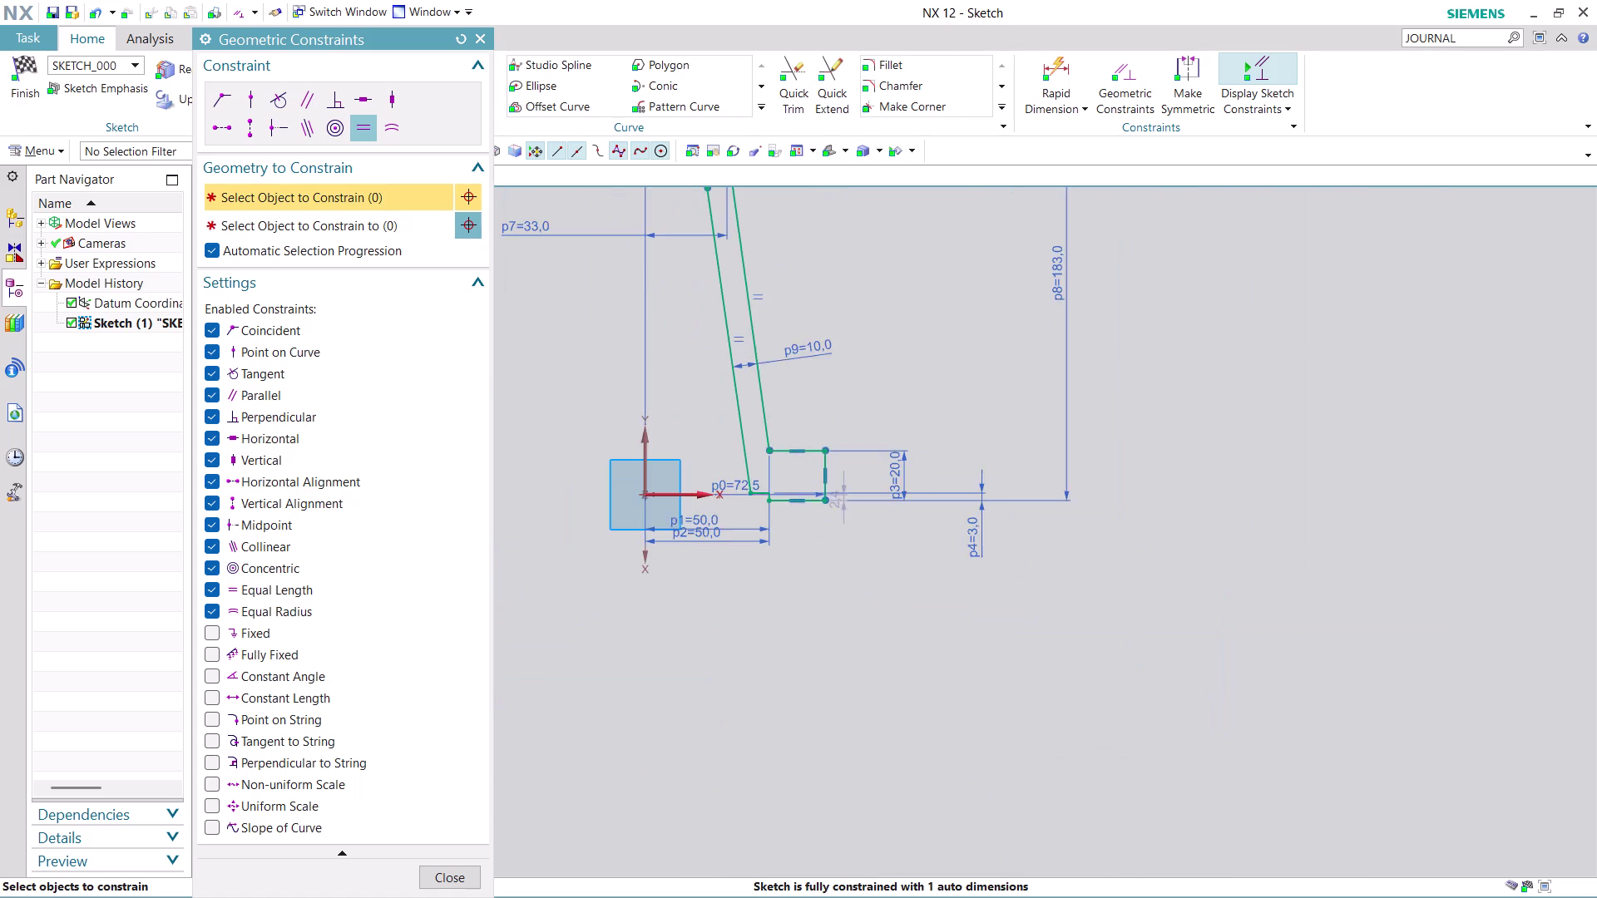
scroll(down, 3)
scroll(up, 3)
scroll(up, 3)
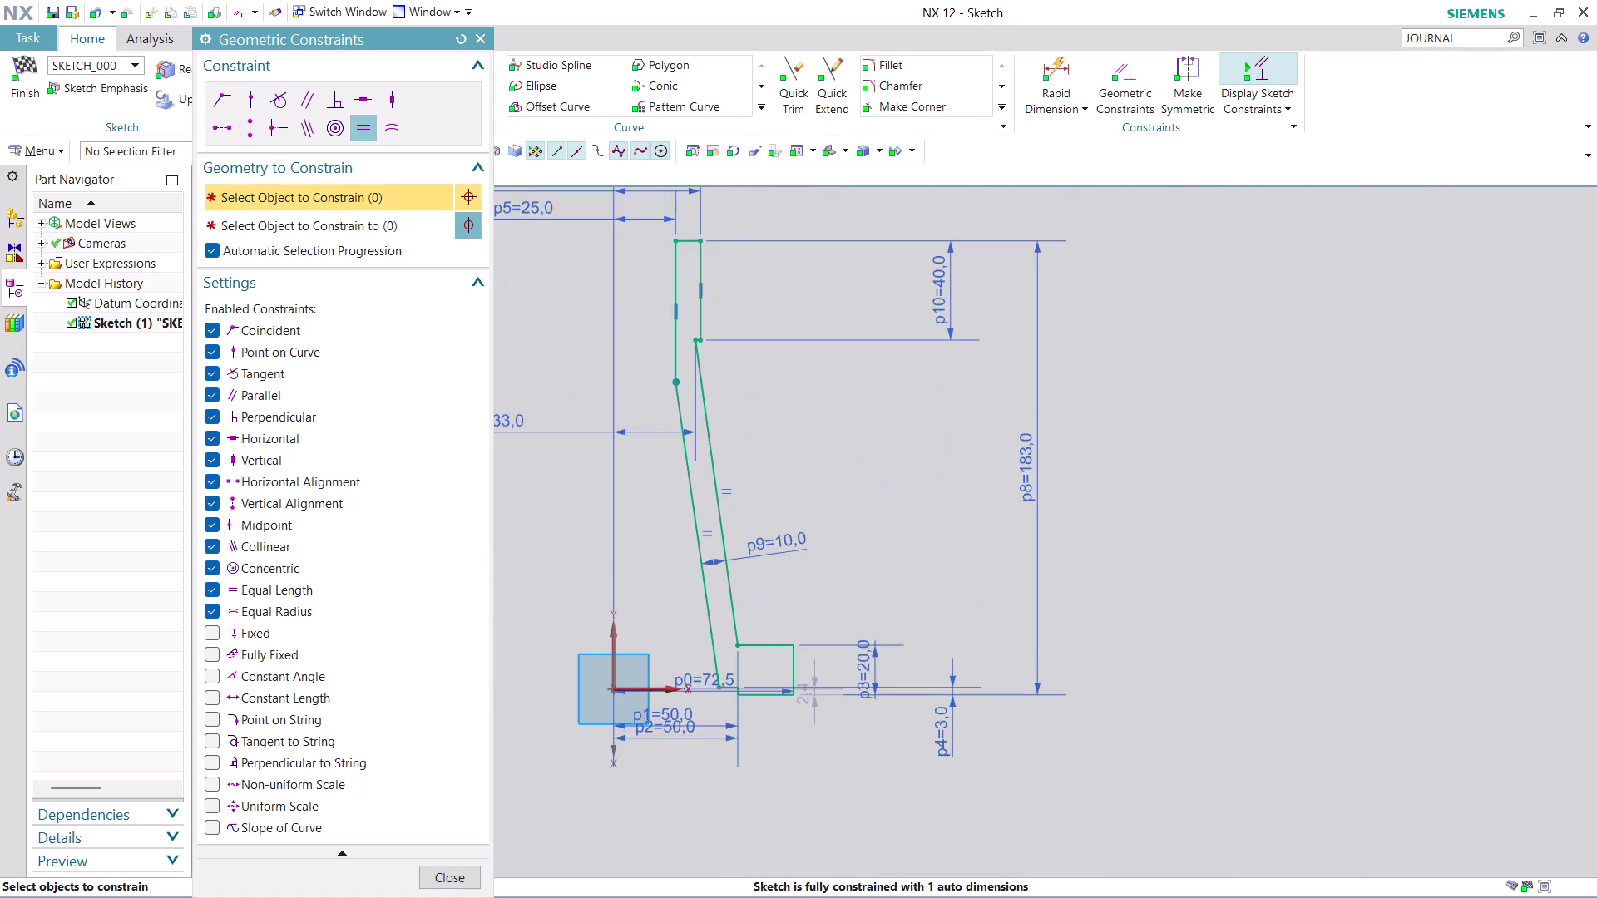
click(456, 886)
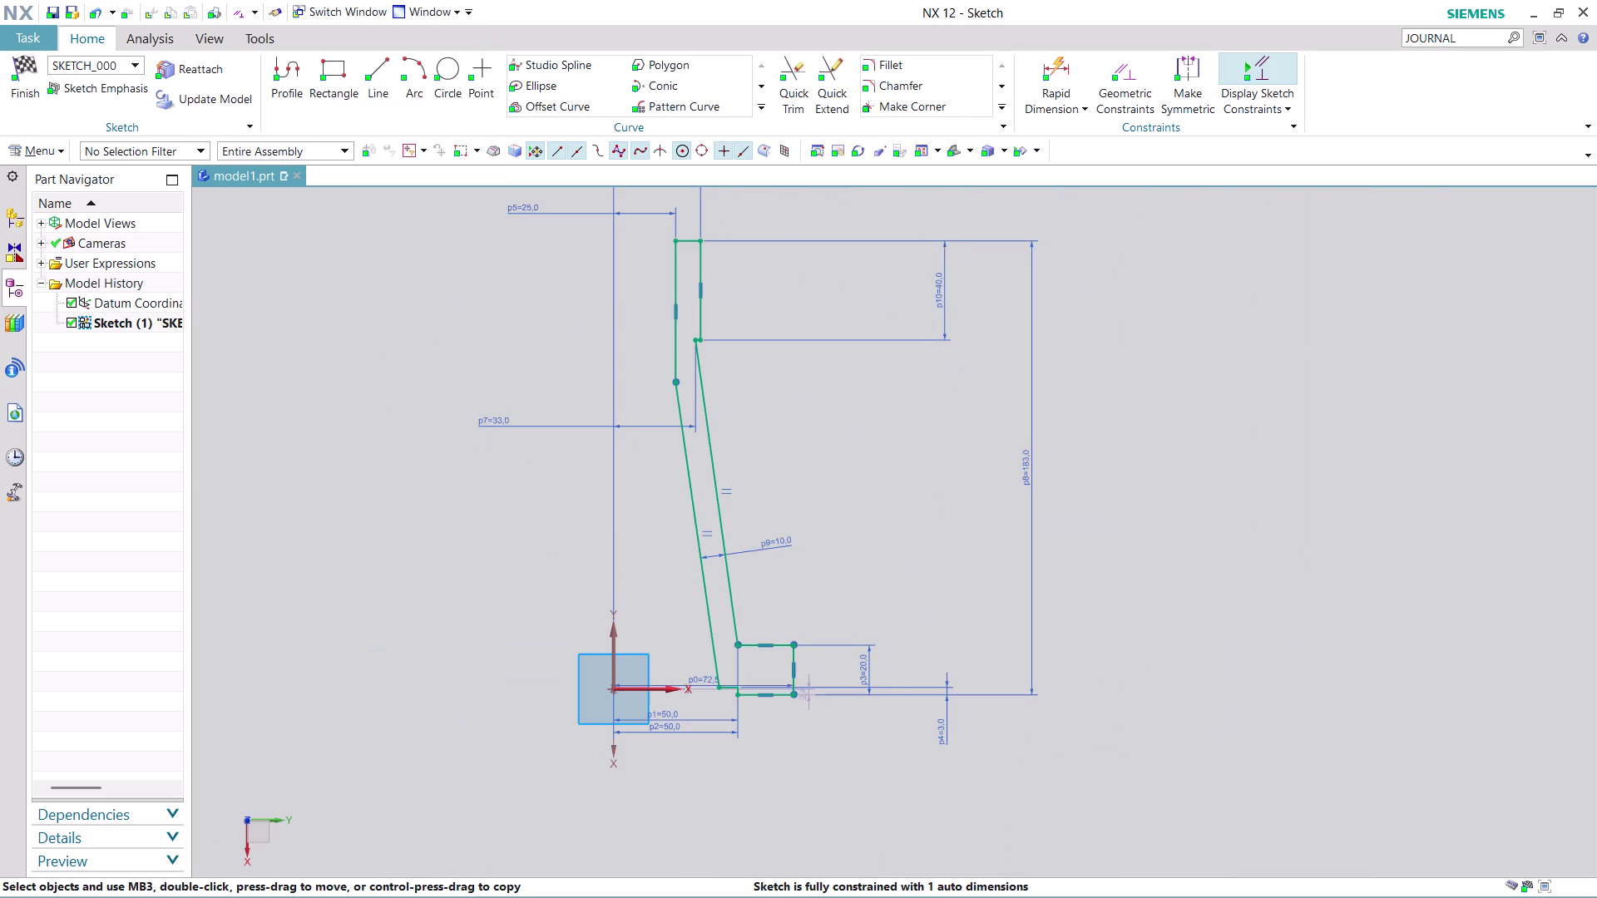
Constrain the bottom horizontal line of the profile to the sketch origin.
scroll(down, 3)
scroll(up, 3)
scroll(up, 3)
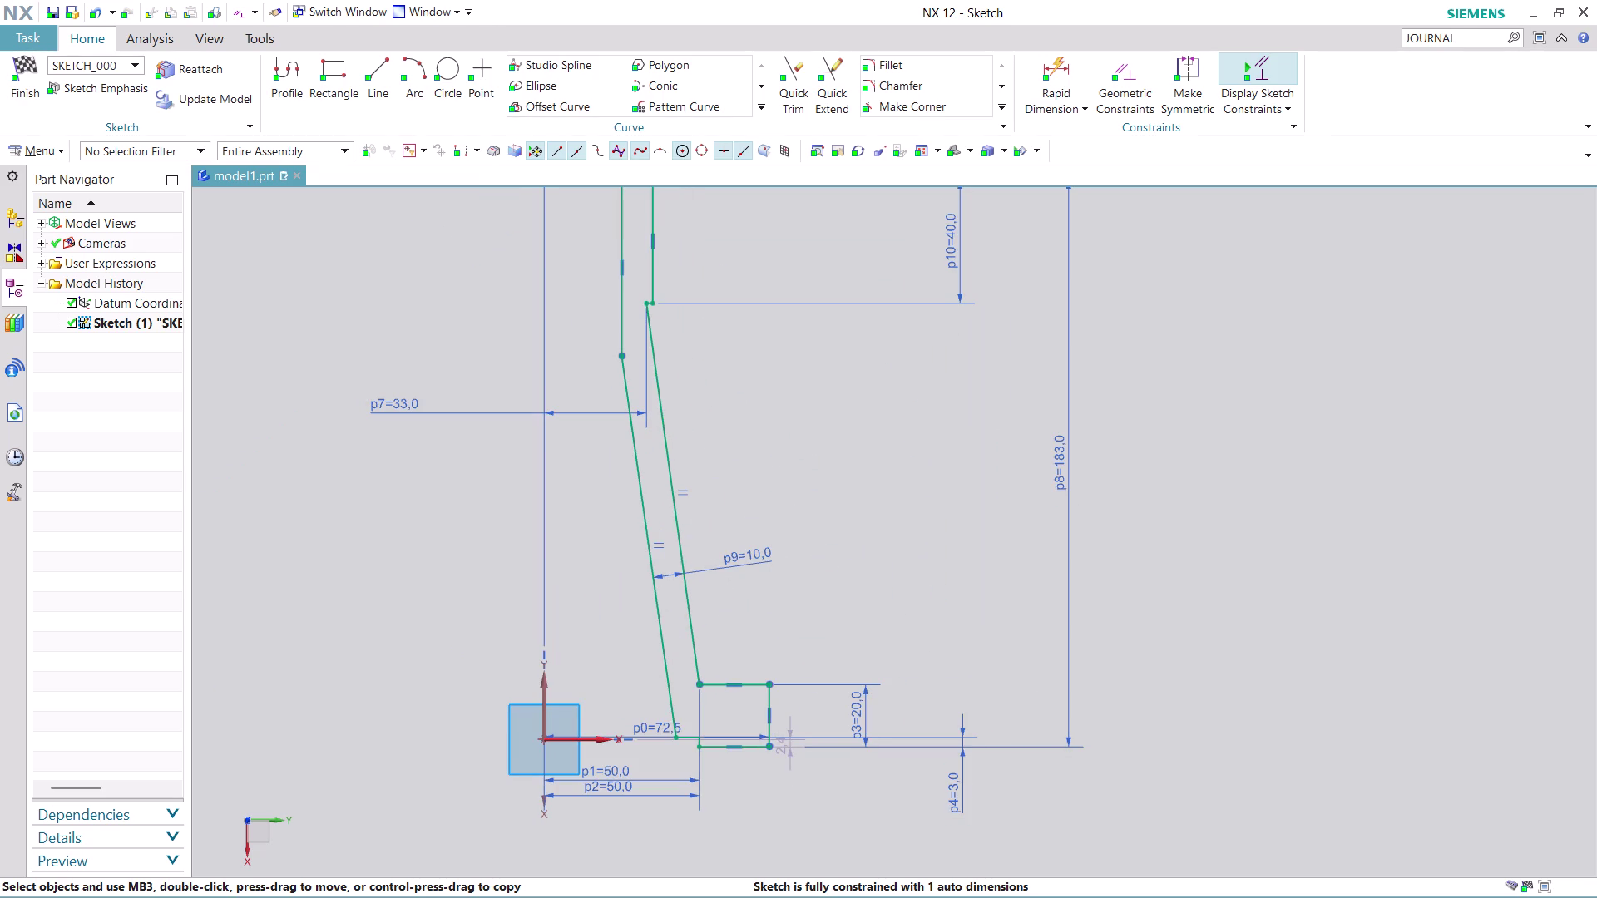
click(755, 750)
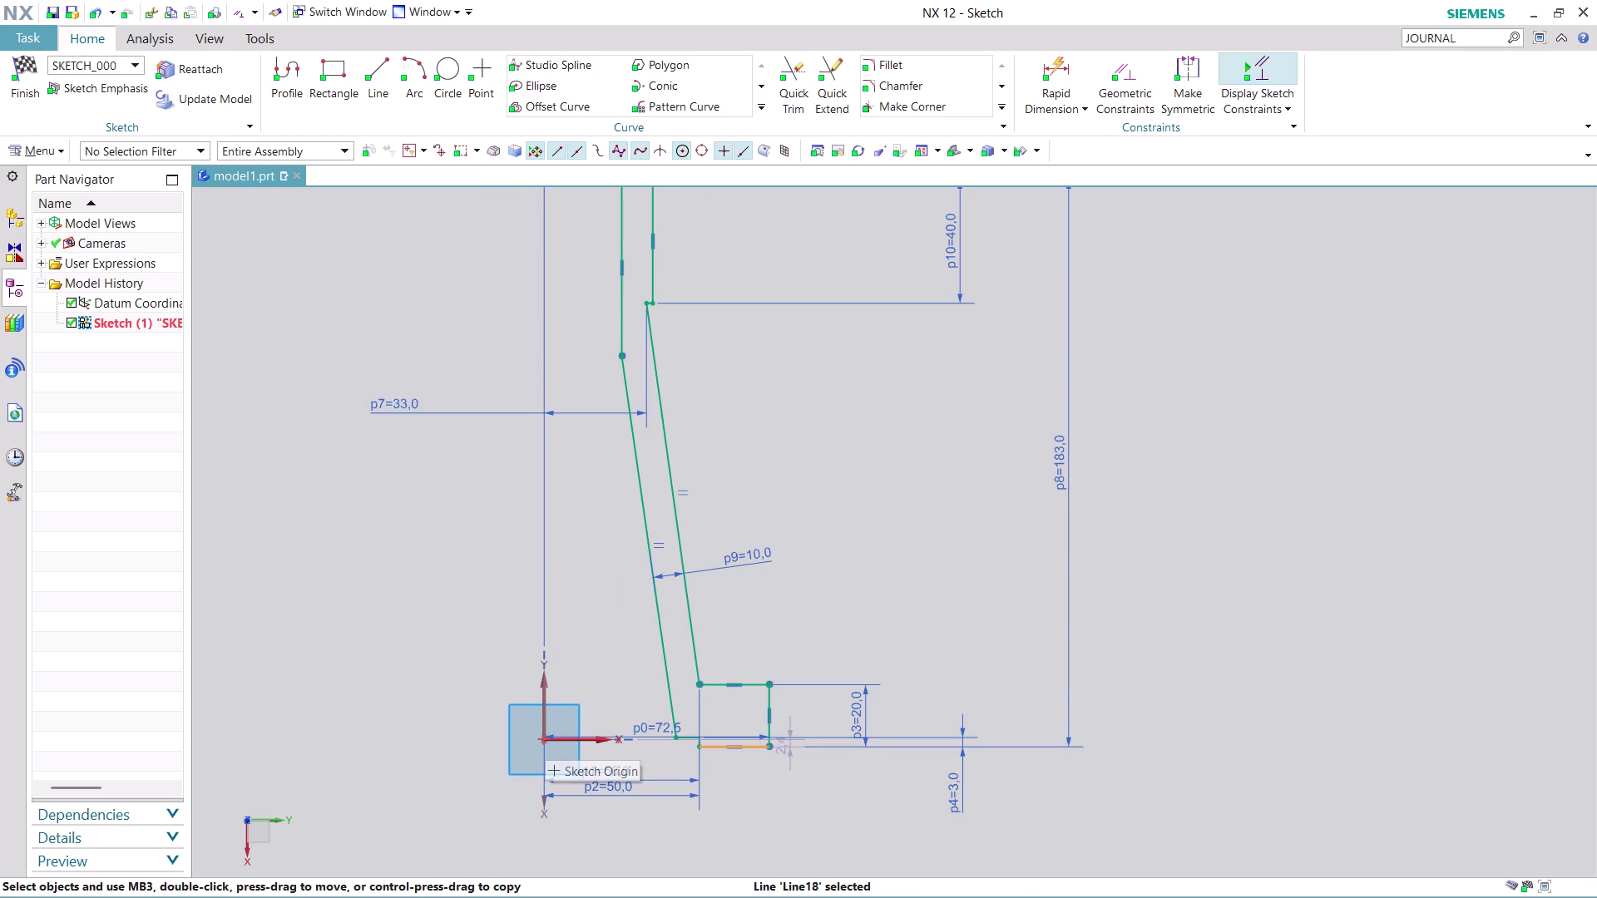
click(544, 739)
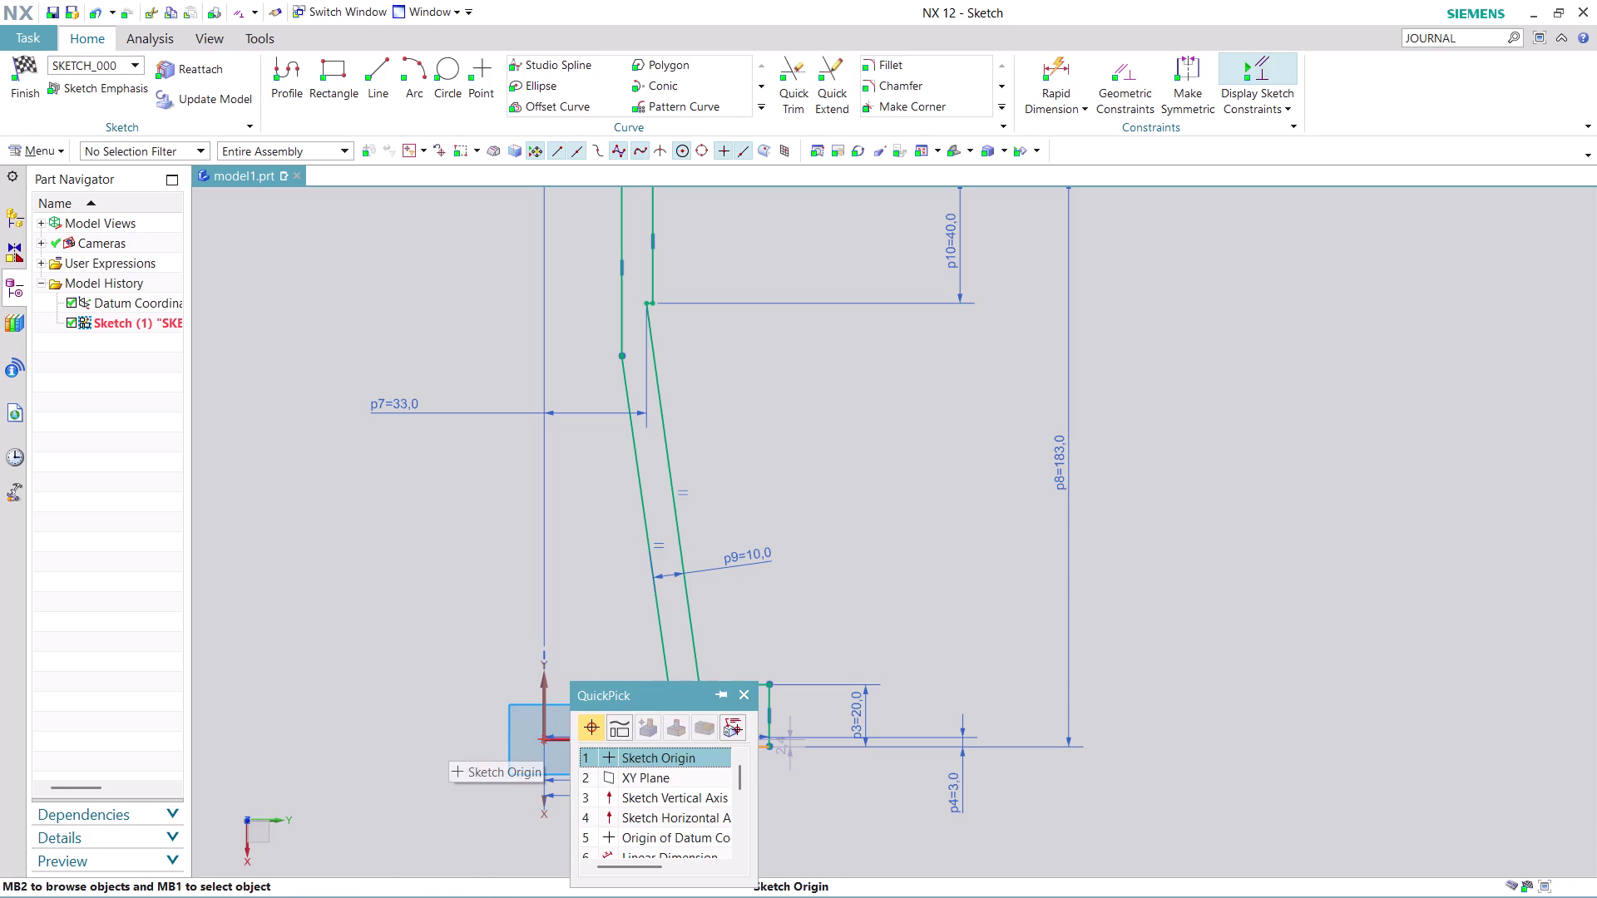
click(639, 758)
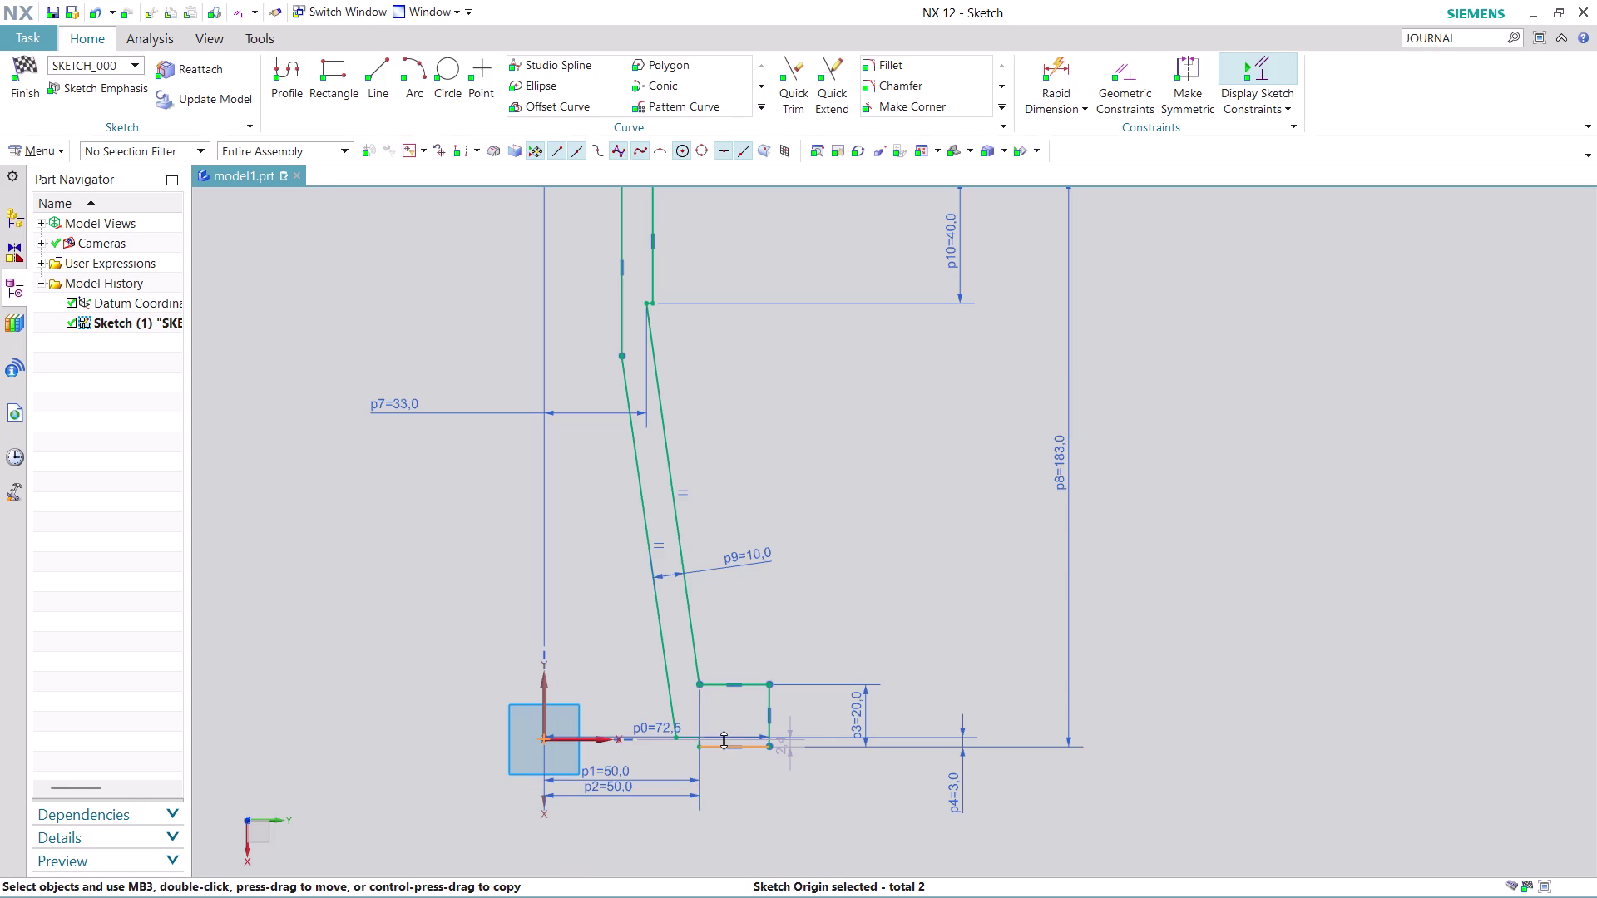
click(727, 738)
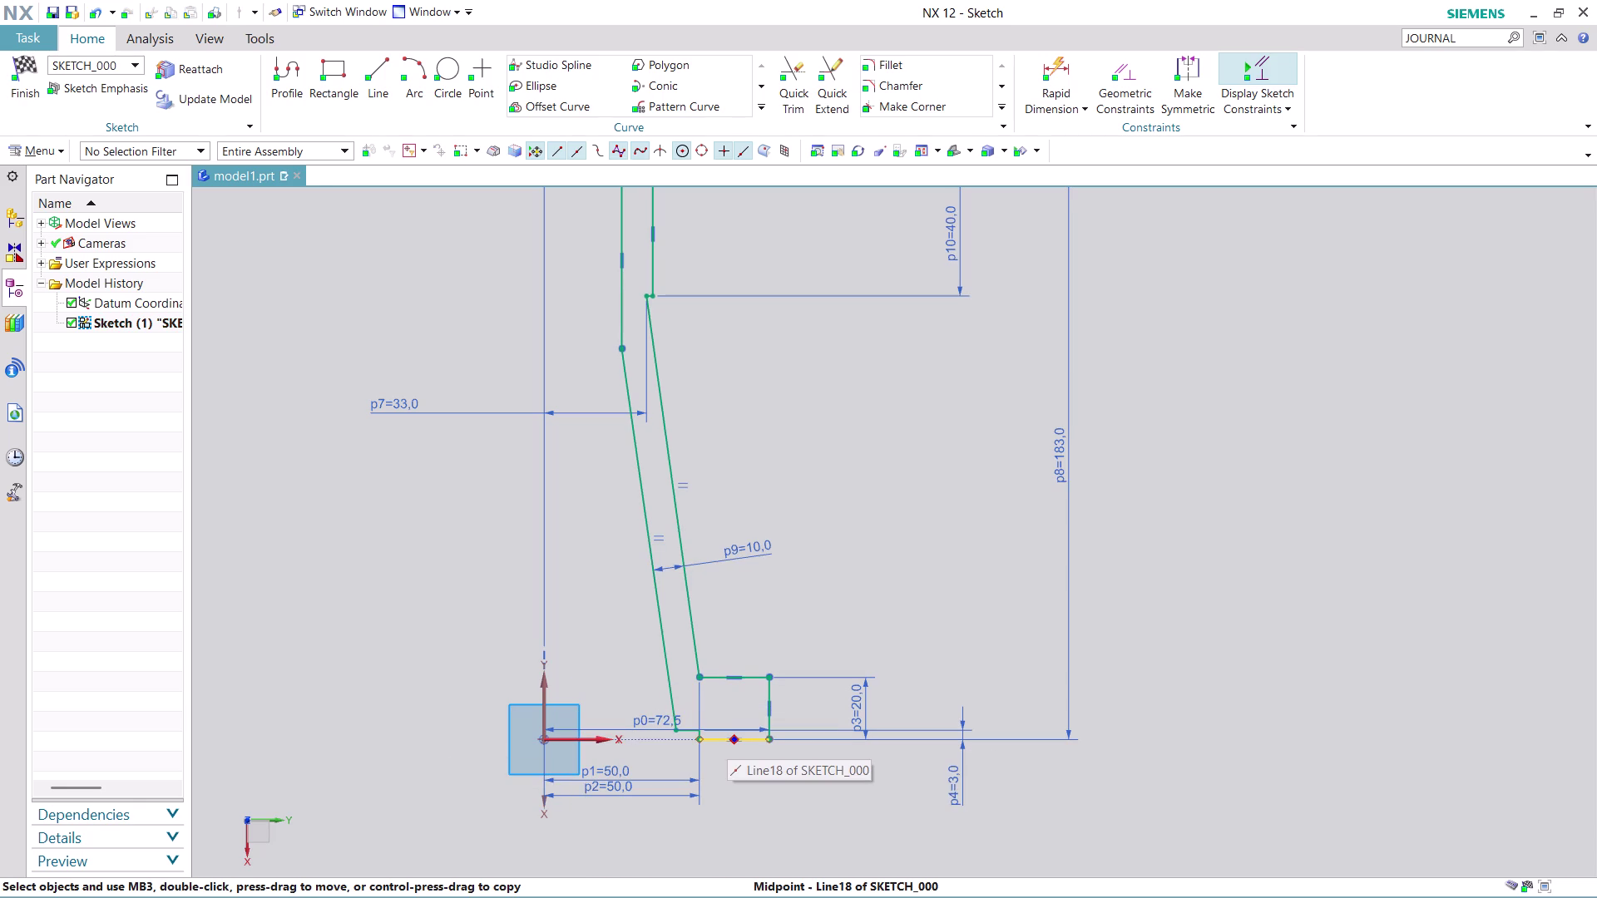
Zoom in on the stepped corners and start the Fillet command.
scroll(down, 3)
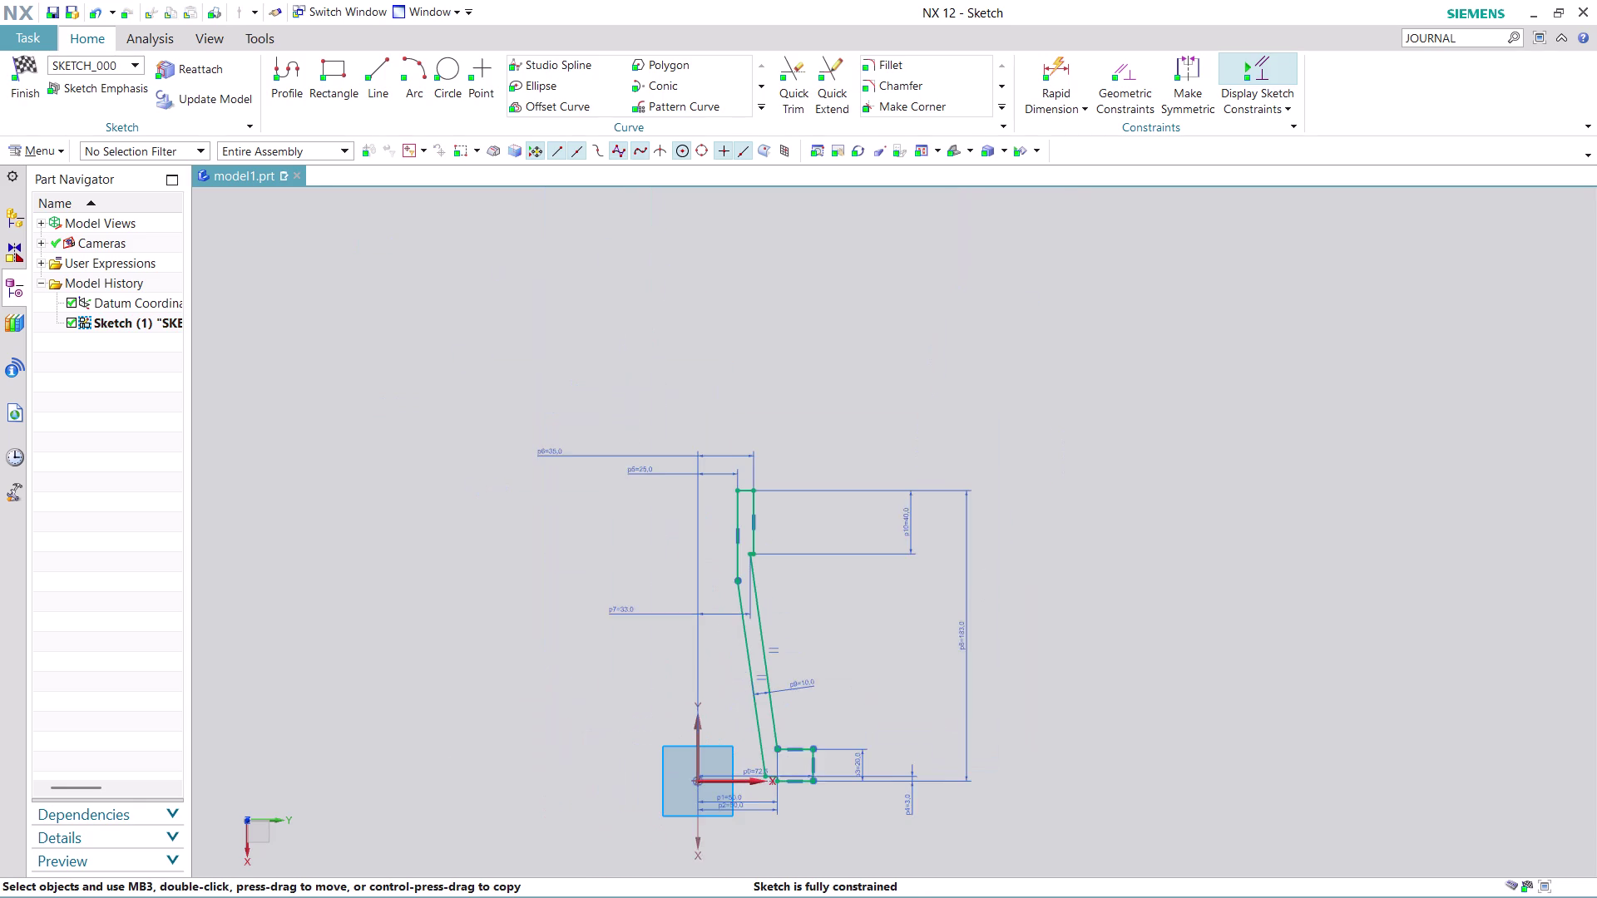
scroll(up, 3)
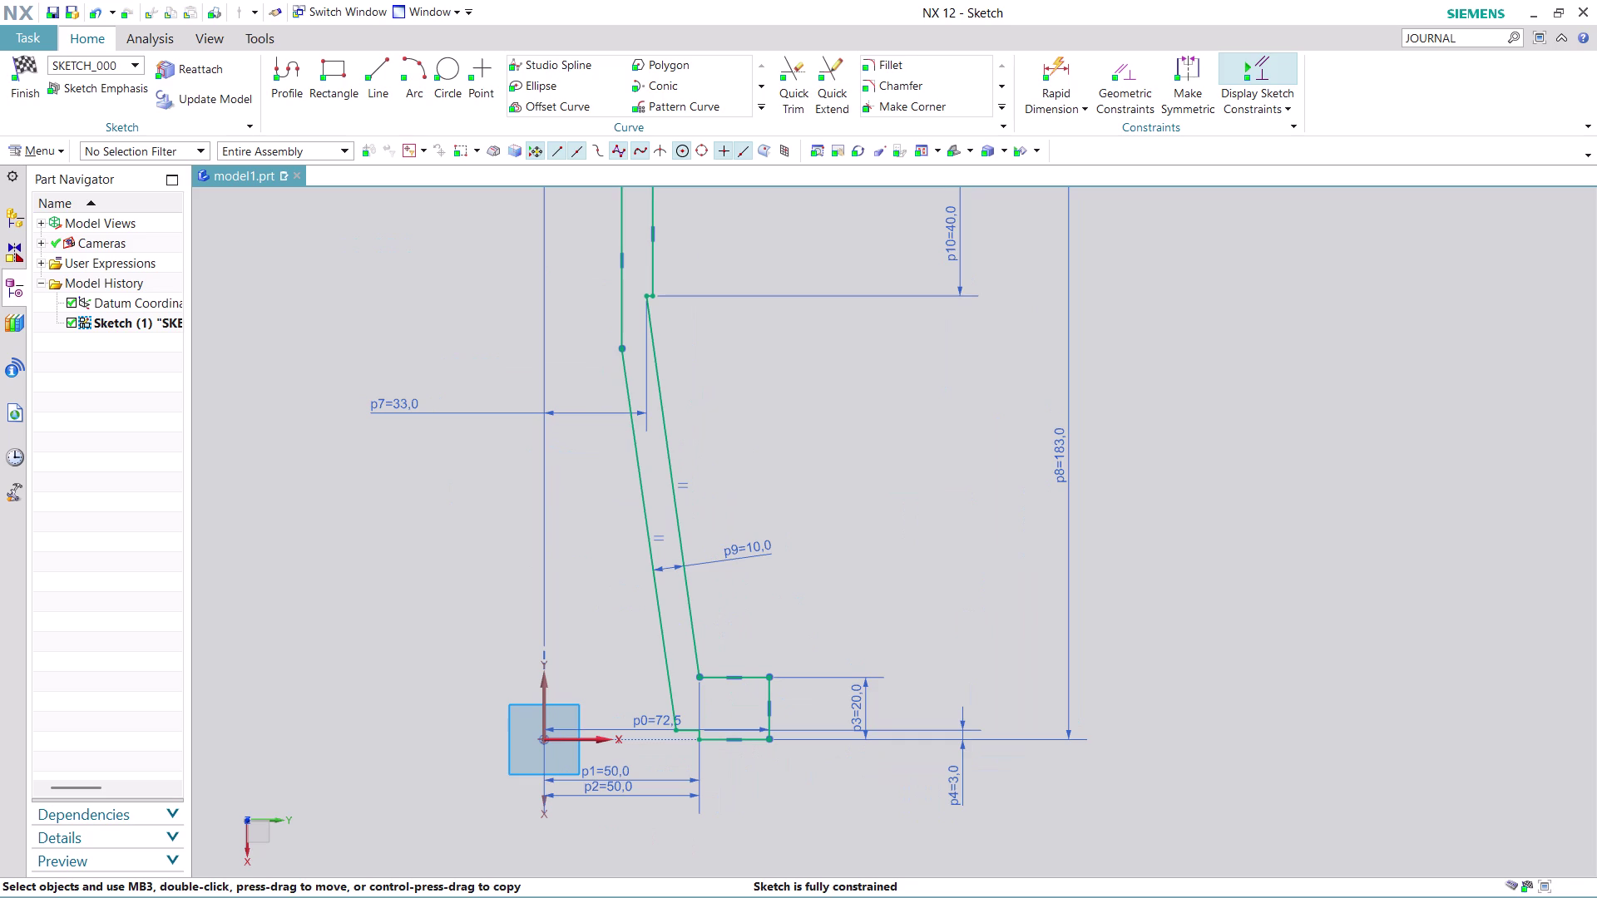
scroll(down, 3)
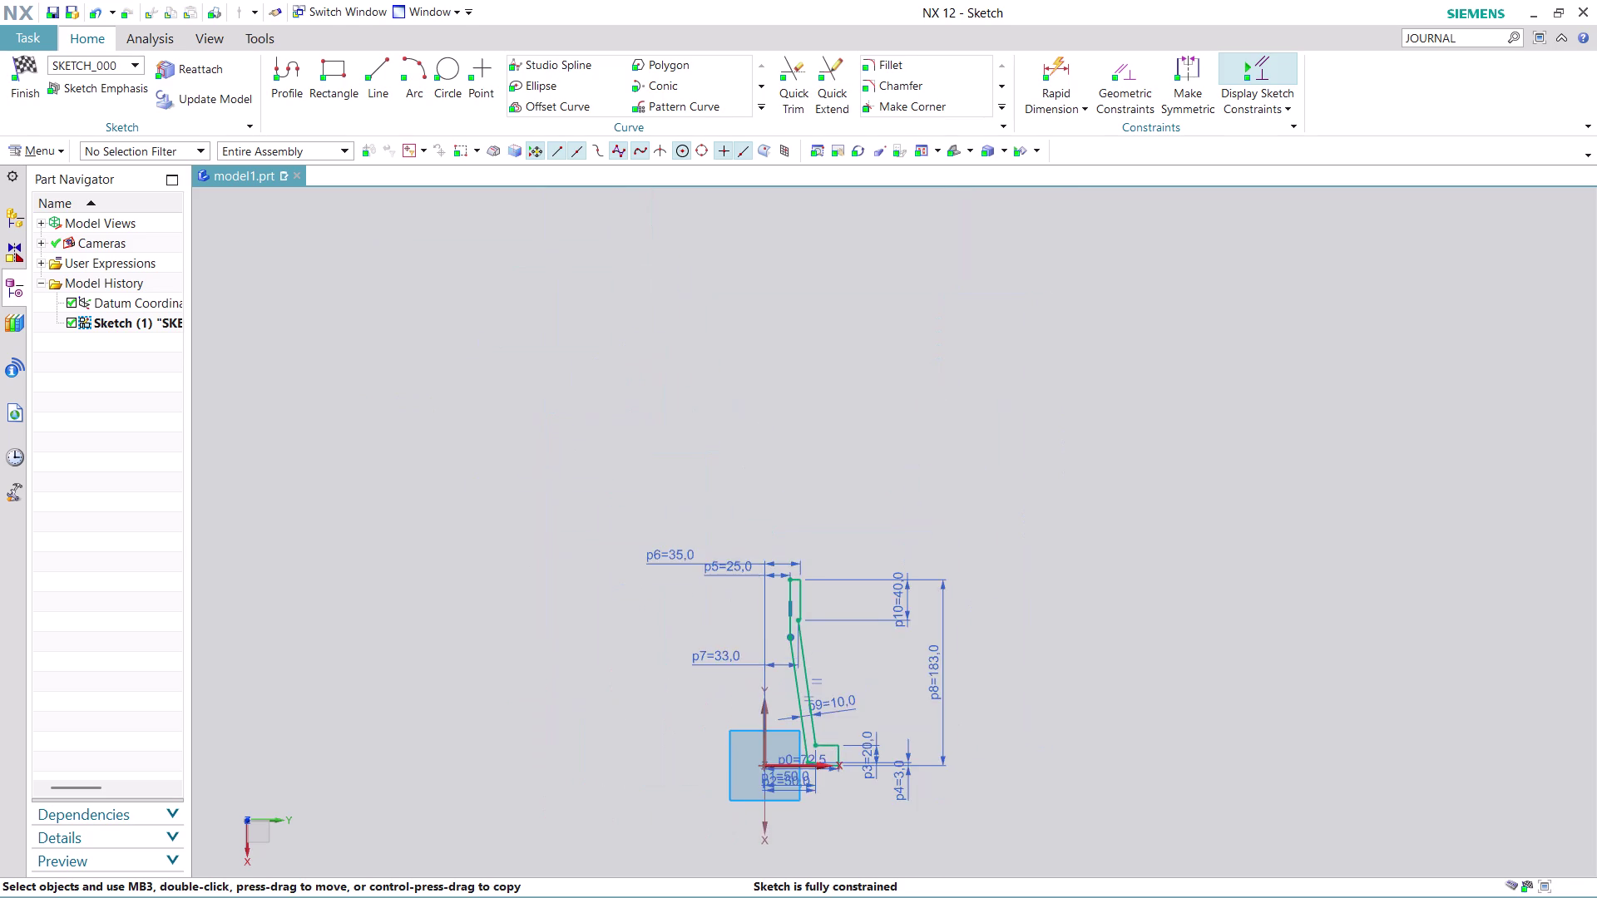
scroll(up, 3)
scroll(up, 3)
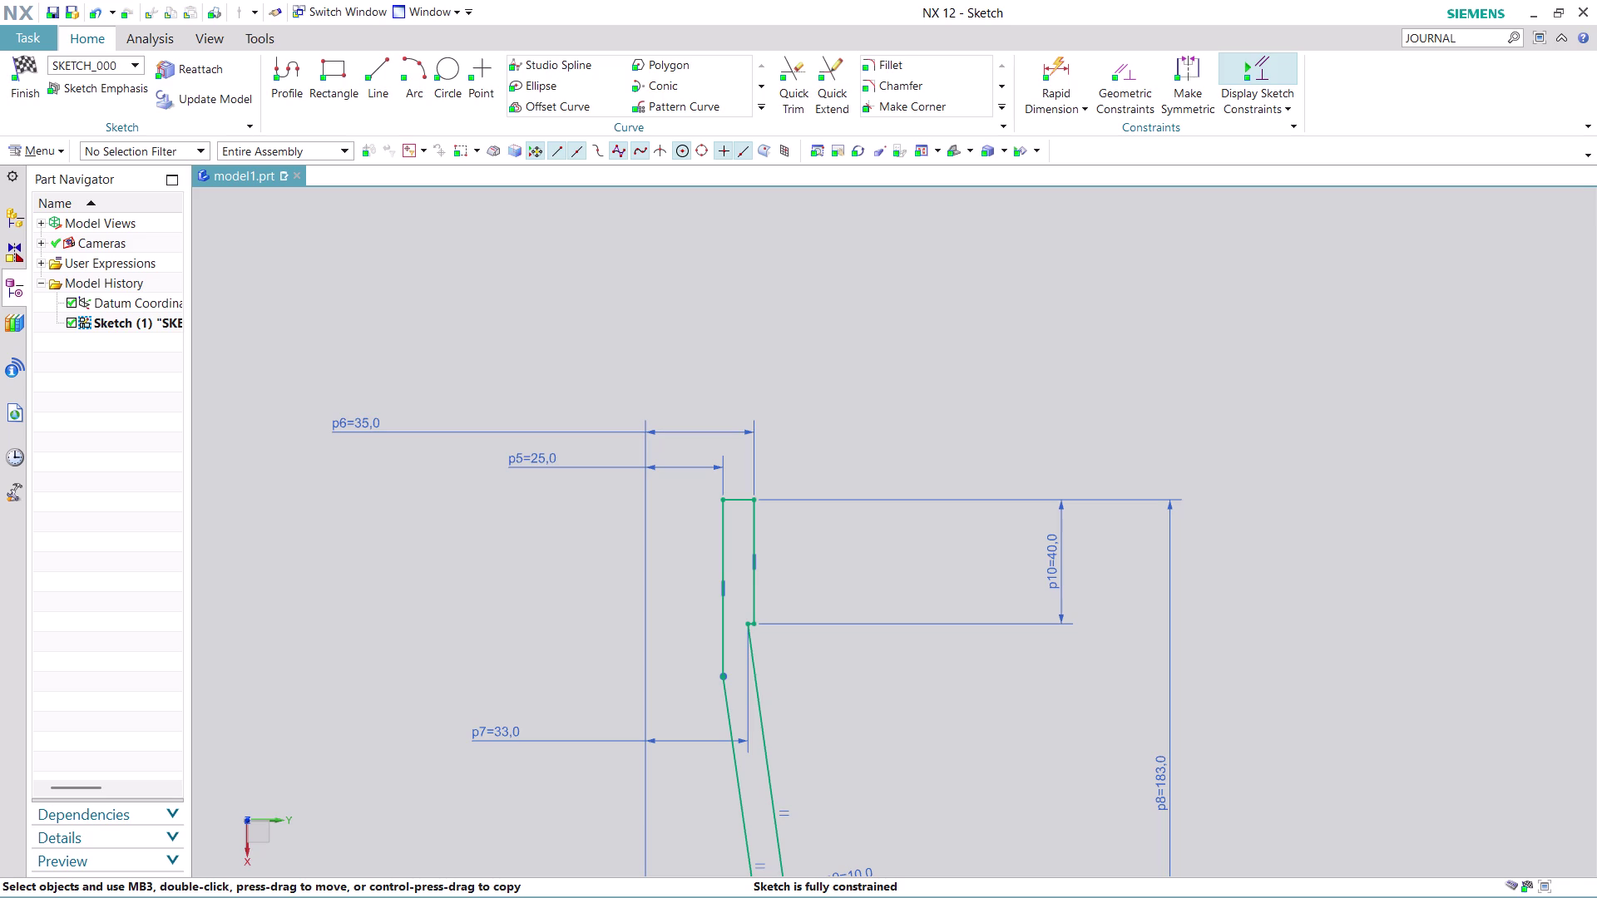
scroll(down, 3)
scroll(up, 3)
scroll(up, 3)
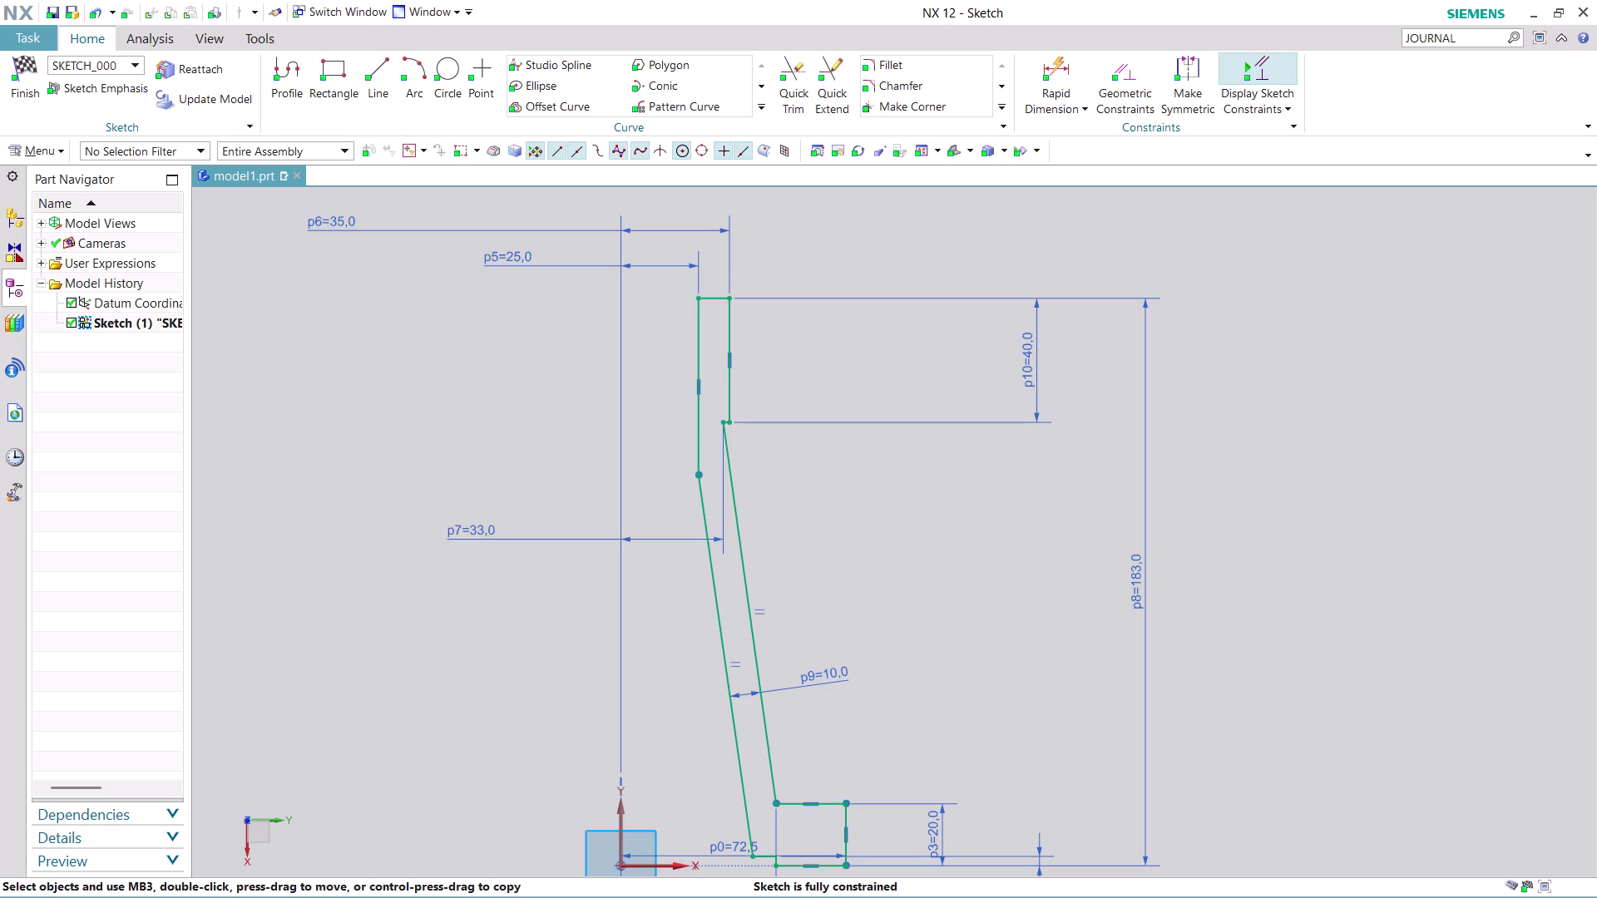
scroll(down, 3)
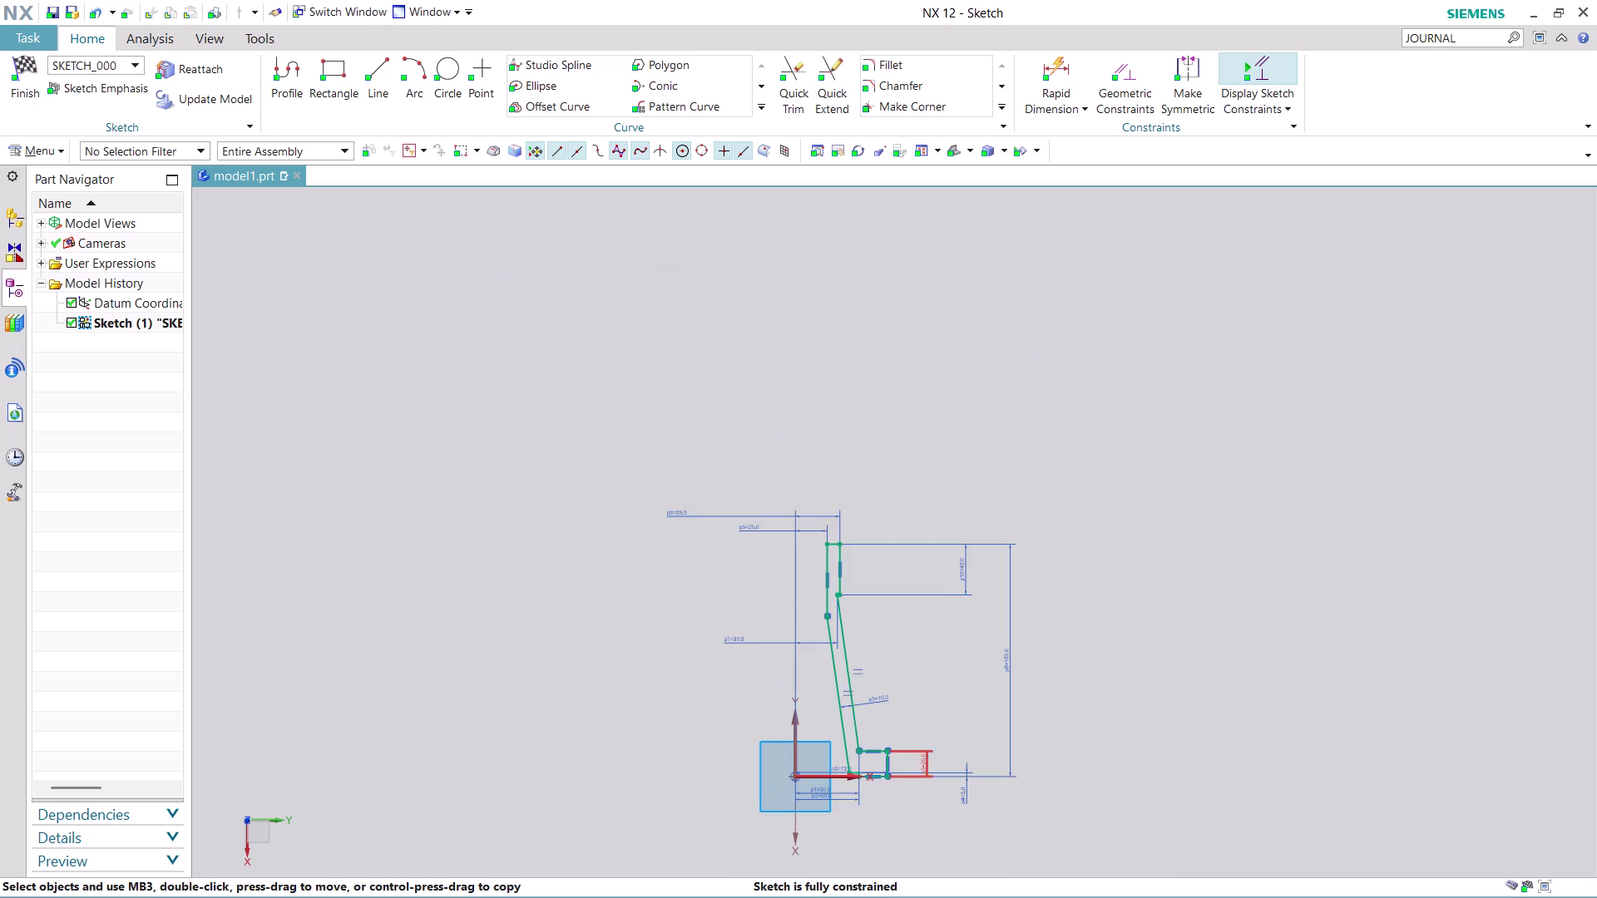
scroll(up, 3)
scroll(up, 3)
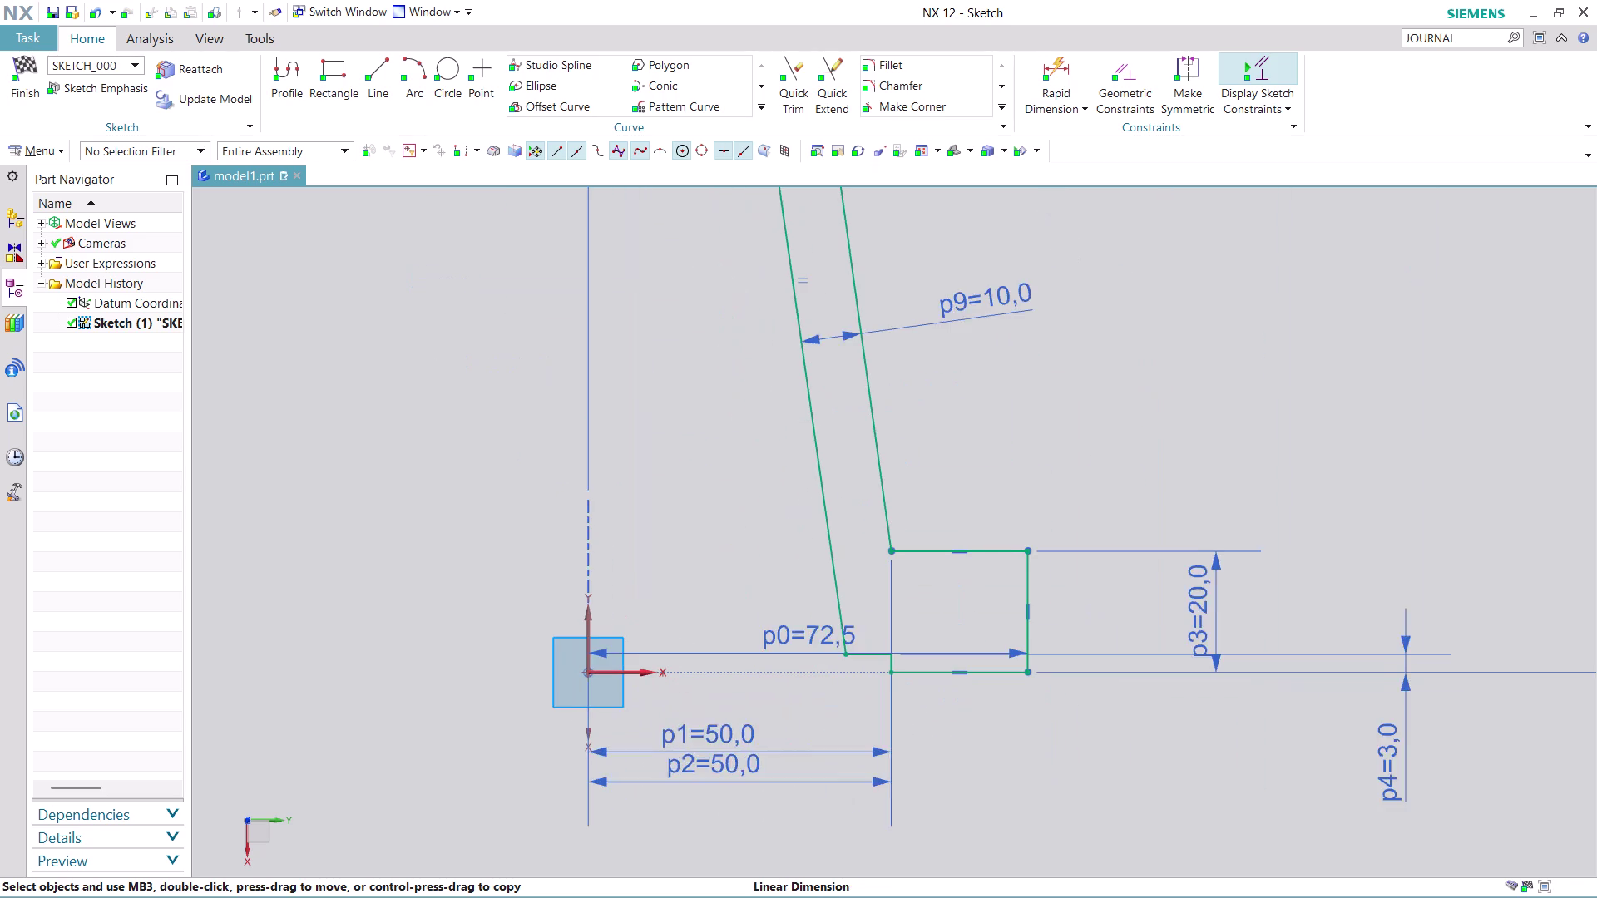
scroll(up, 3)
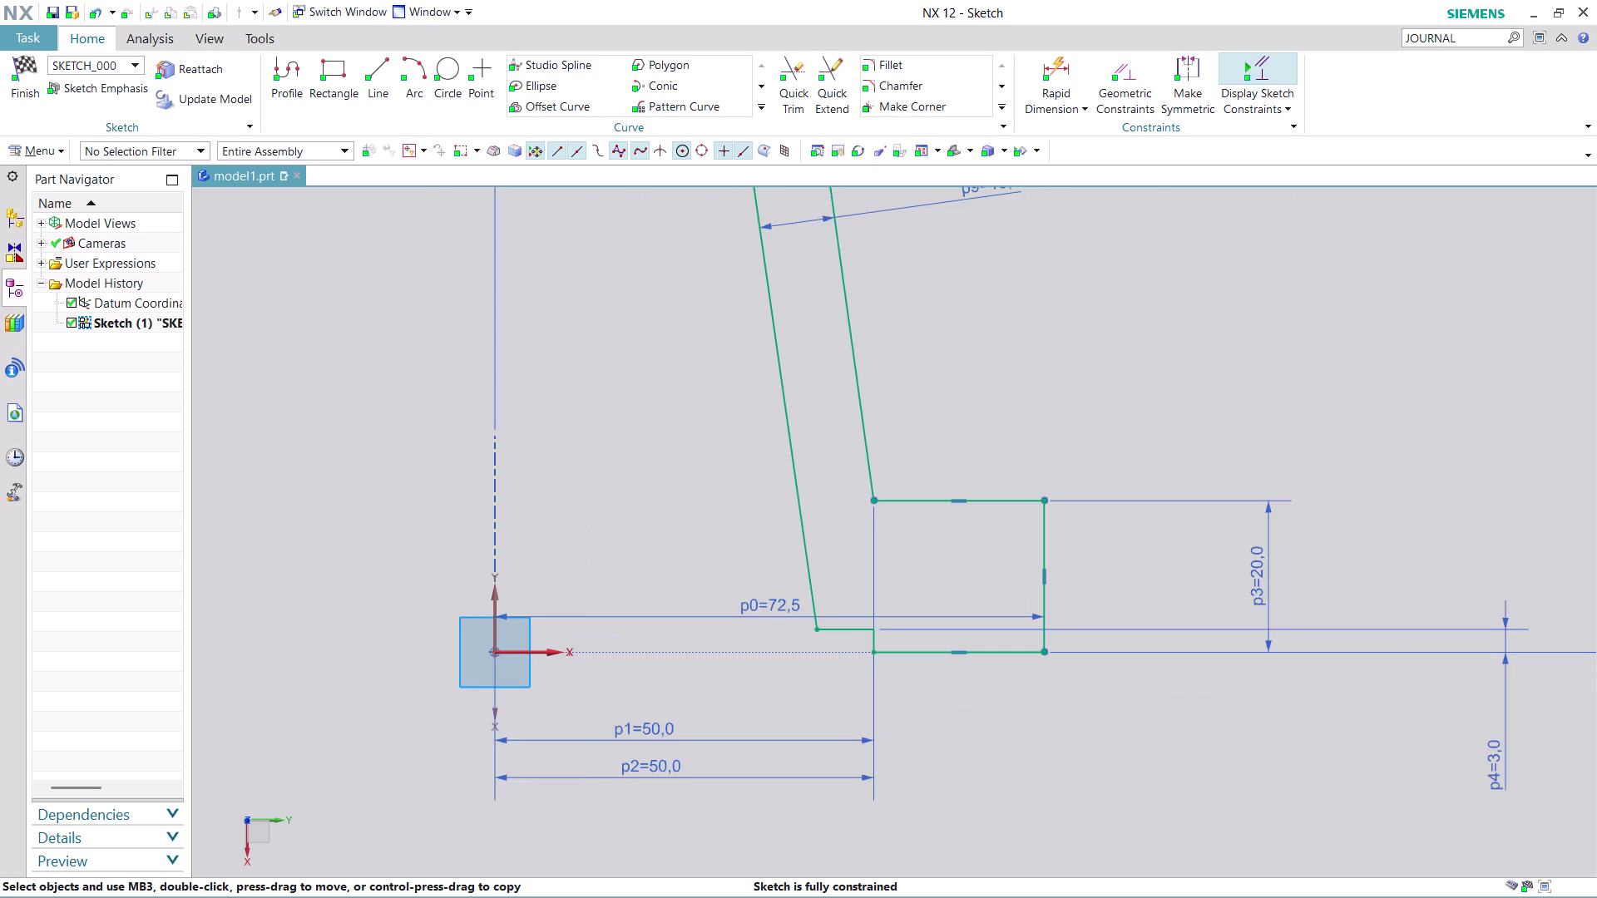
scroll(up, 3)
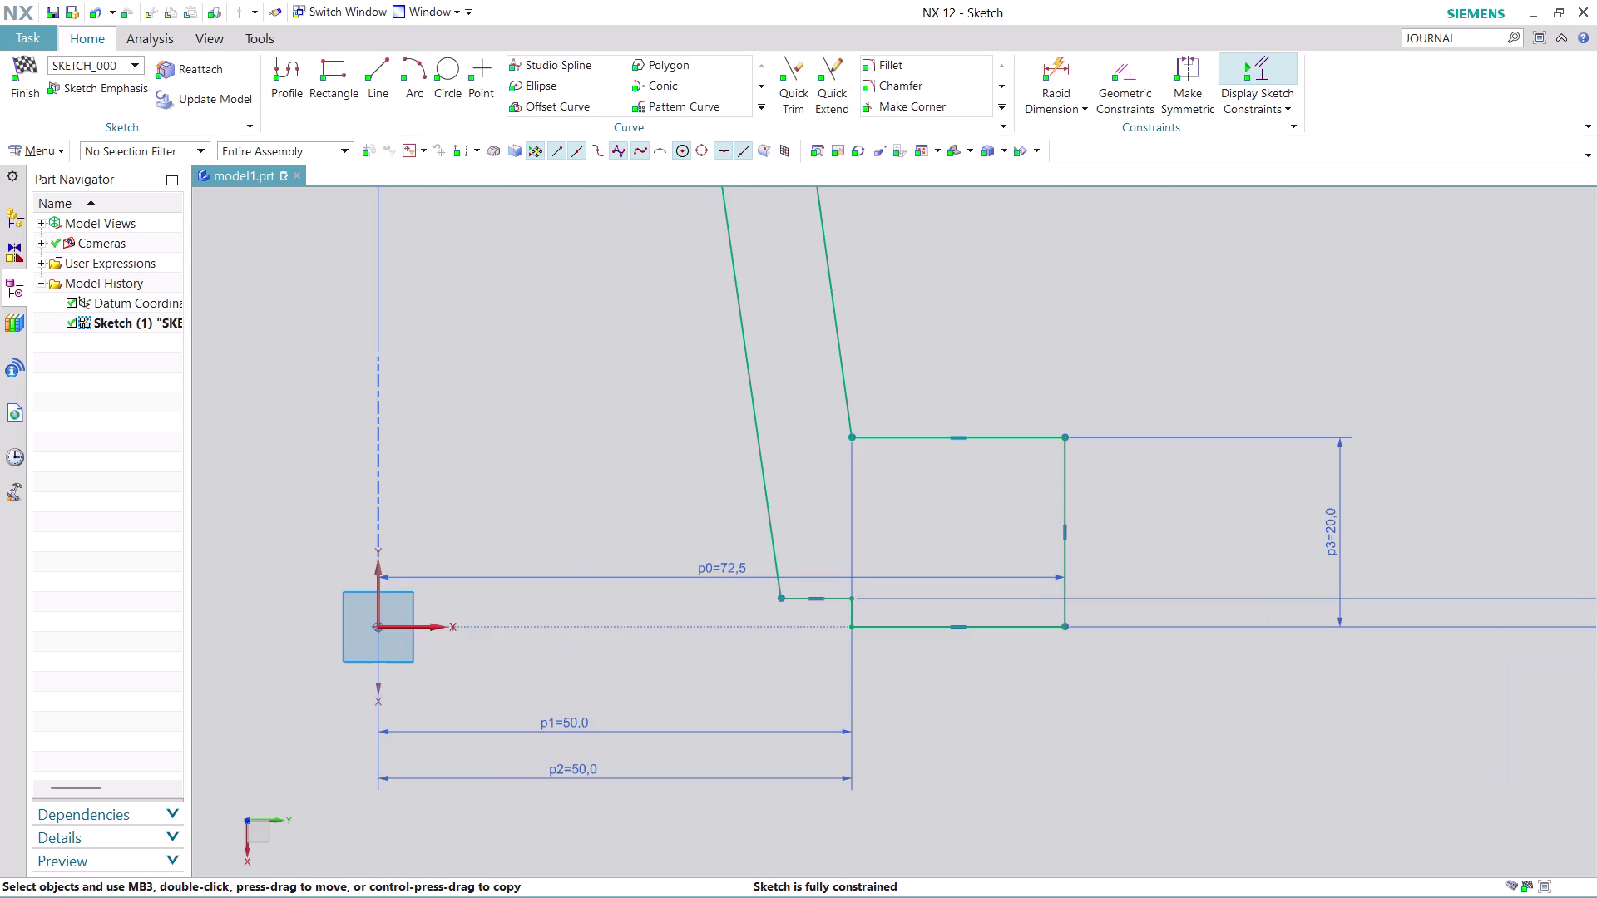
scroll(up, 3)
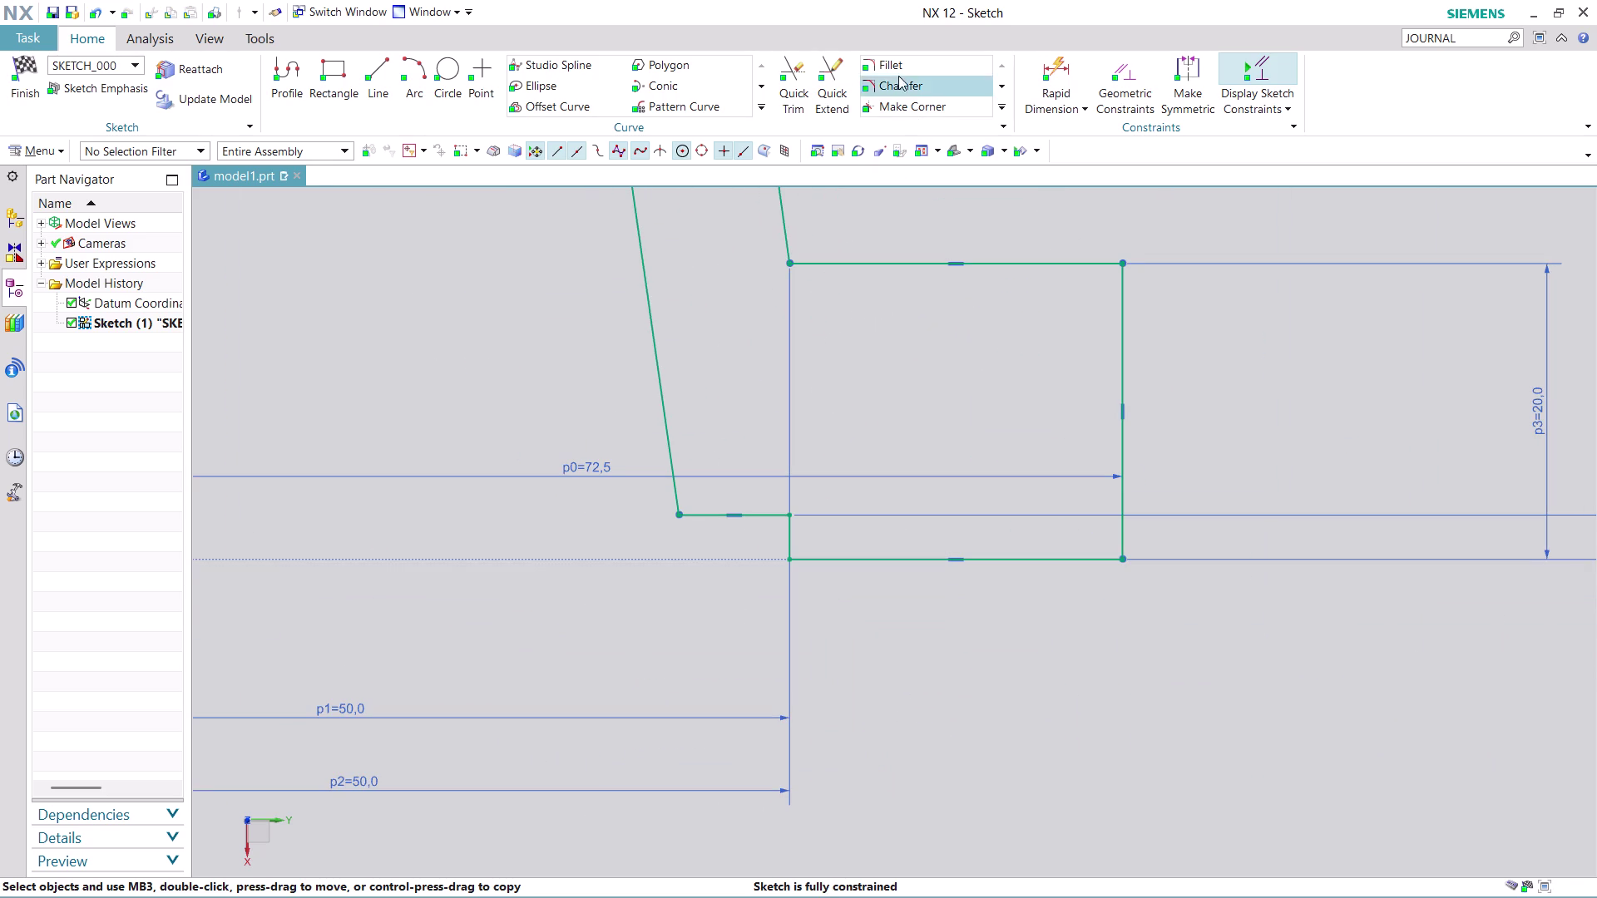
click(907, 65)
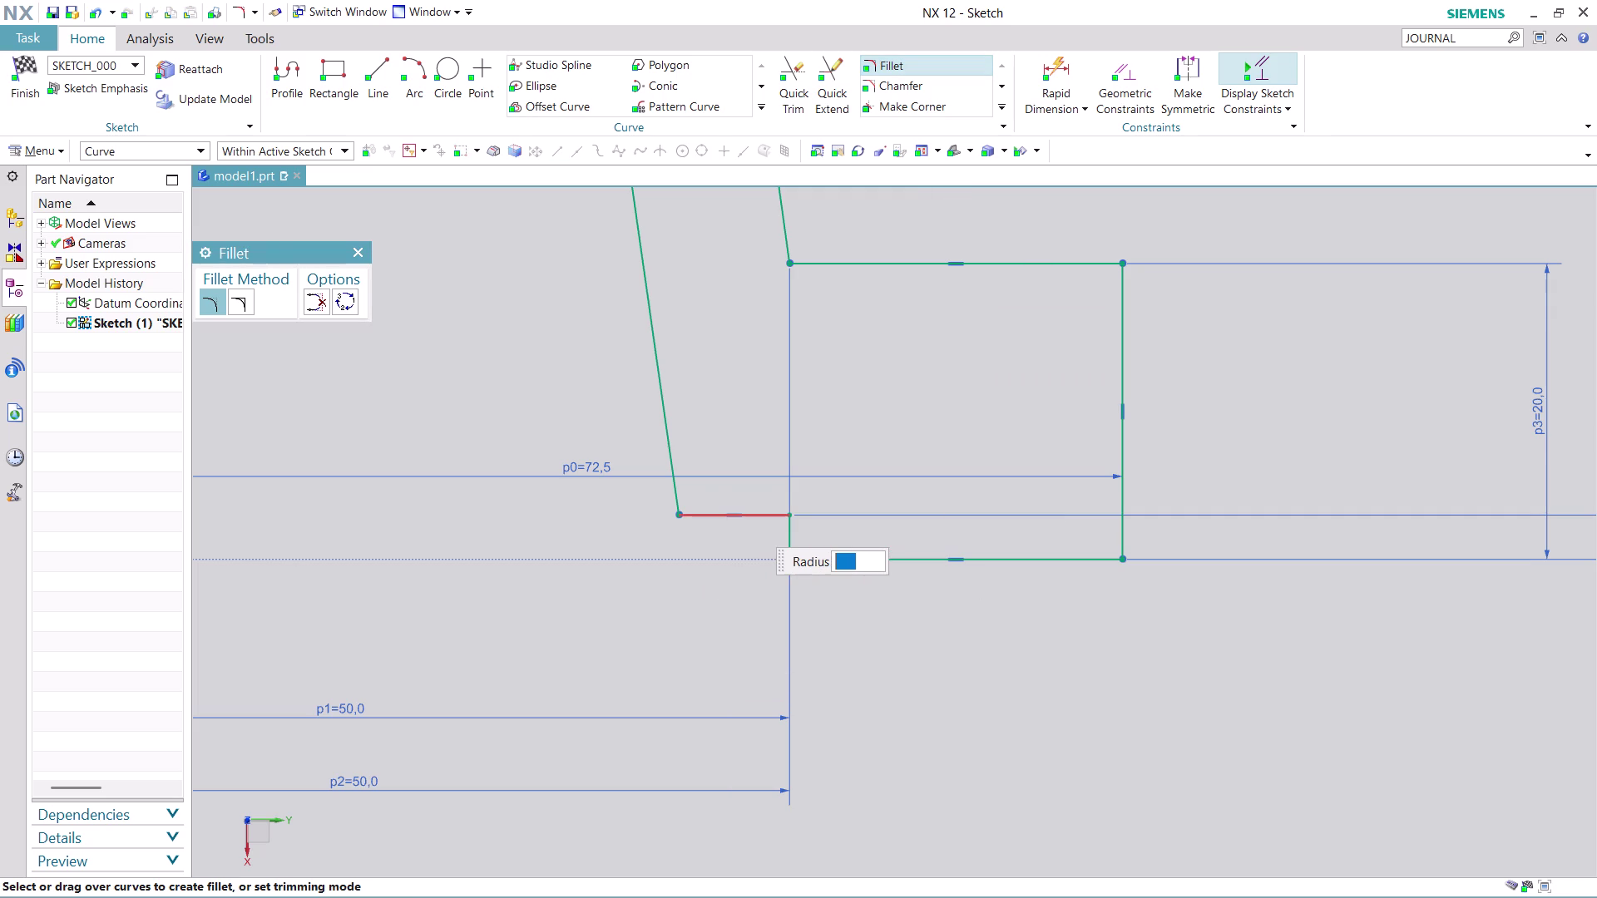
Fillet the lower corner with radius 3 and the upper slanted corner with radius 8.
click(757, 515)
click(791, 537)
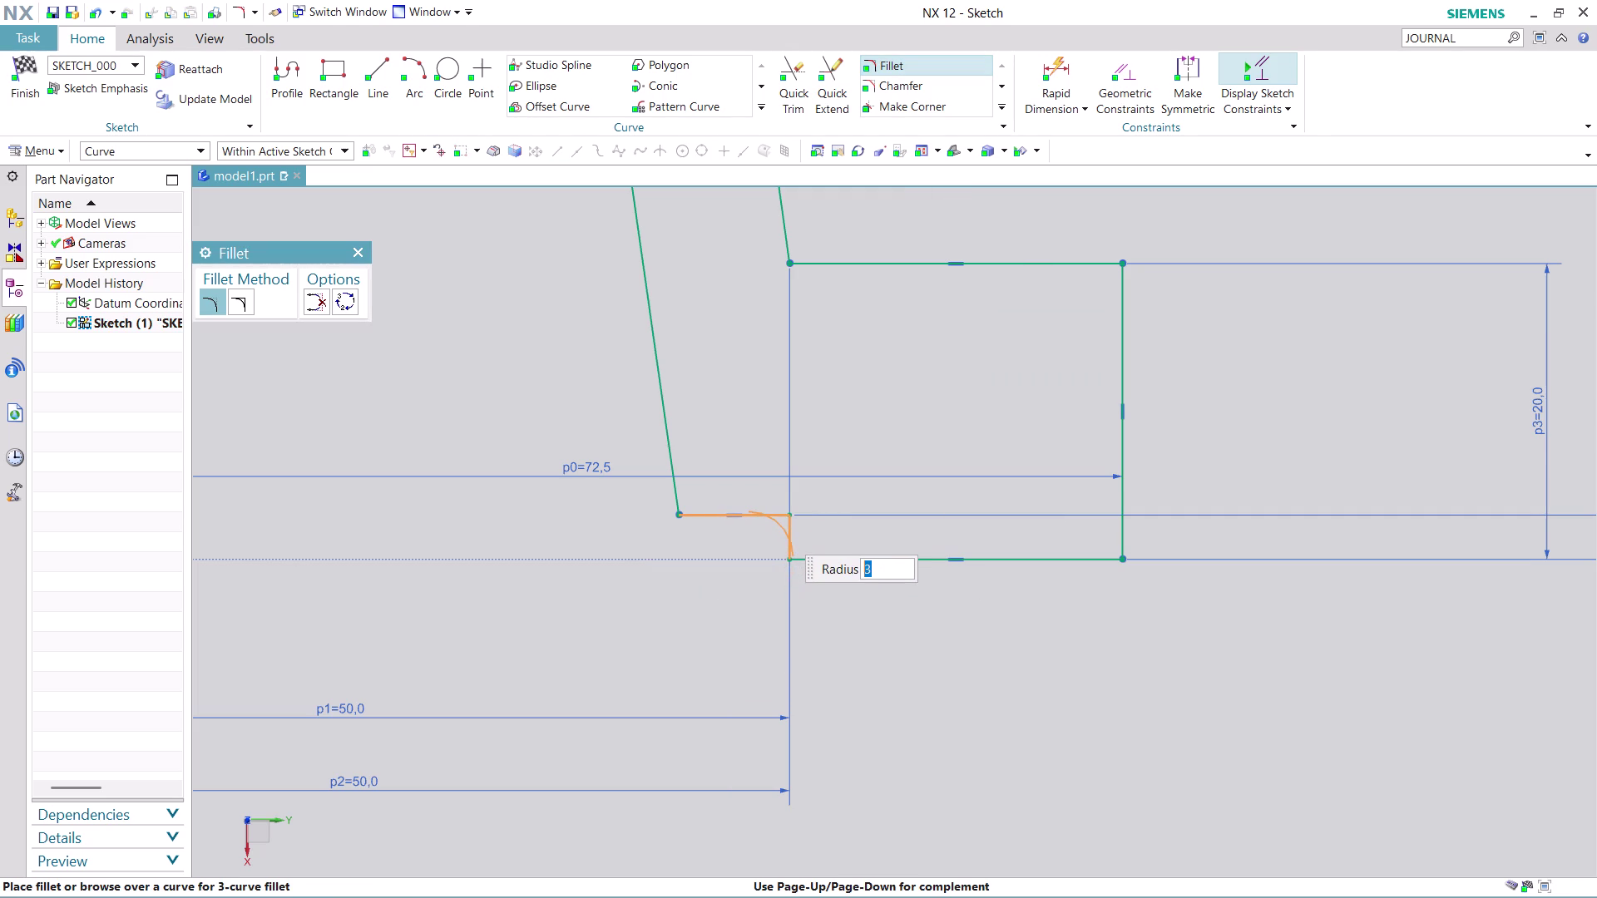
key(3)
key(Return)
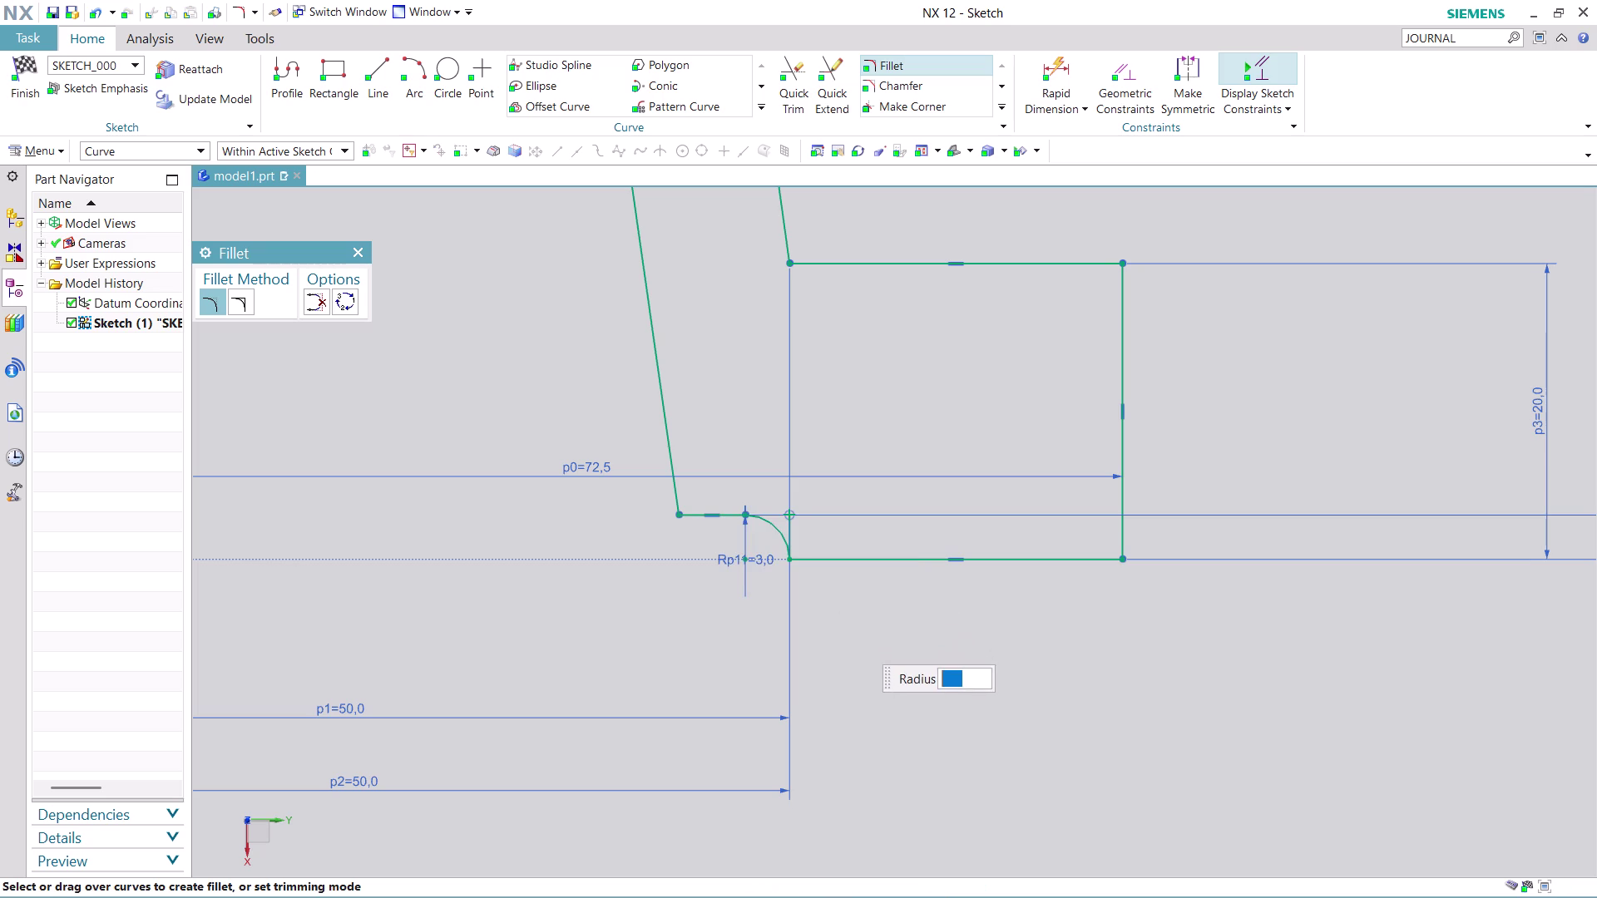
scroll(down, 3)
scroll(up, 3)
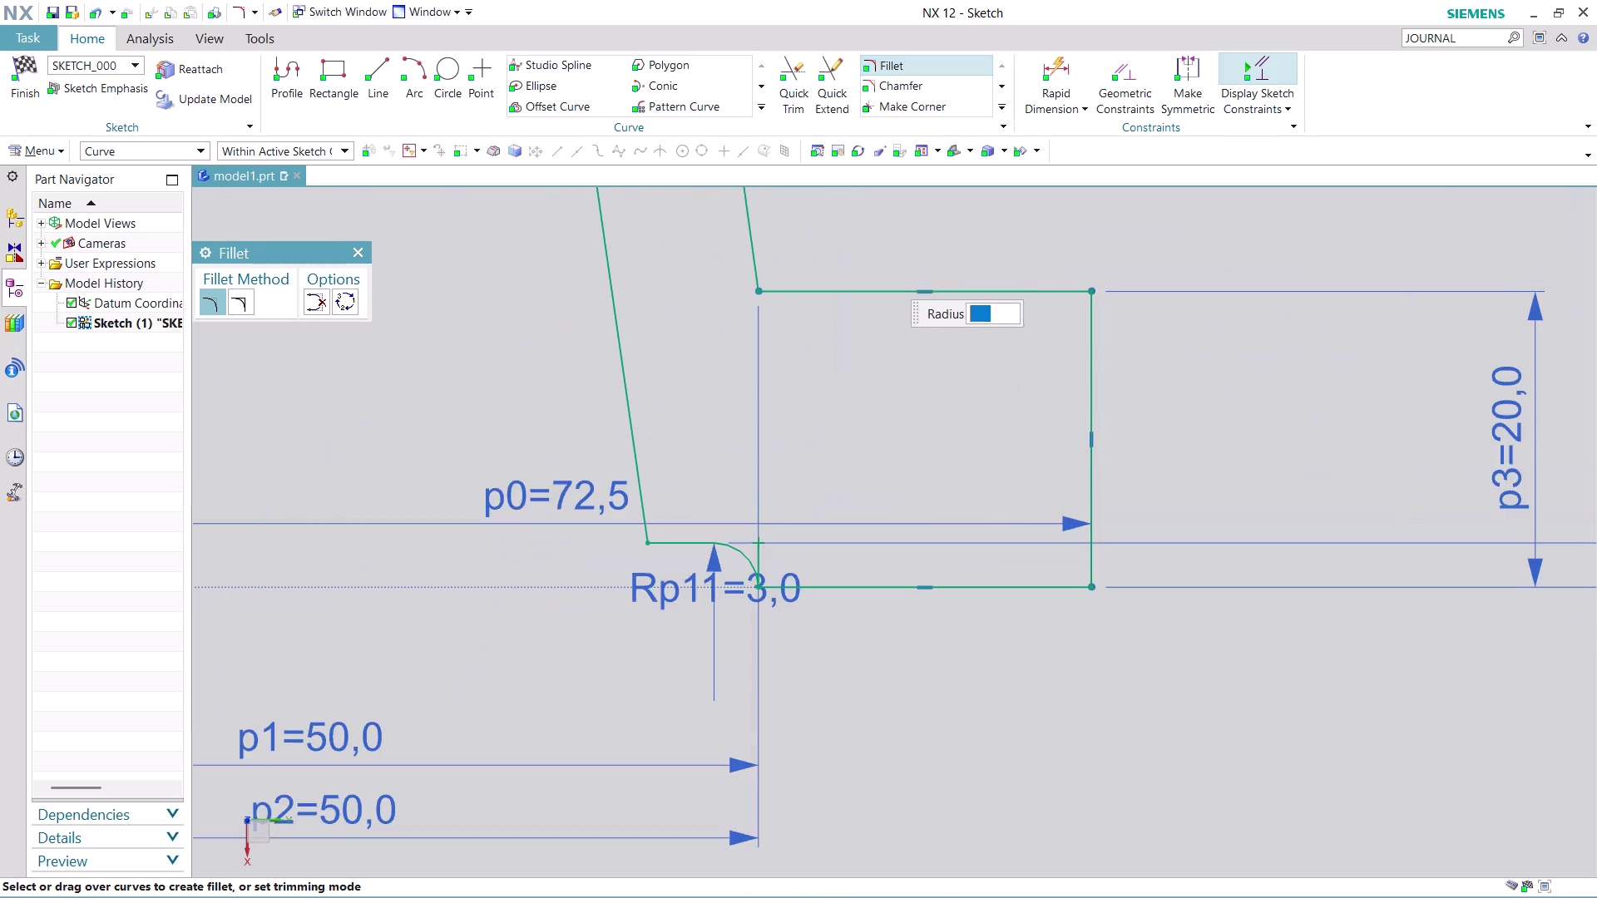
click(749, 230)
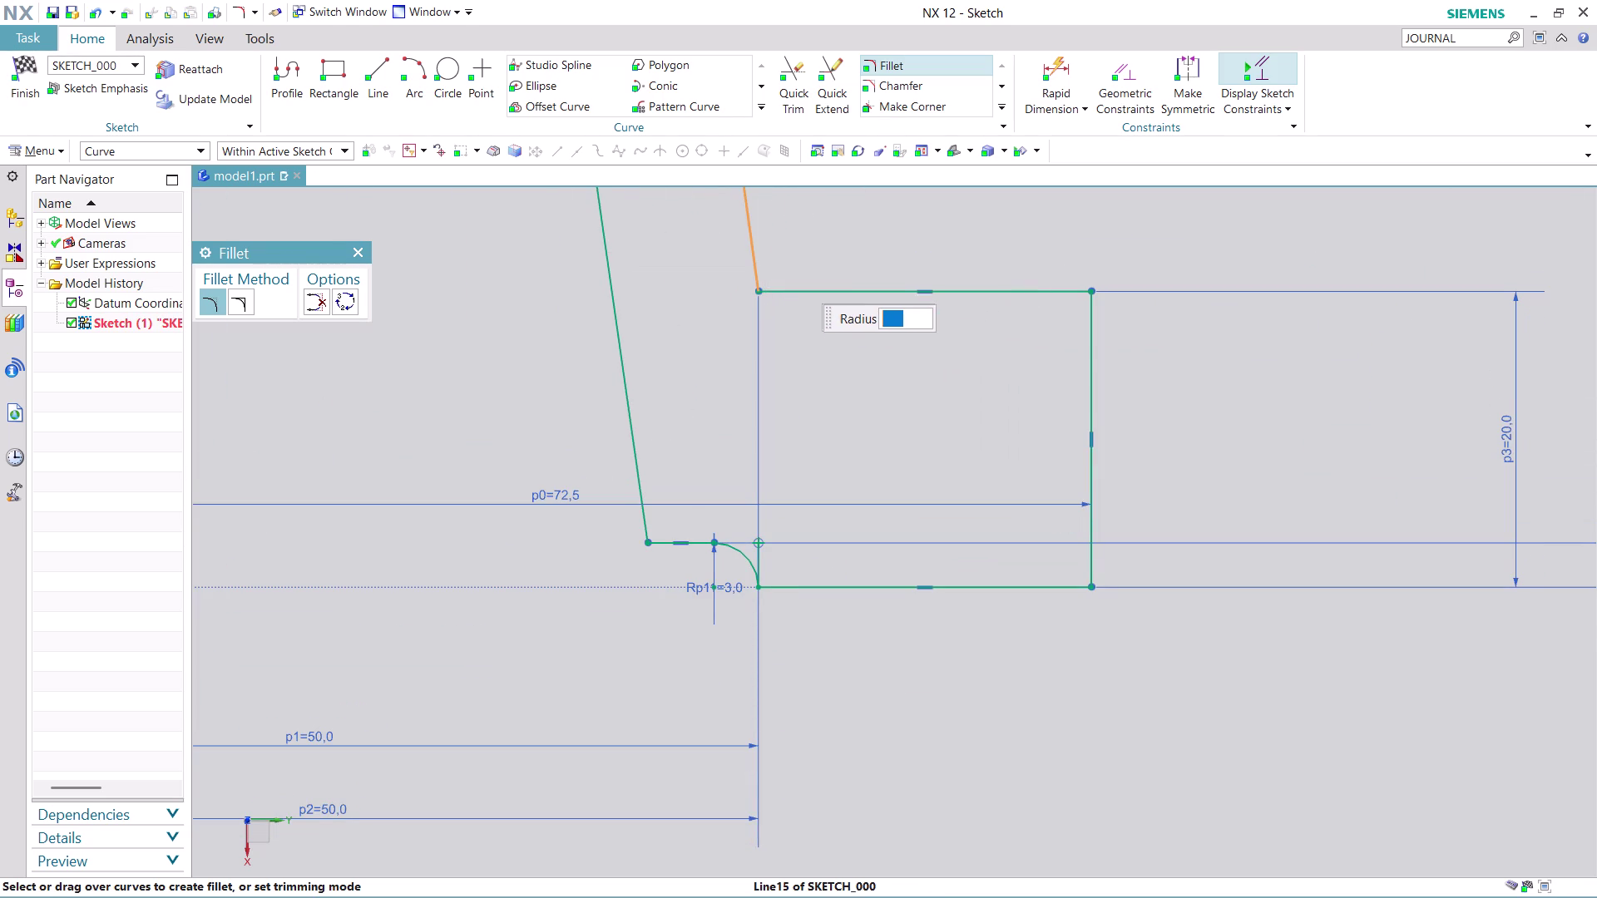
click(810, 292)
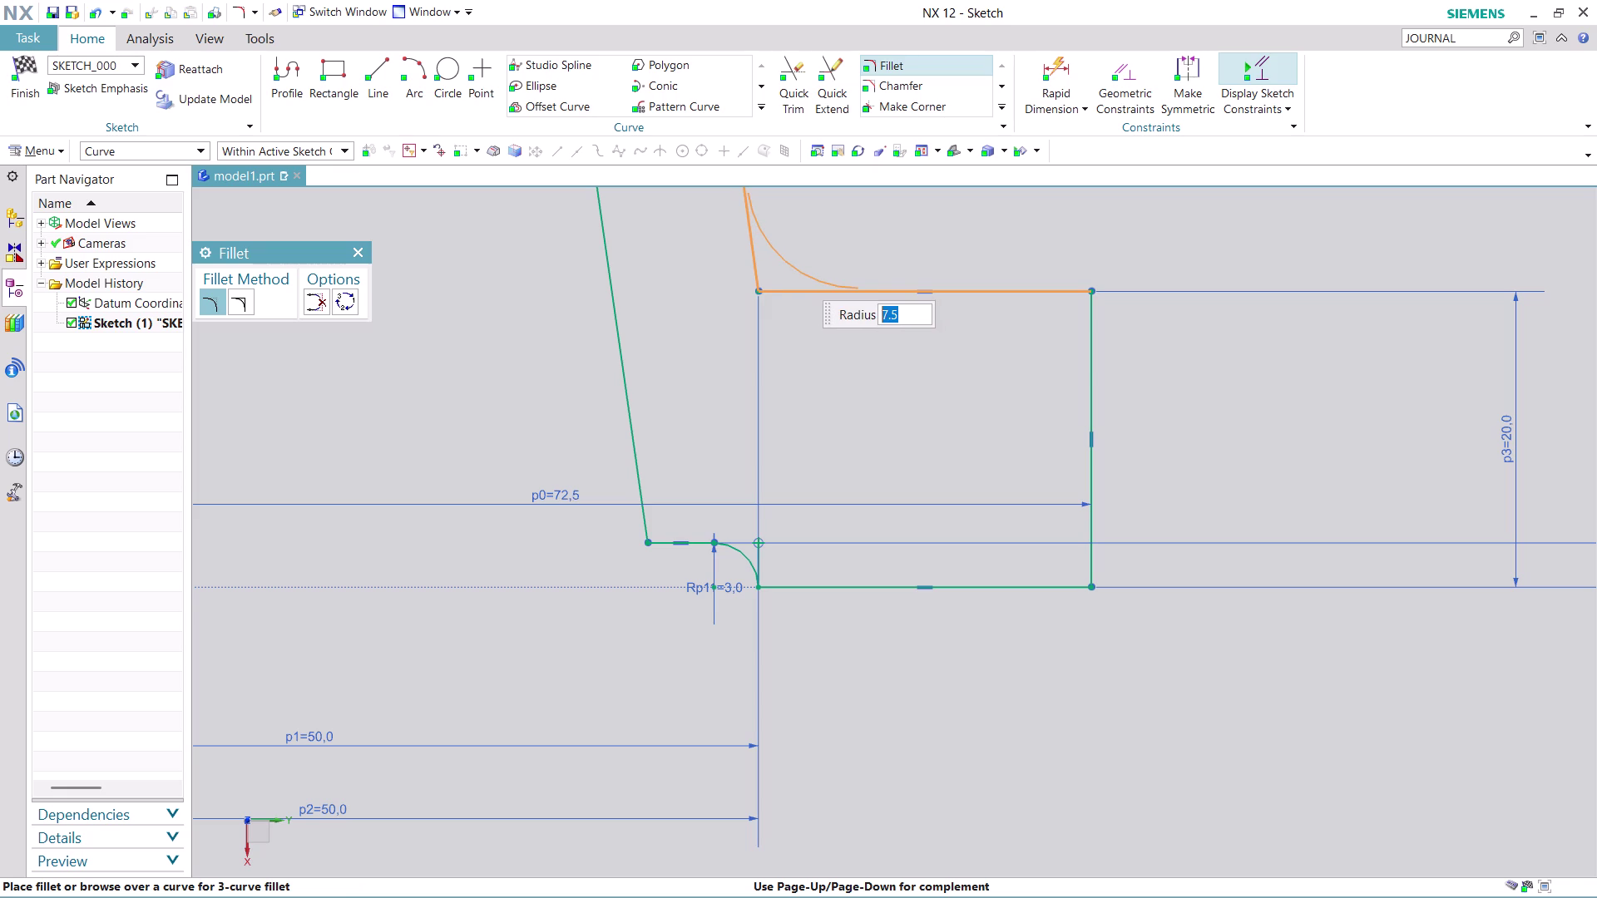
key(8)
key(Return)
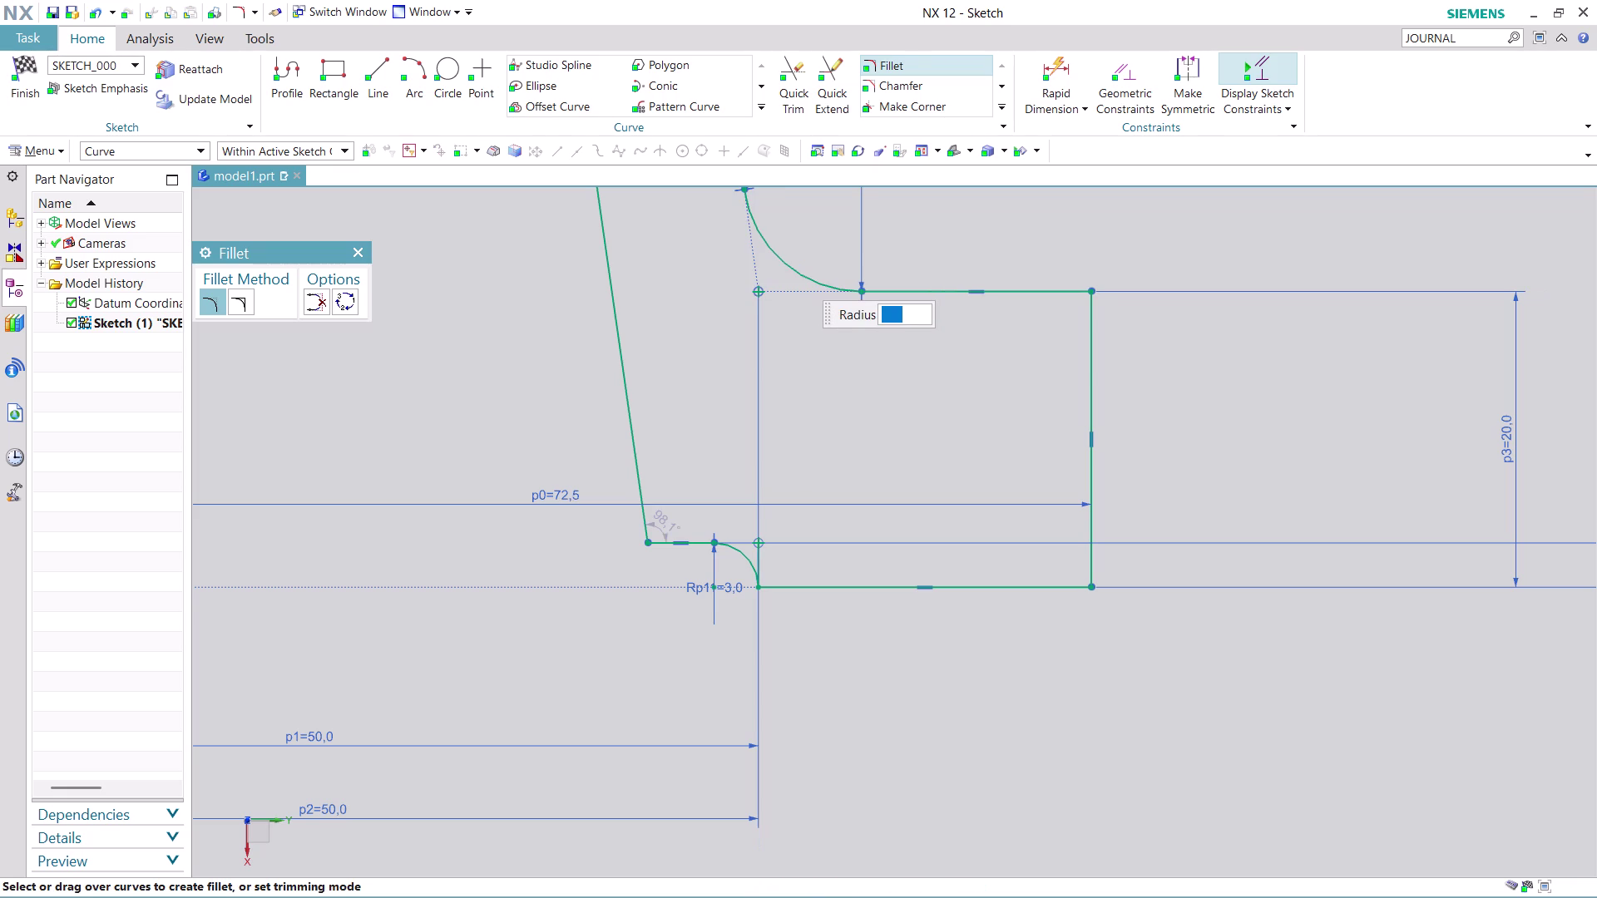
Recenter the view on the whole sketch and finish the sketch.
scroll(down, 3)
scroll(down, 3)
scroll(down, 3)
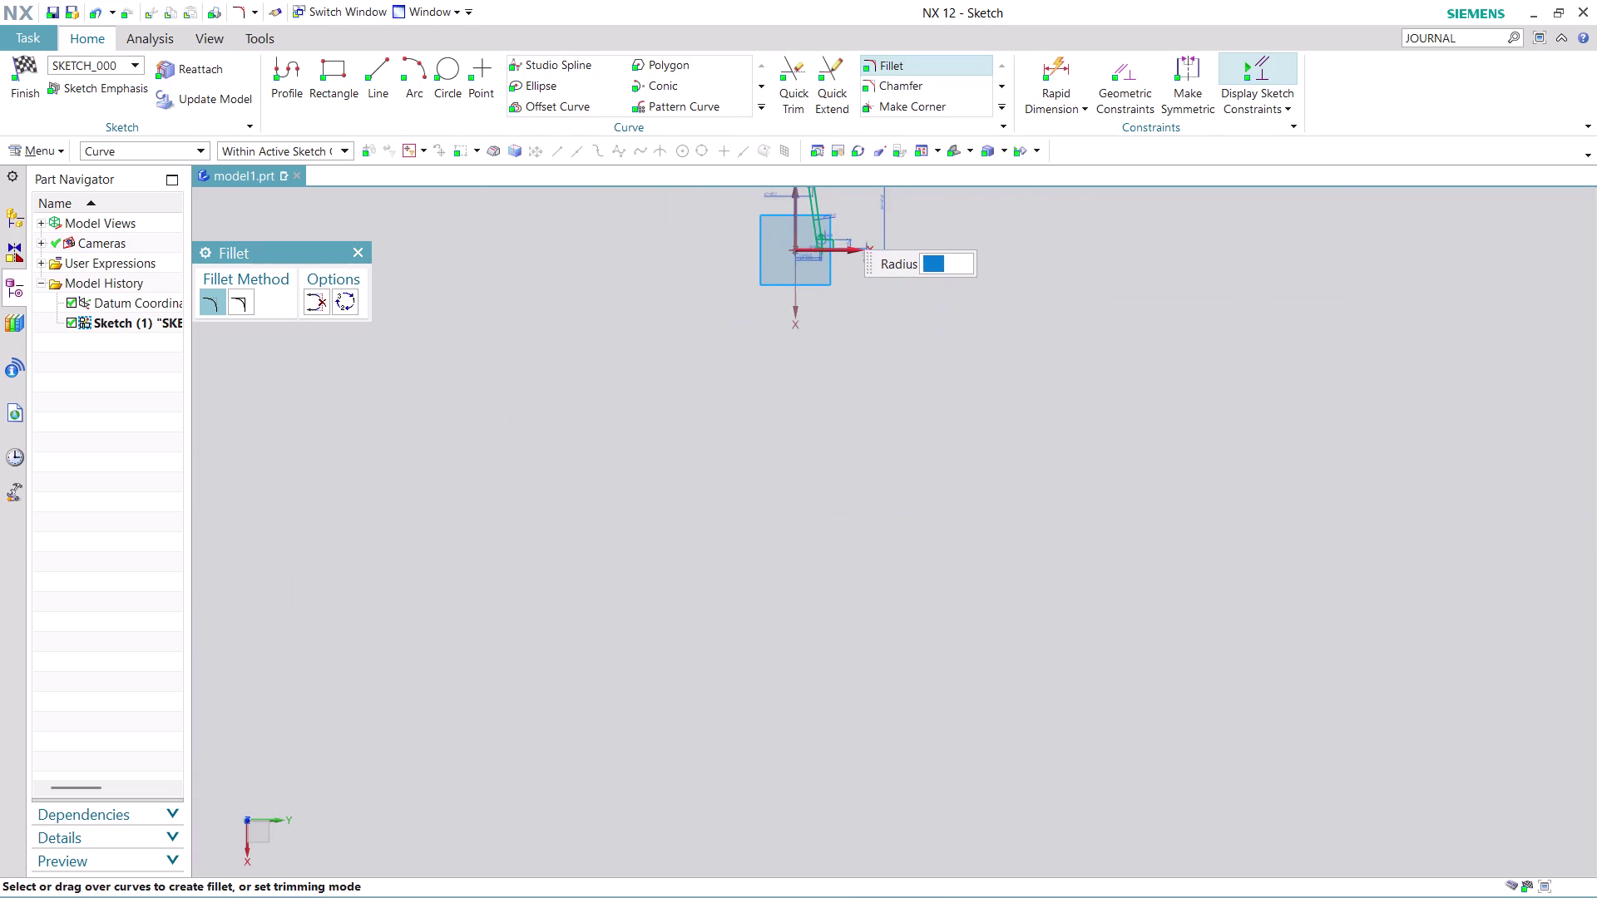
middle_drag(1024, 320, 1060, 607)
scroll(up, 3)
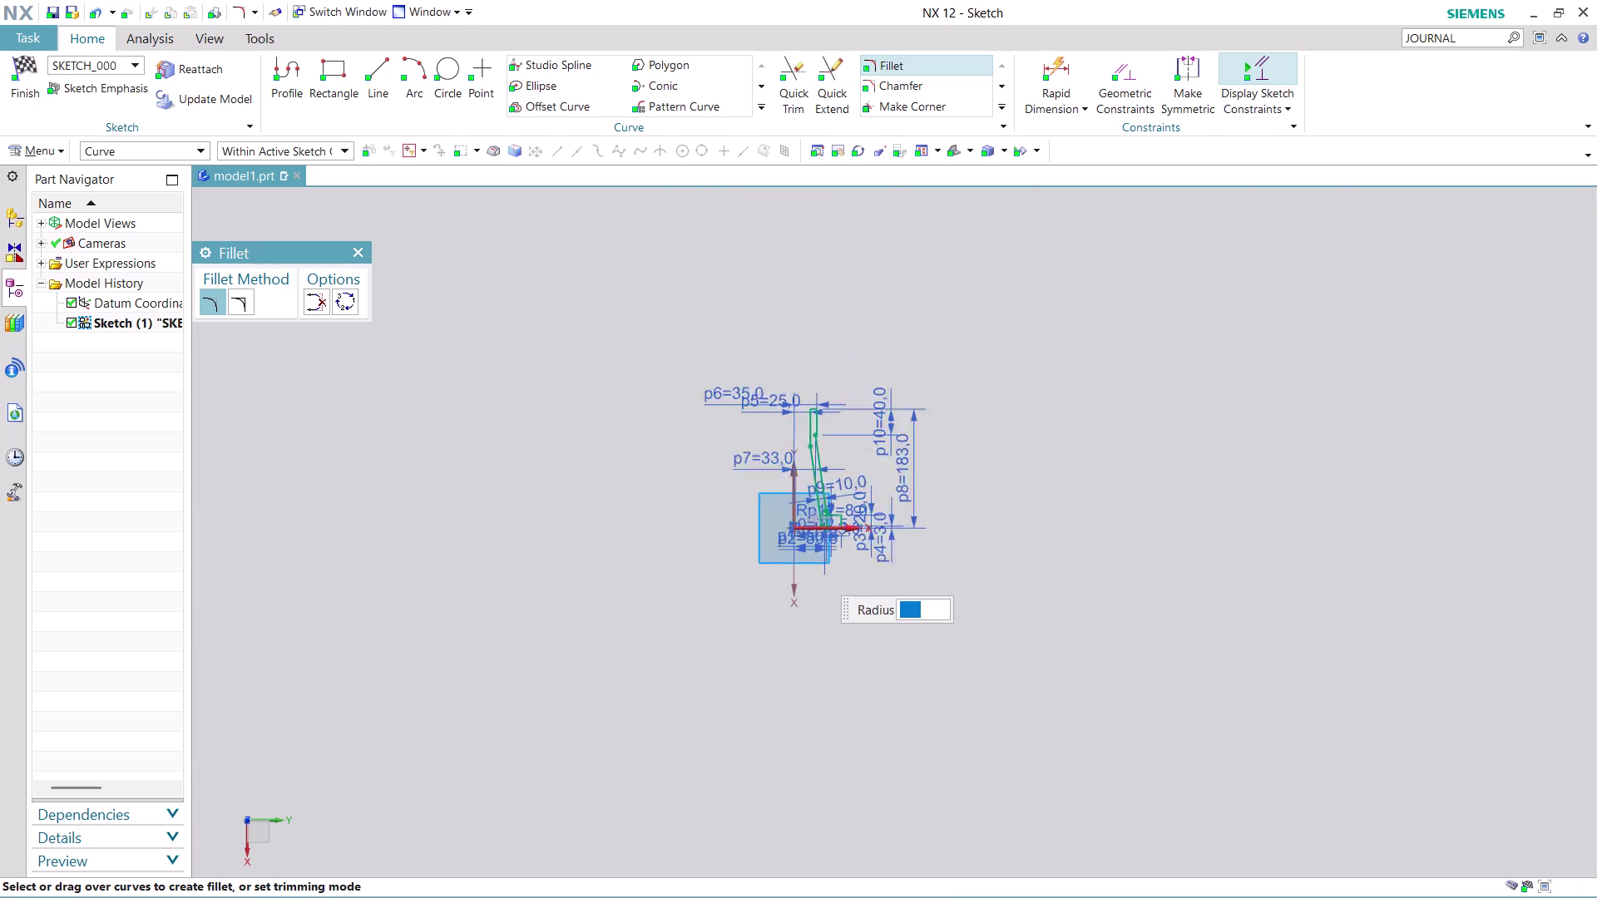
scroll(up, 3)
scroll(up, 3)
scroll(up, 3)
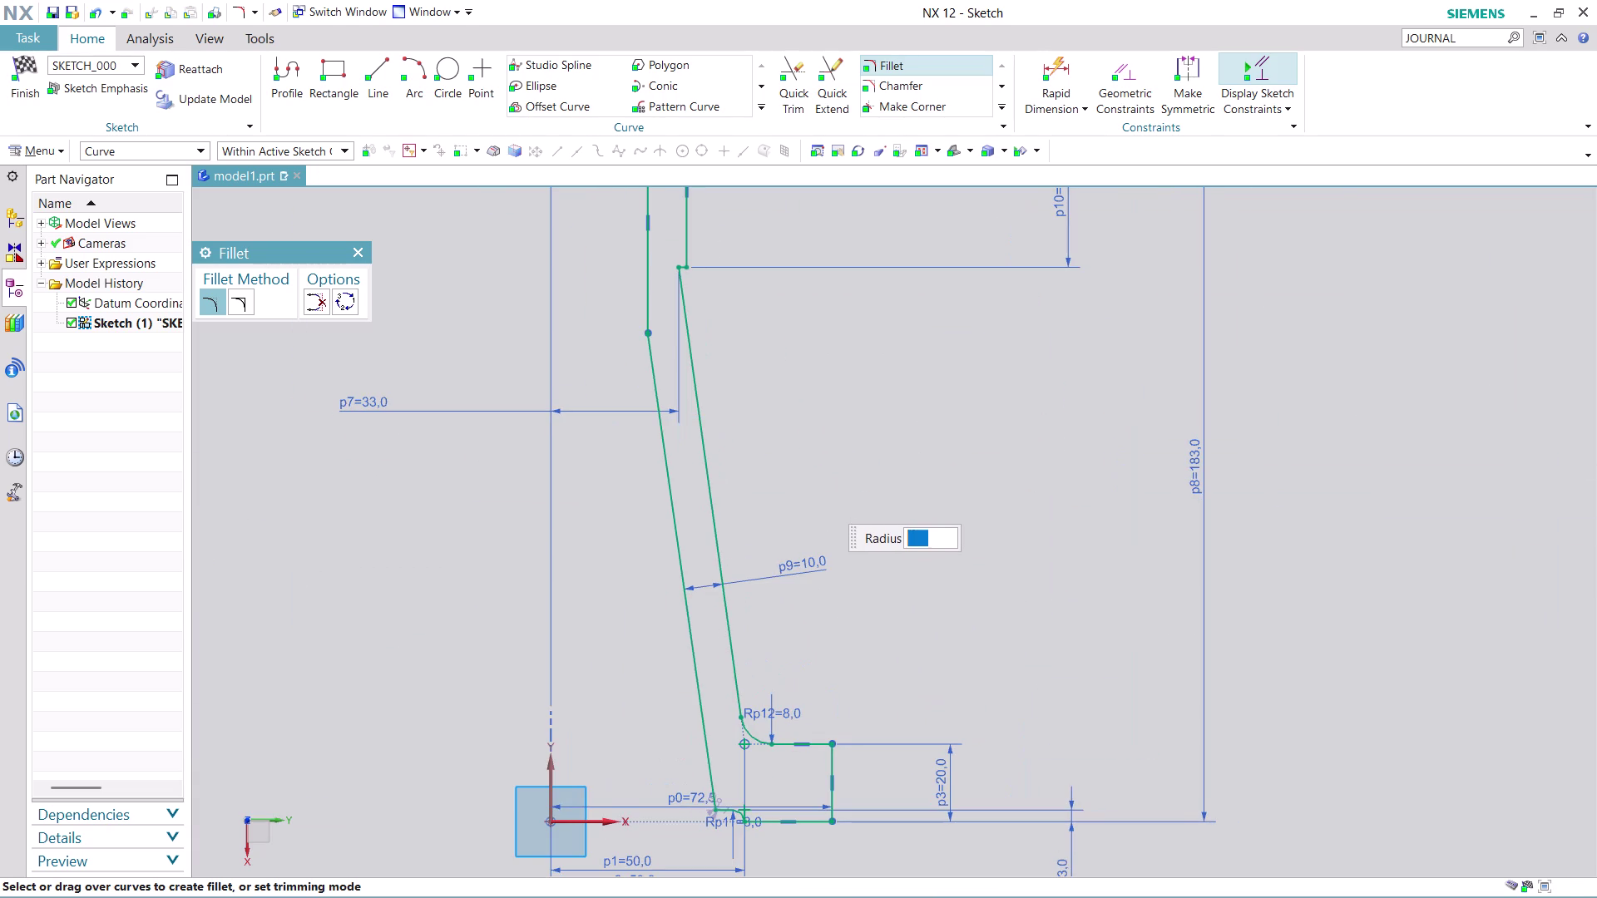
scroll(down, 3)
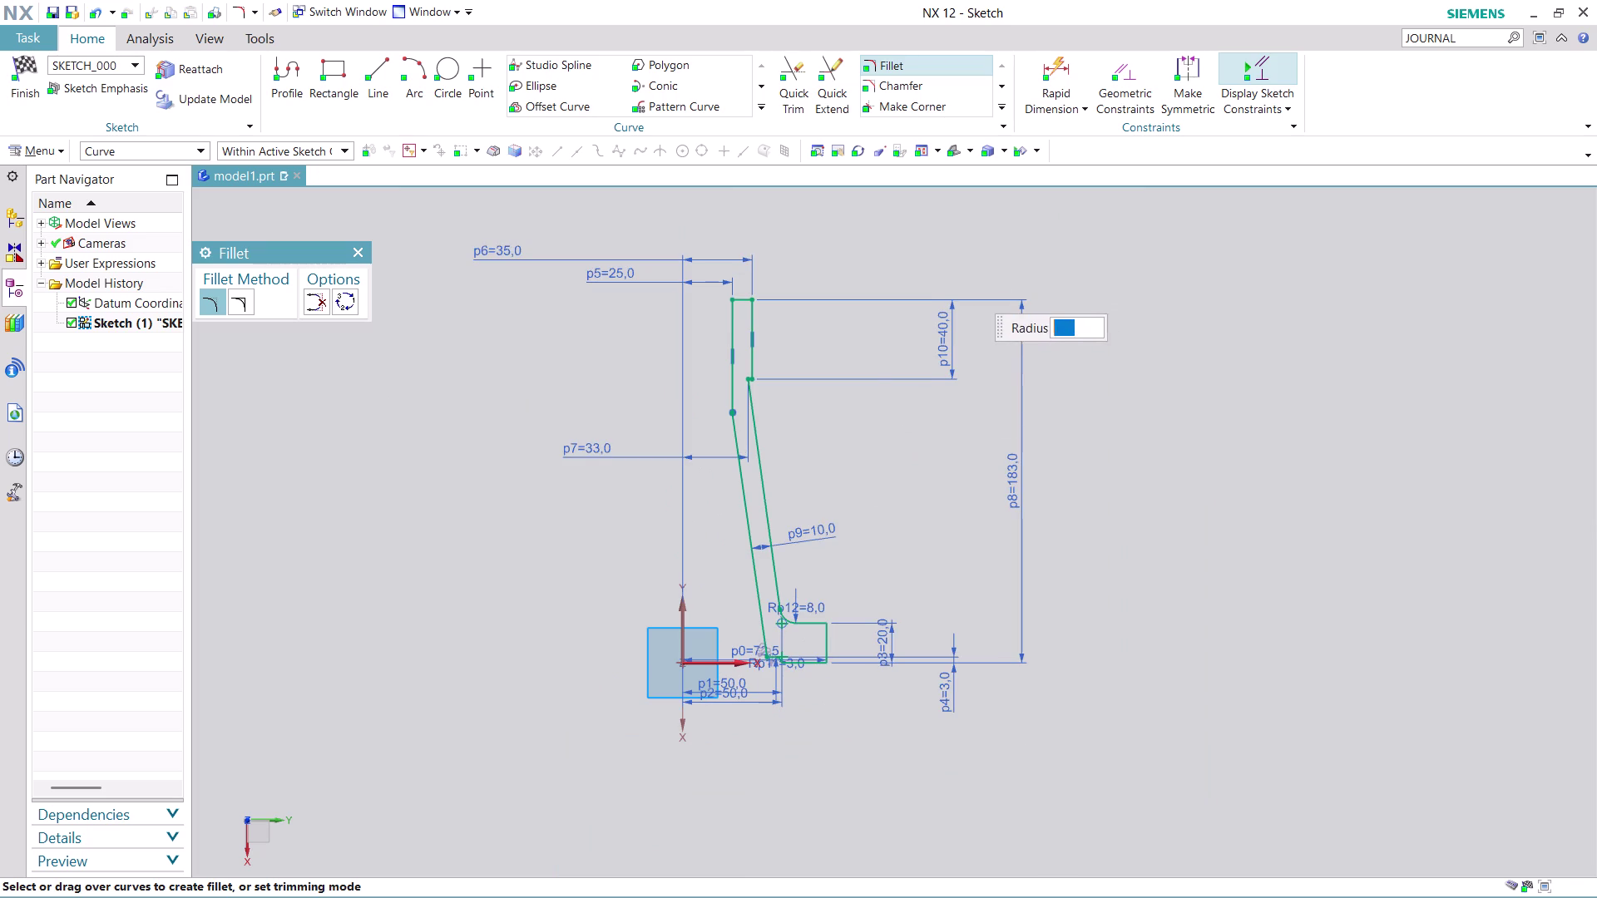
click(21, 98)
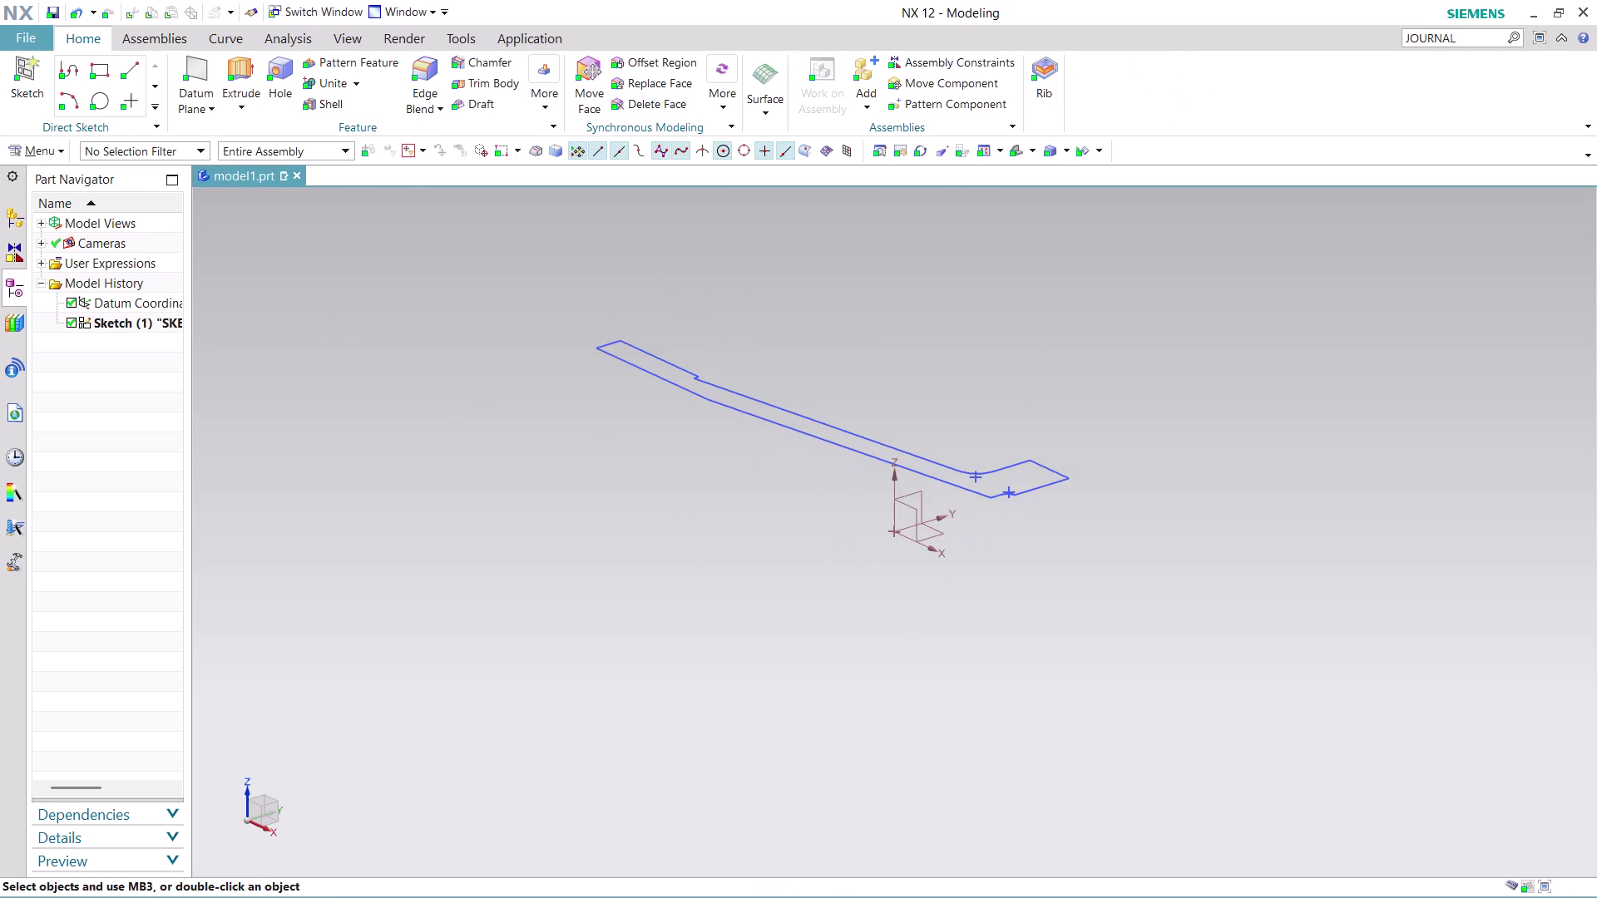
Try revolving the profile about the wrong axis, cancel the failed revolve, and restart Revolve.
click(253, 110)
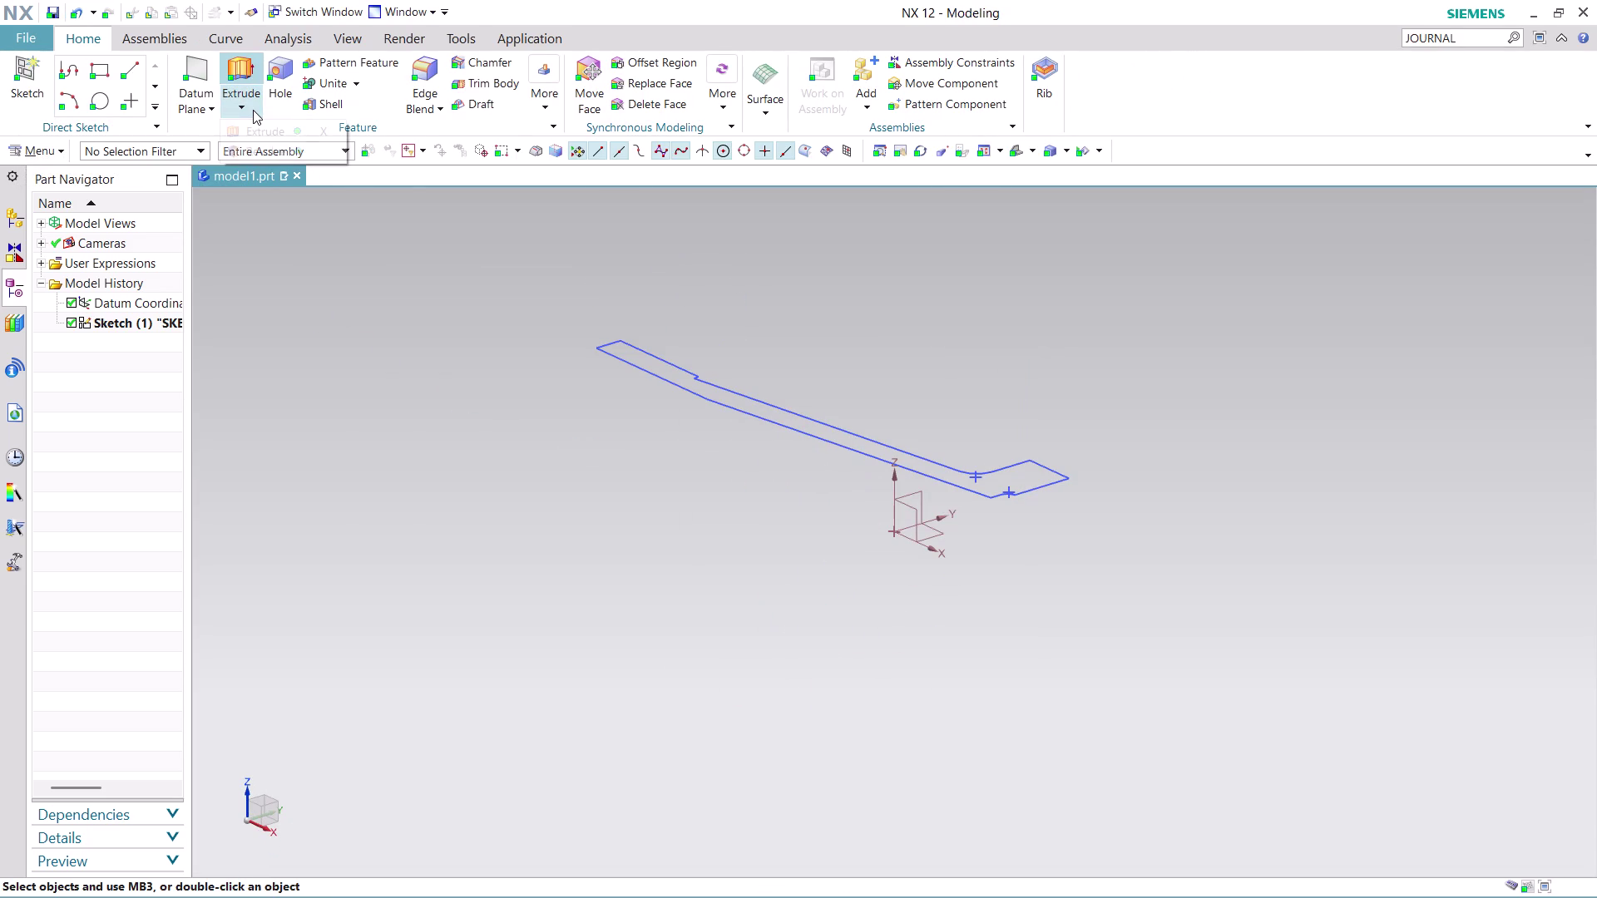
click(283, 156)
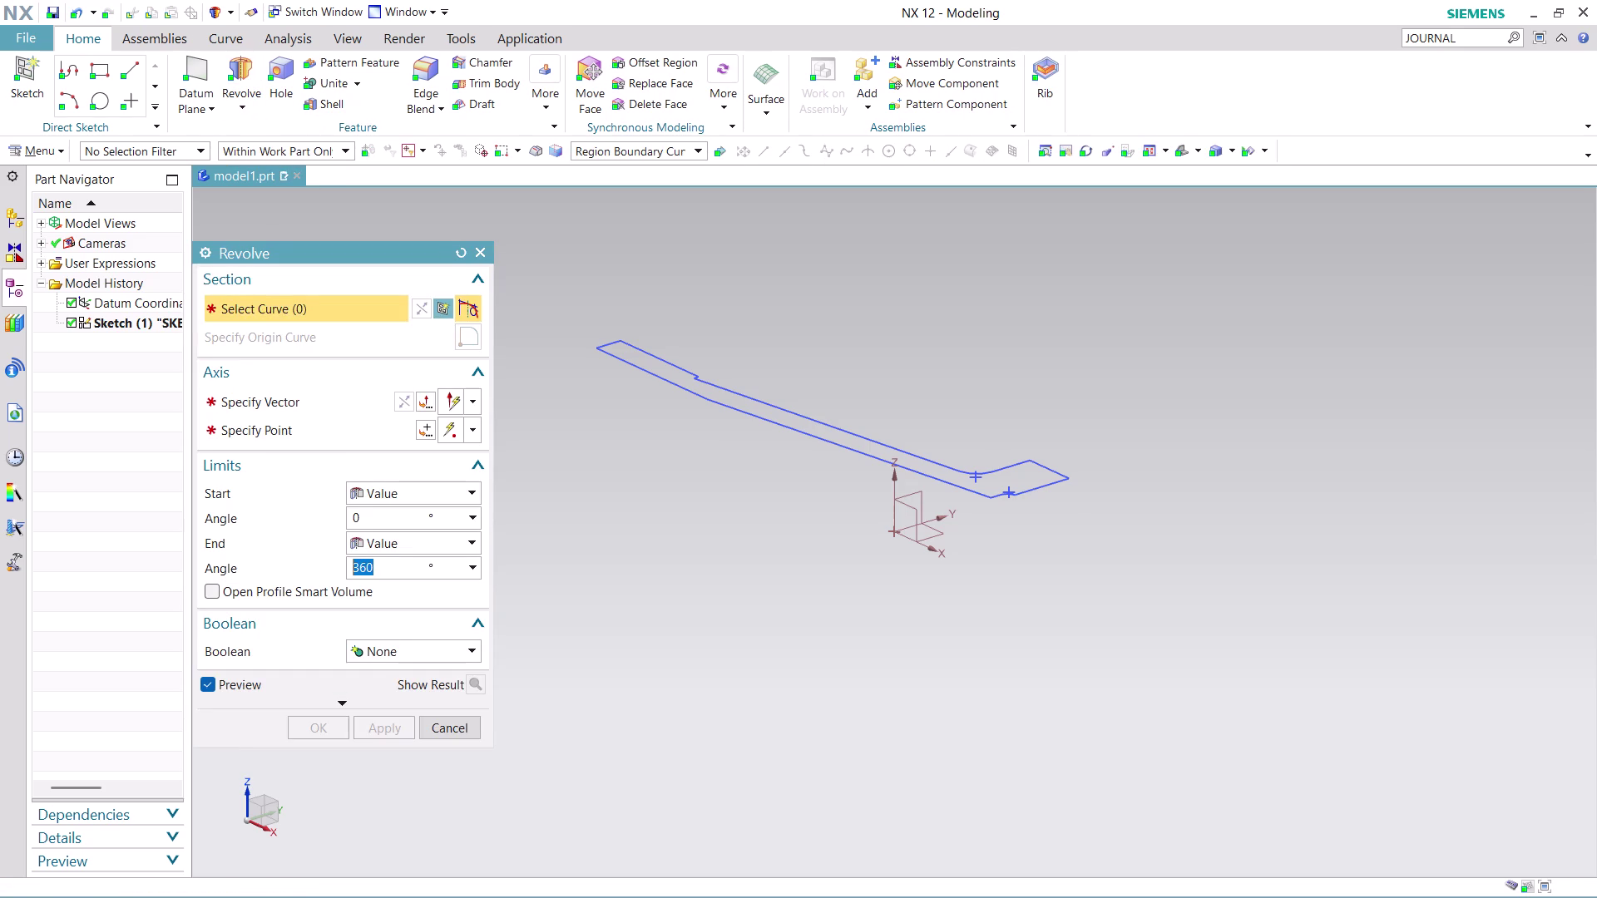
click(825, 437)
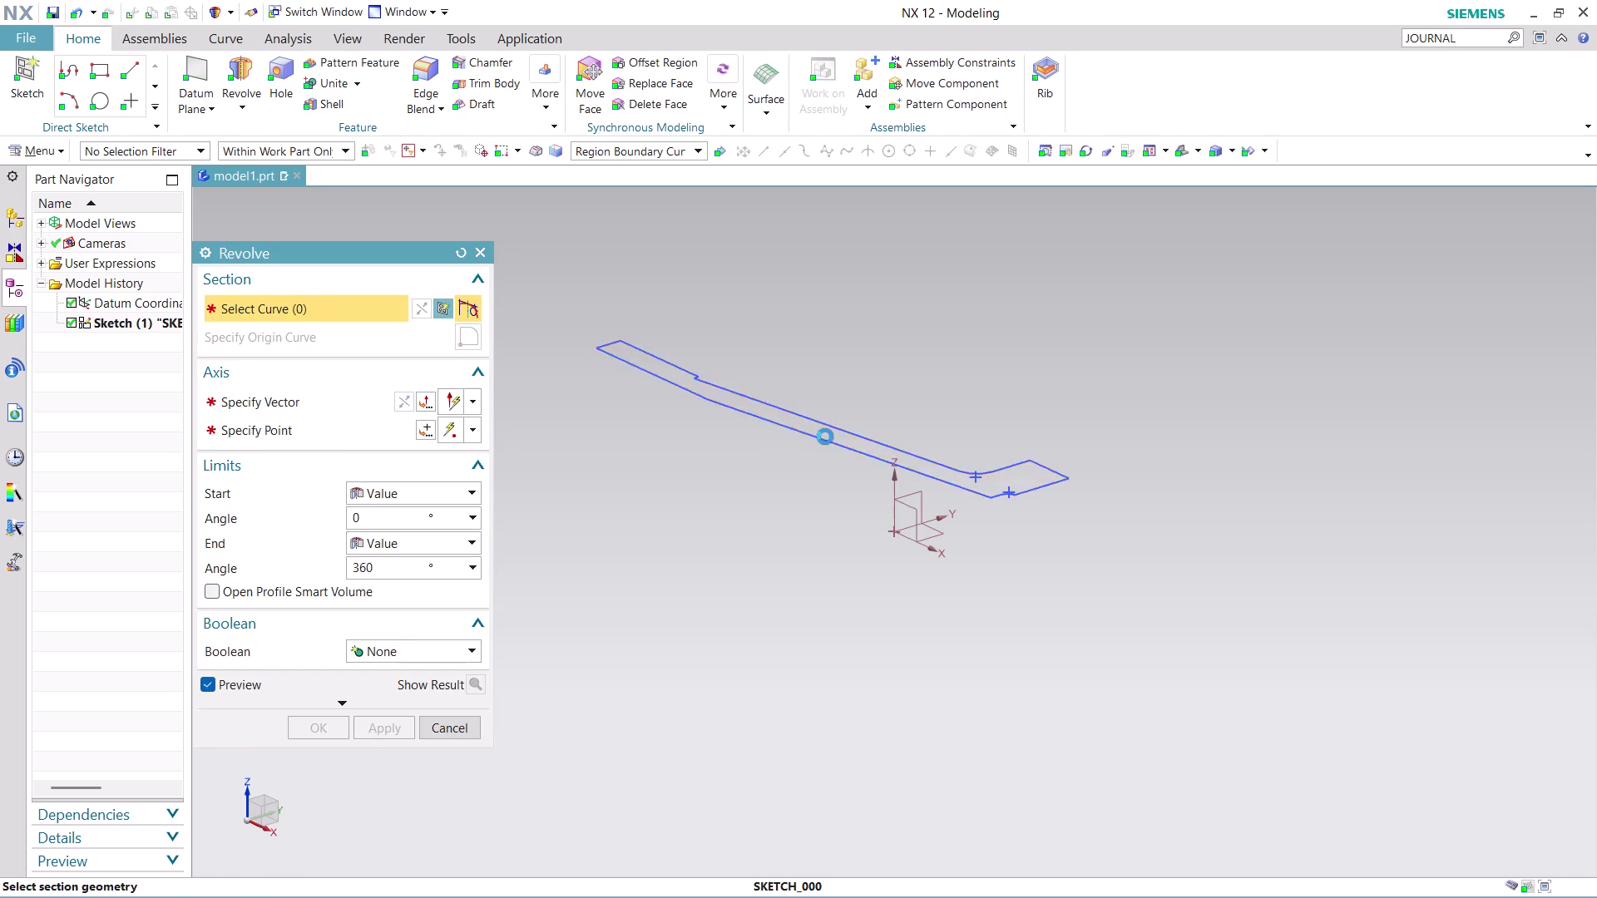
click(316, 401)
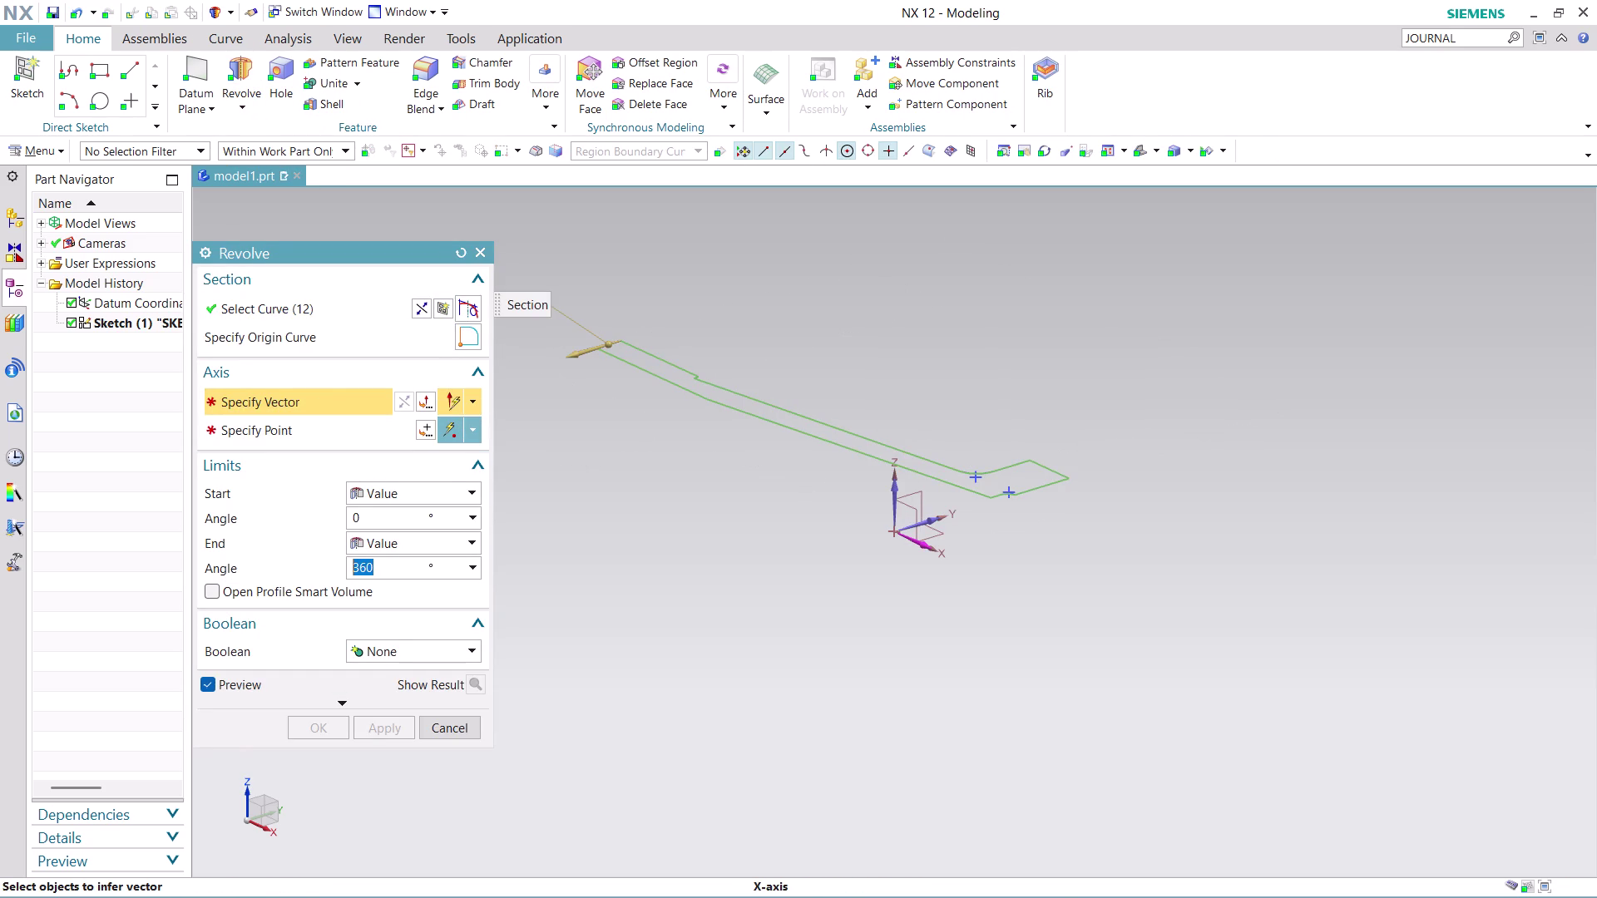
click(896, 503)
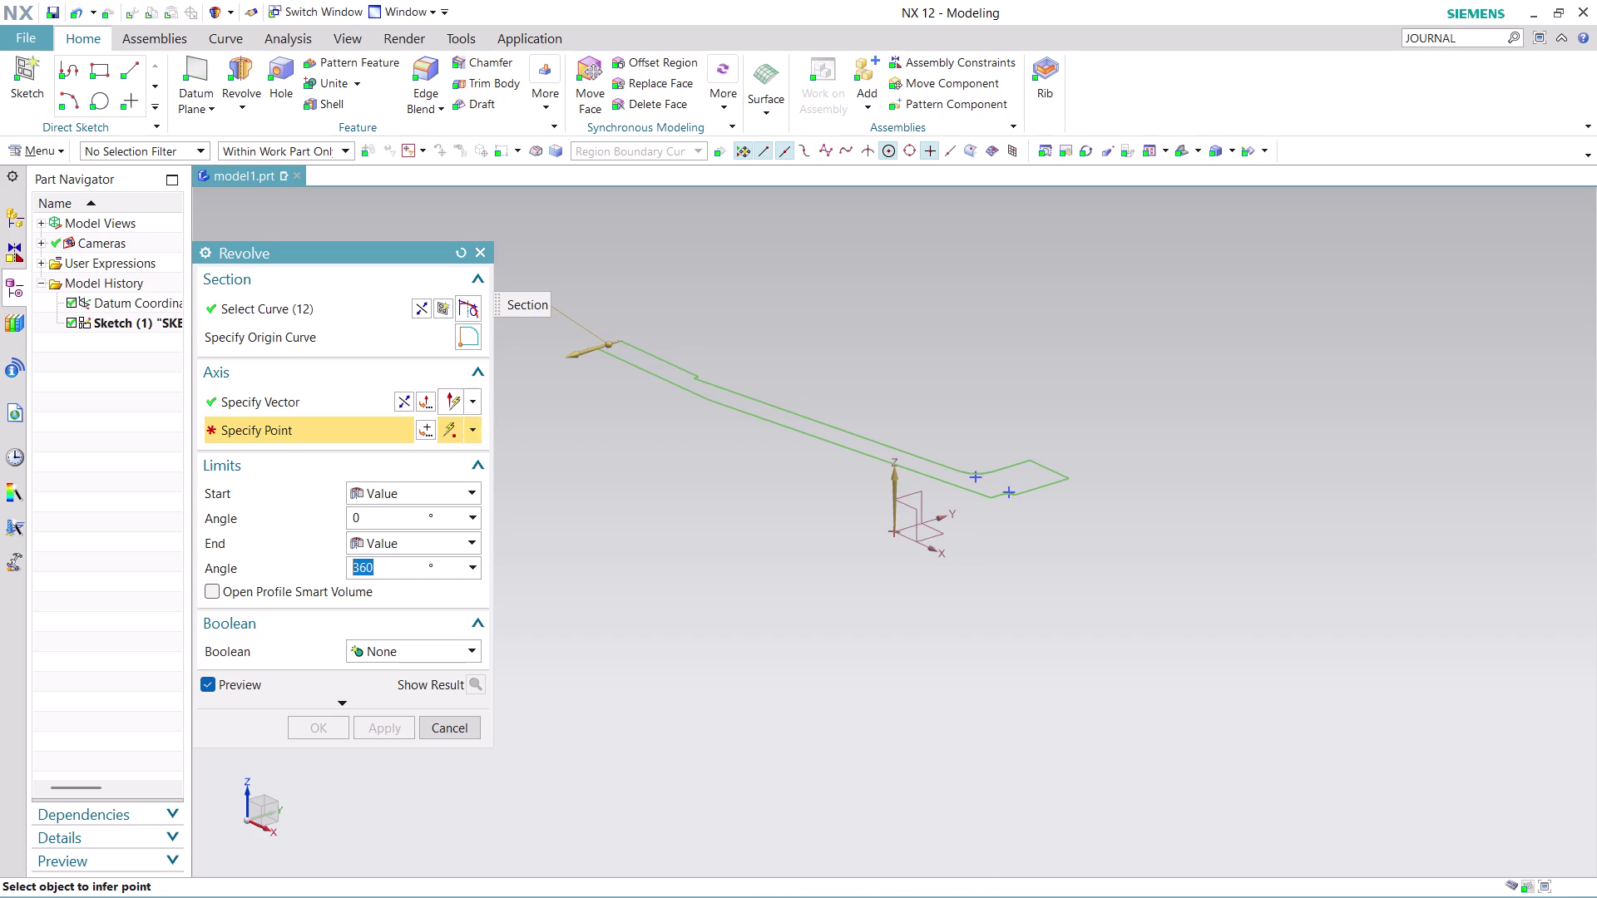
click(897, 533)
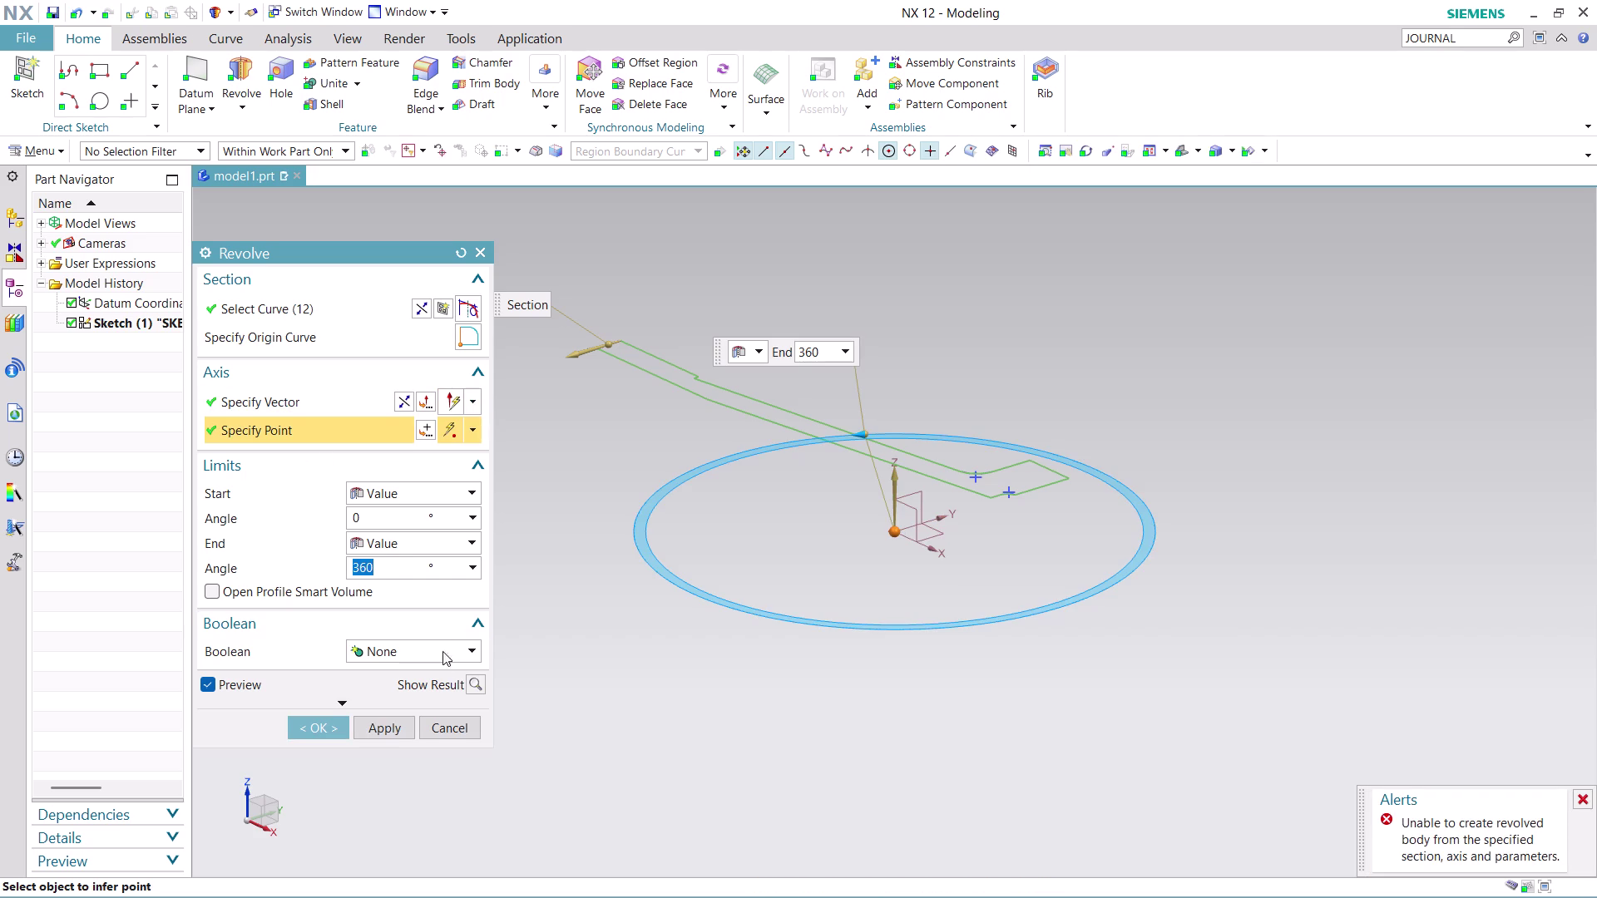
click(456, 732)
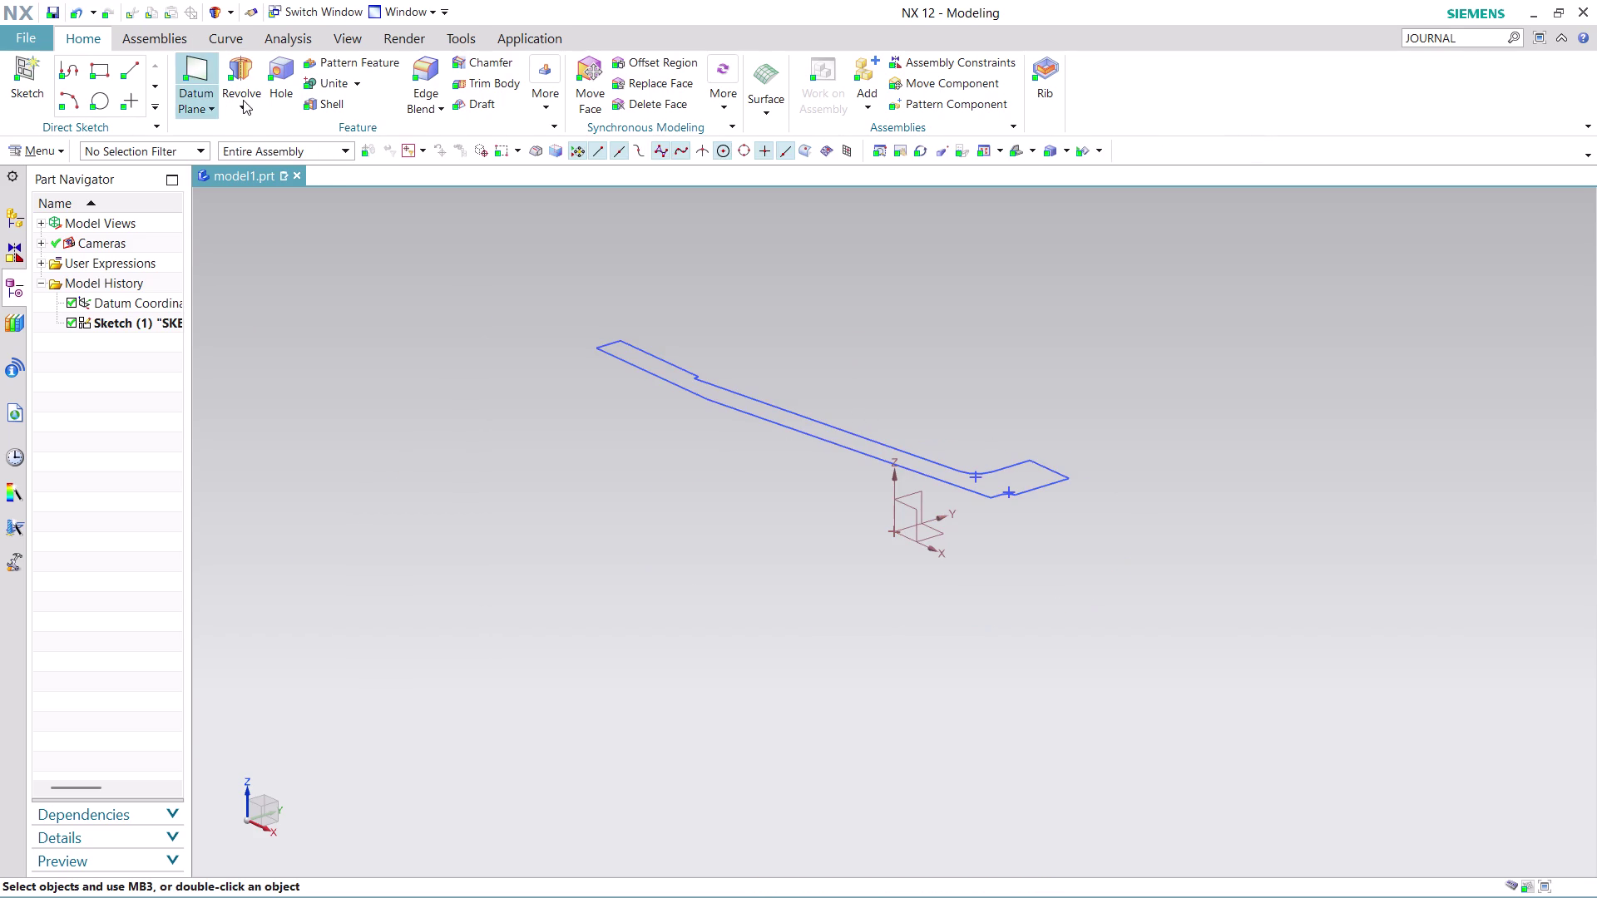
click(244, 100)
Select the sketch profile curves and set the revolve axis to Y through the datum origin.
click(248, 65)
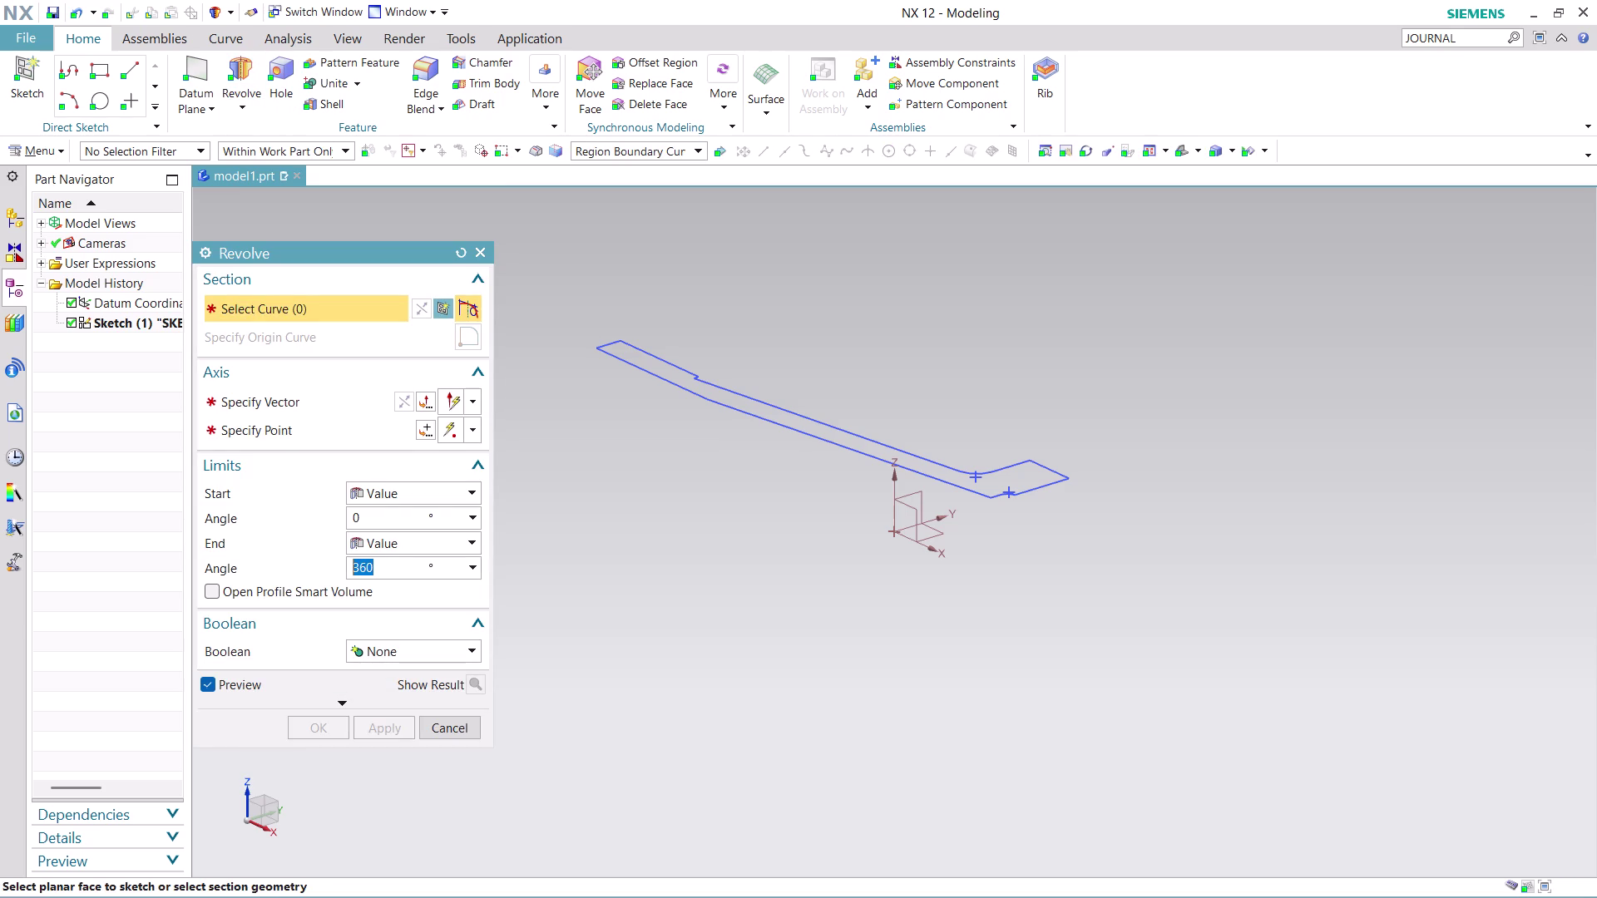
click(829, 432)
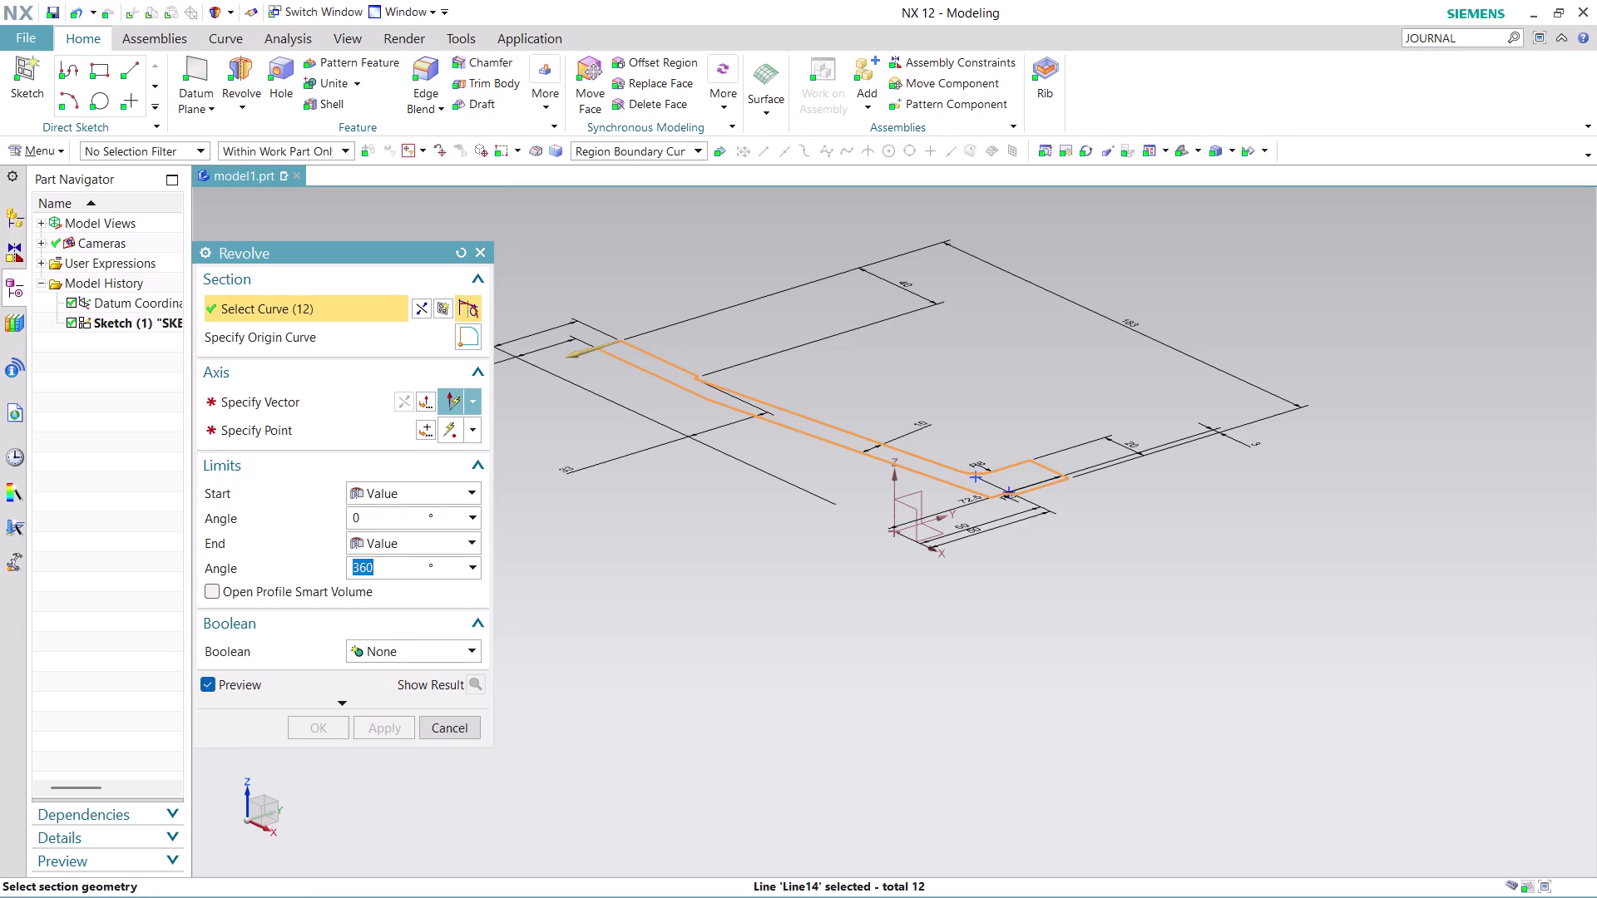
click(273, 403)
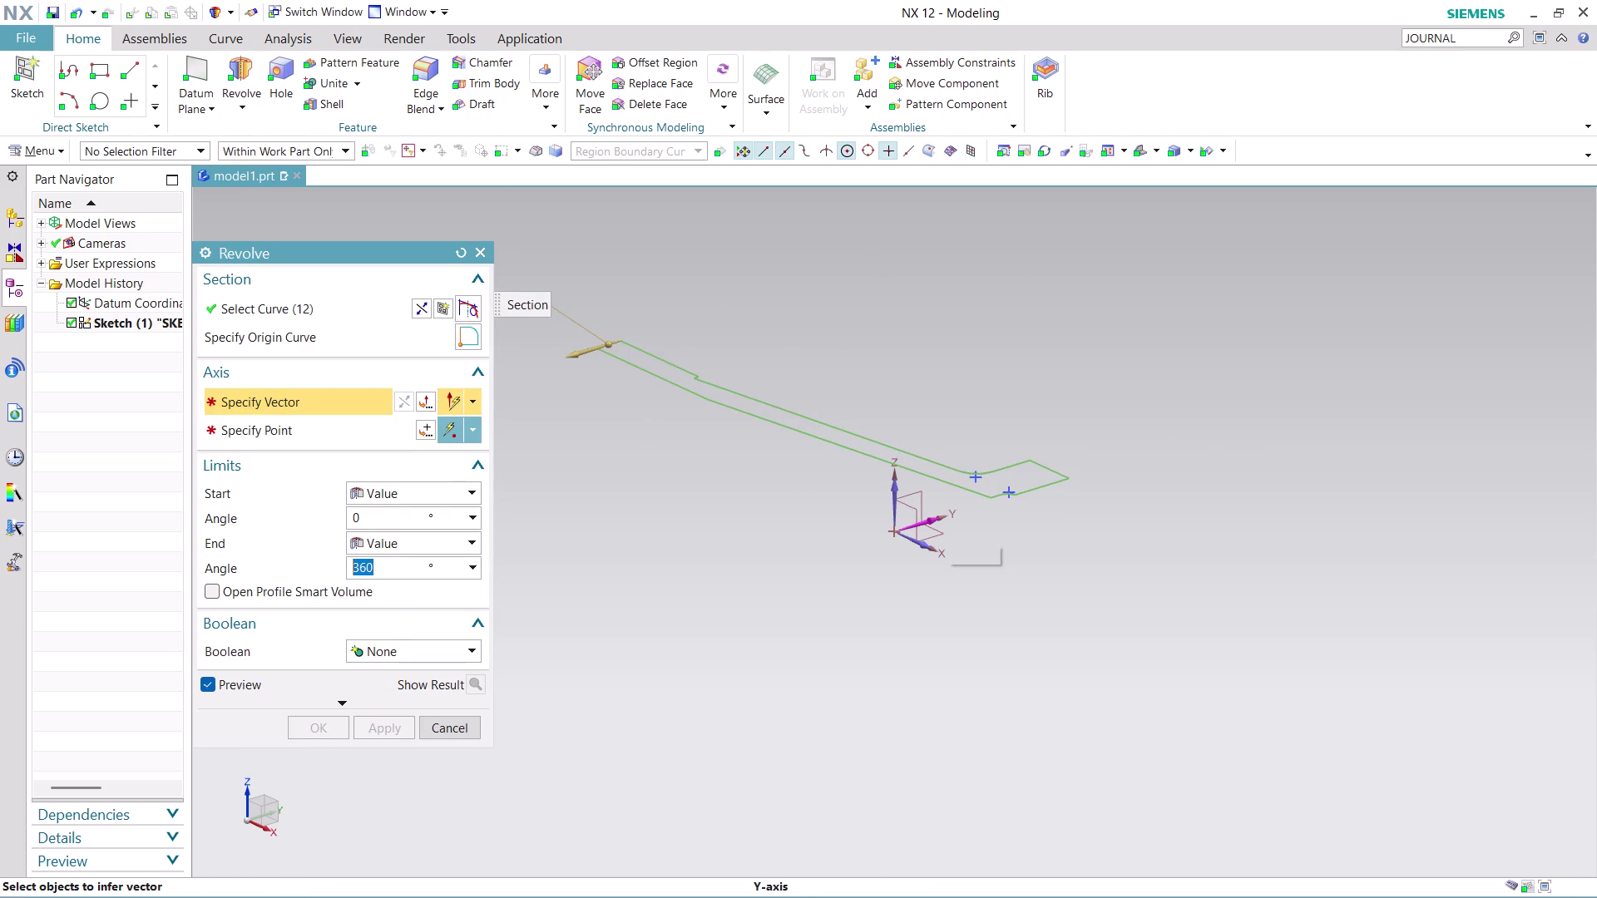
click(916, 543)
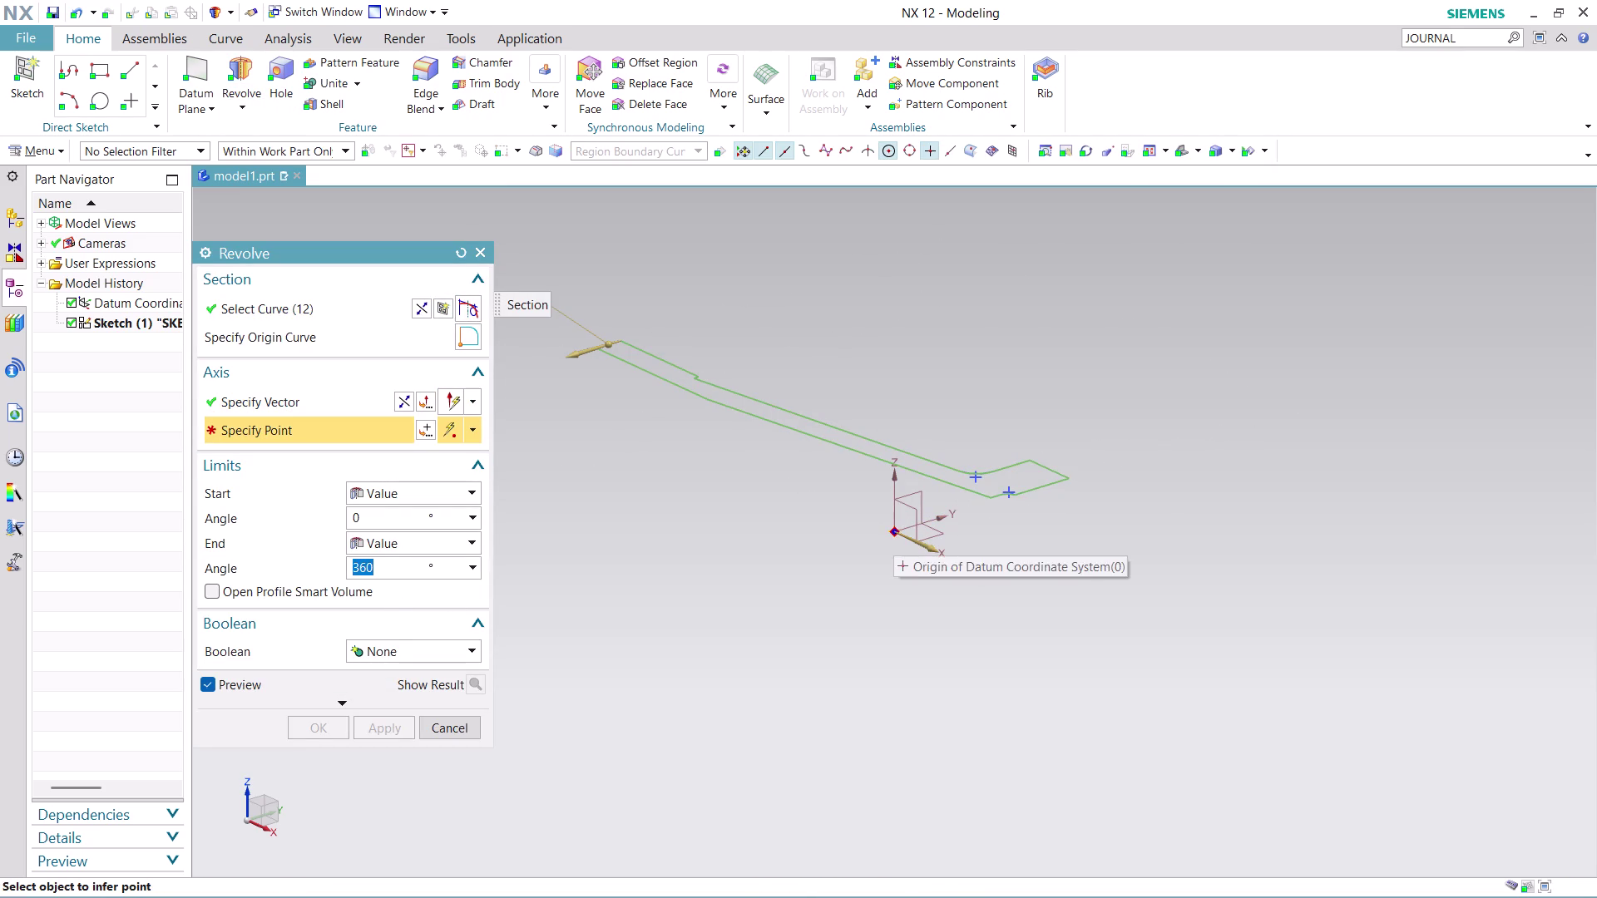
click(893, 534)
Orbit to inspect the 360° revolve preview, then accept it to create the body.
middle_drag(1096, 390, 1117, 471)
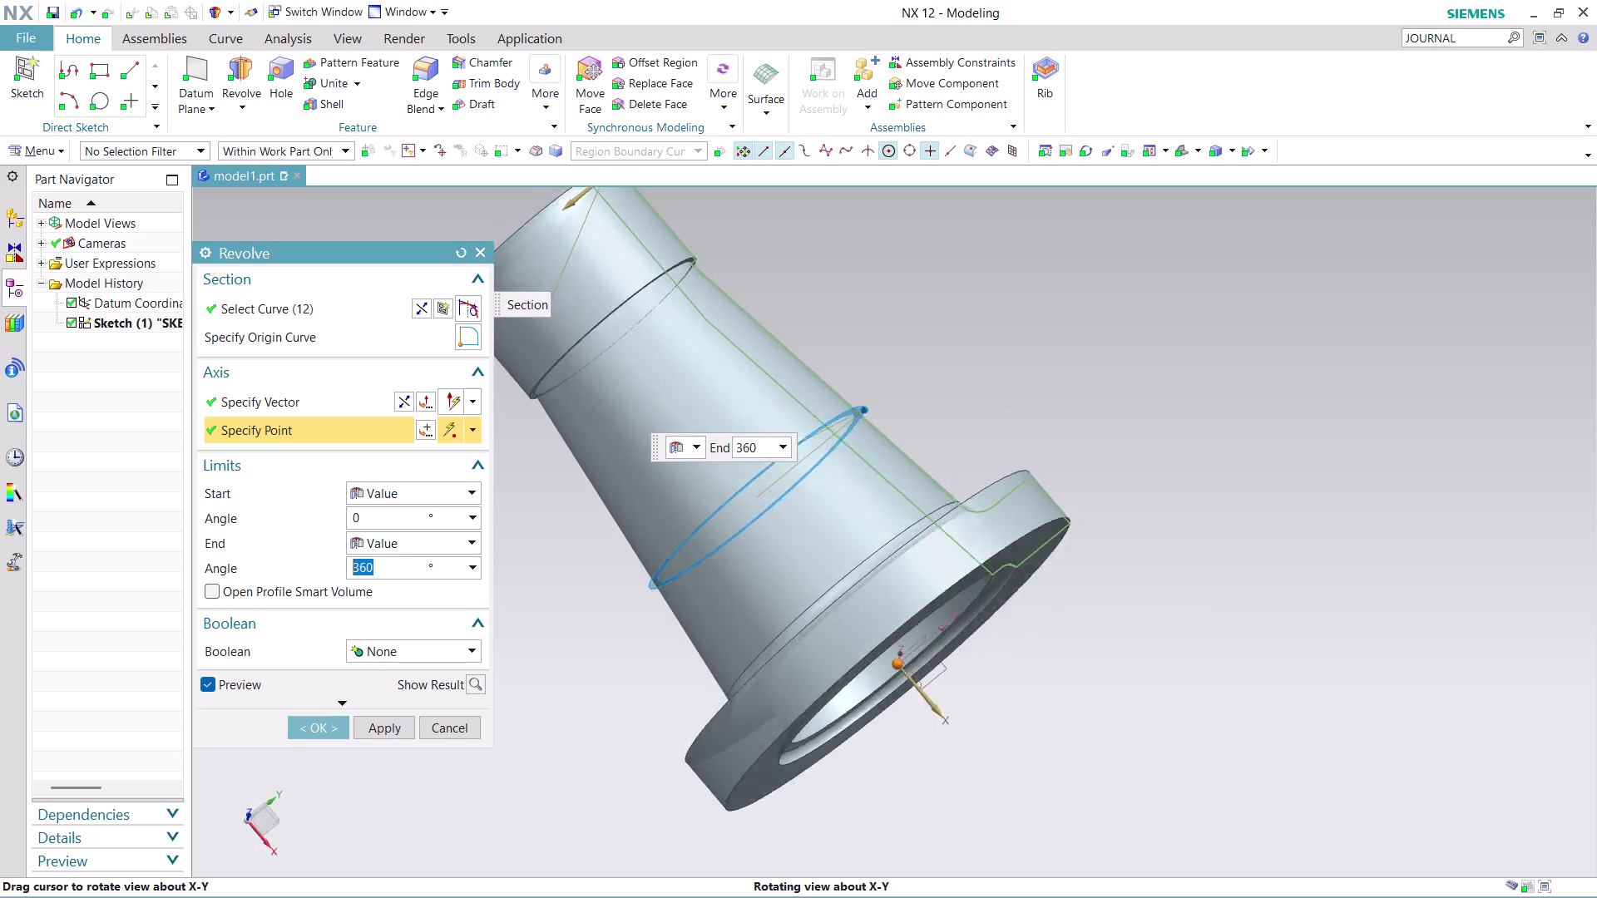
middle_drag(1118, 471, 1197, 499)
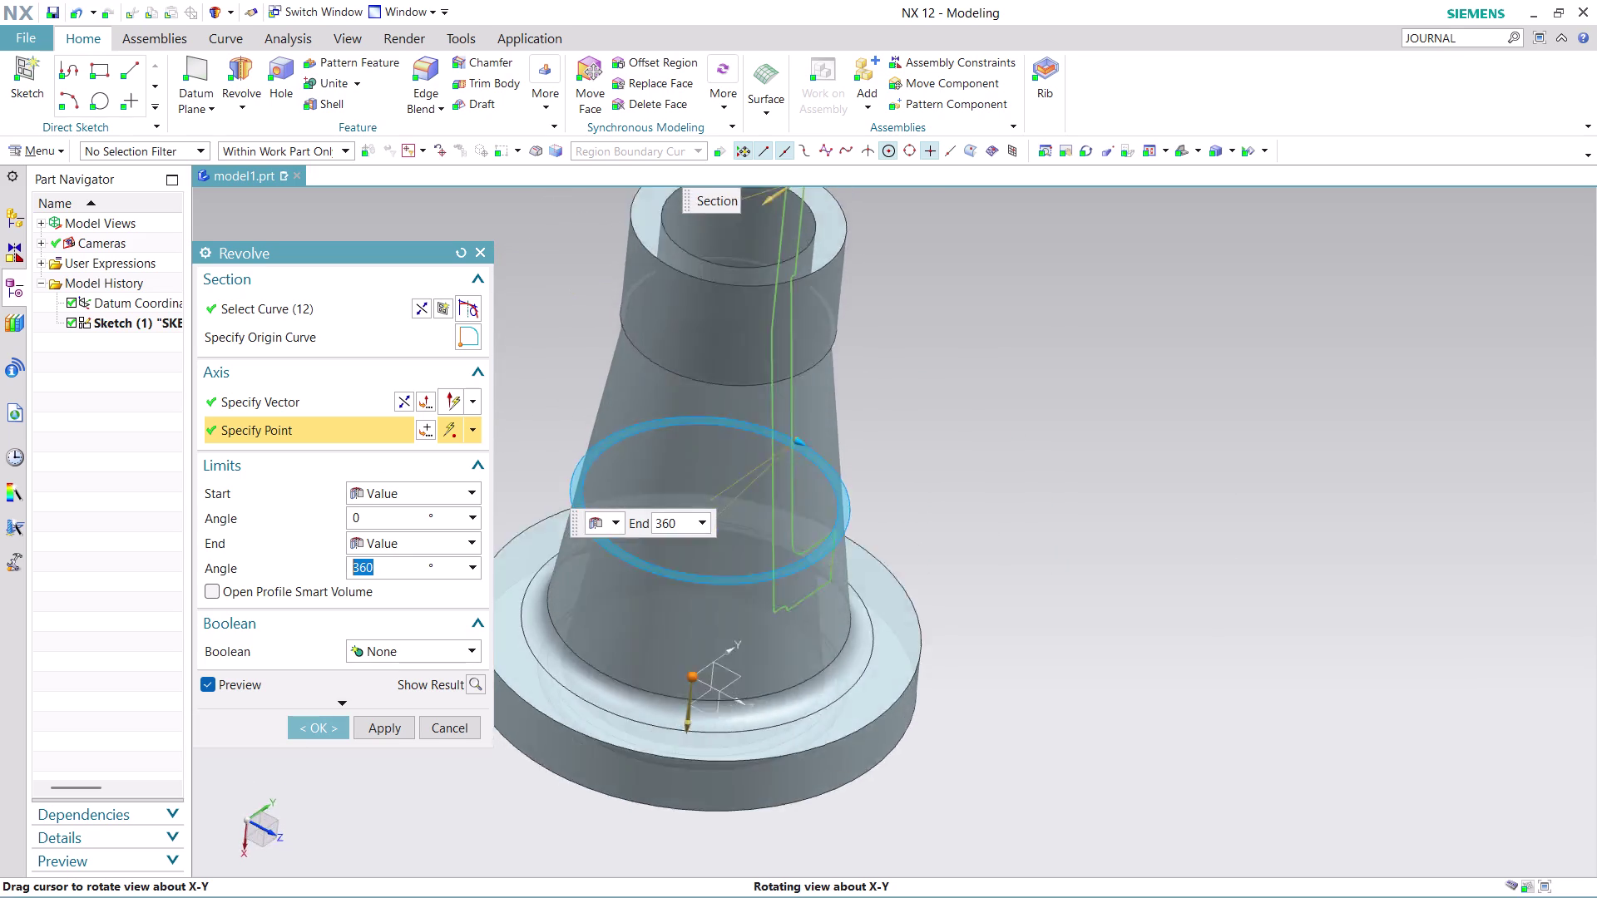
middle_drag(1197, 499, 1188, 561)
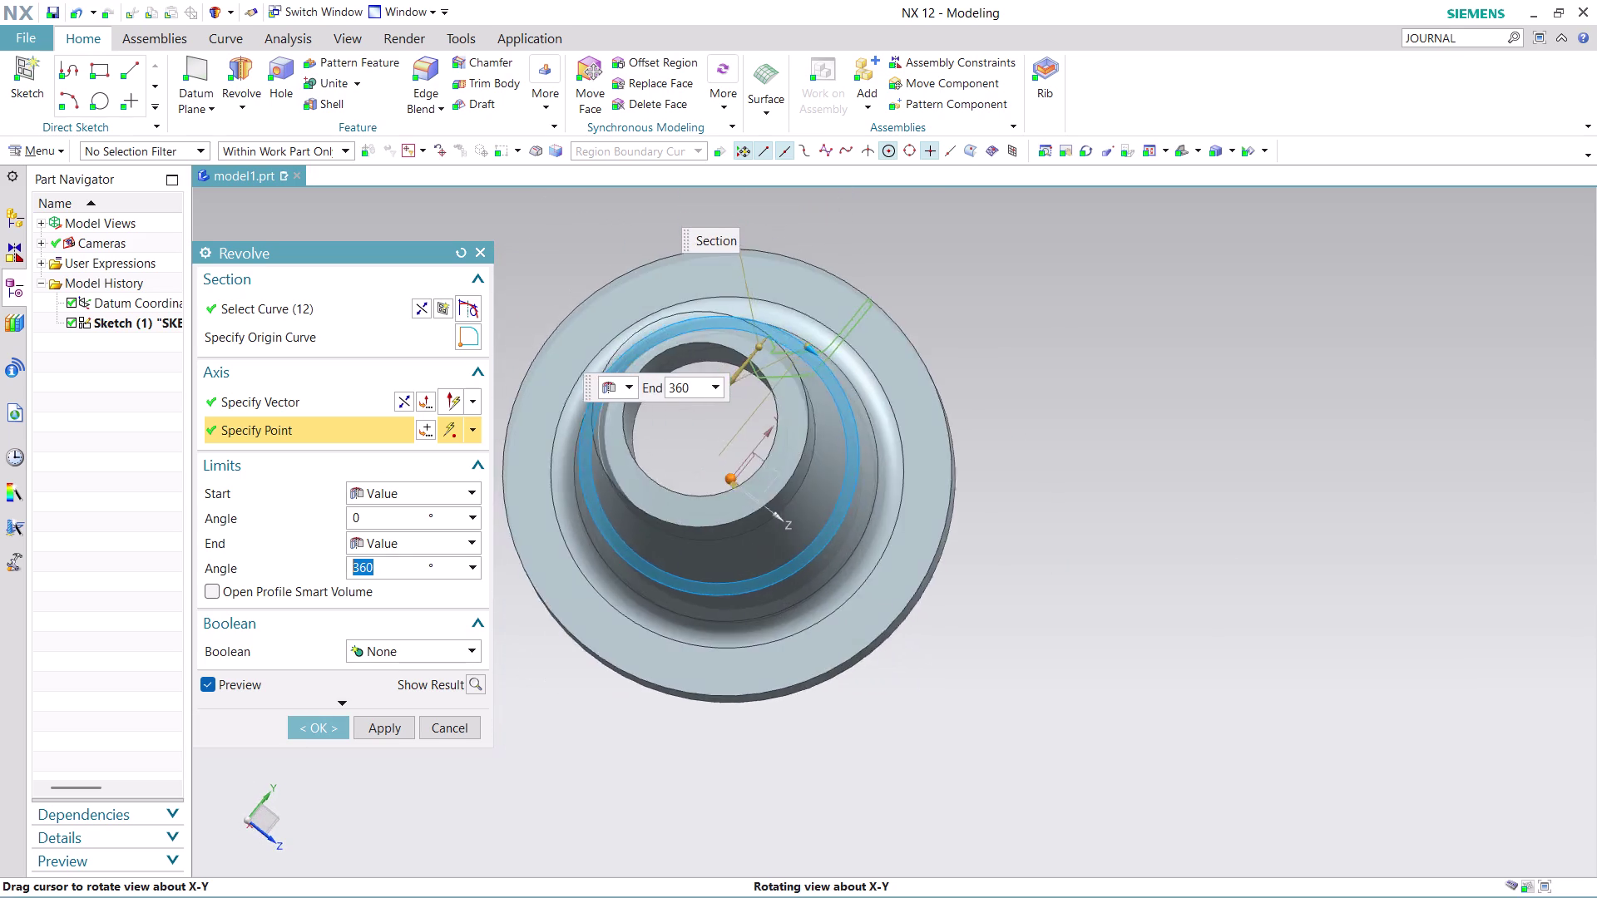
middle_drag(1188, 562, 1139, 431)
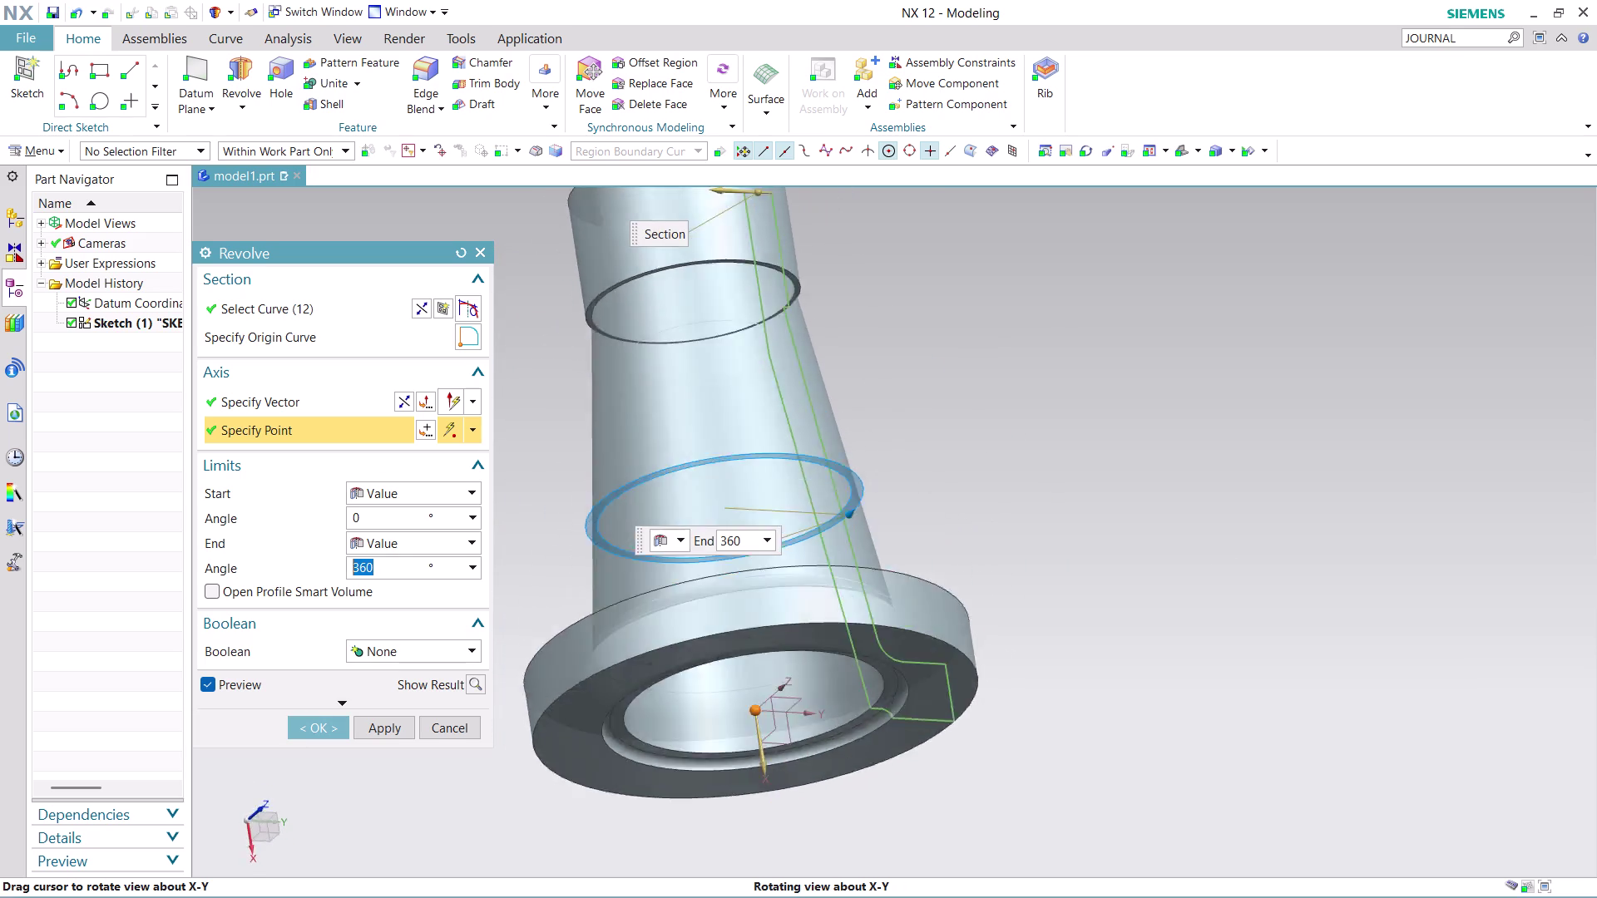
middle_drag(1140, 431, 1162, 513)
scroll(up, 3)
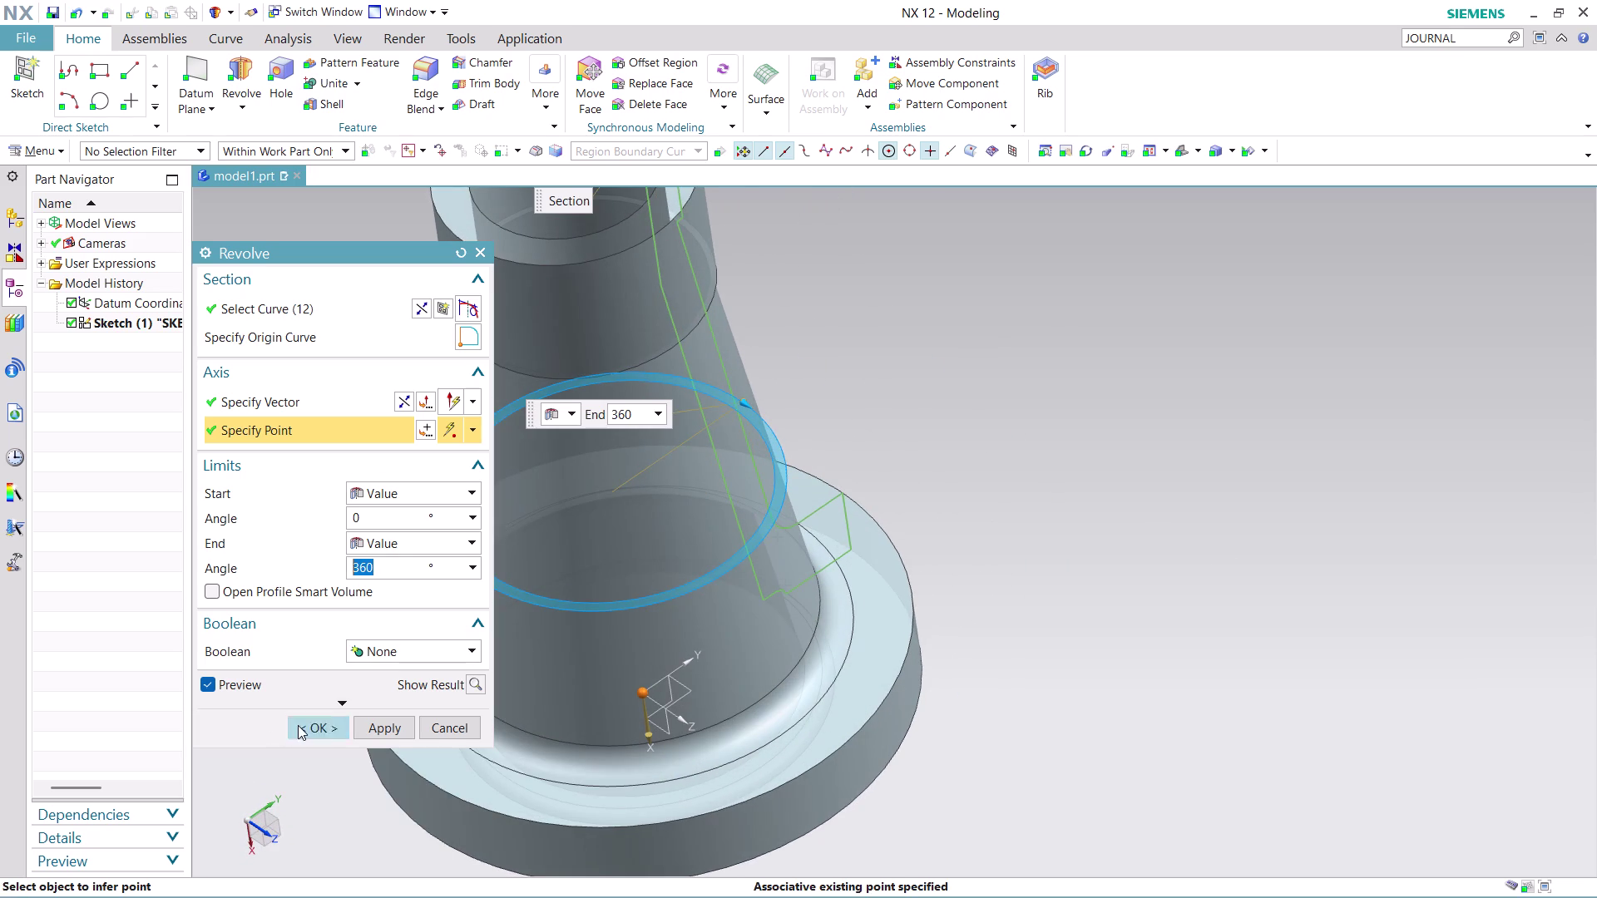
click(318, 722)
scroll(down, 3)
scroll(up, 3)
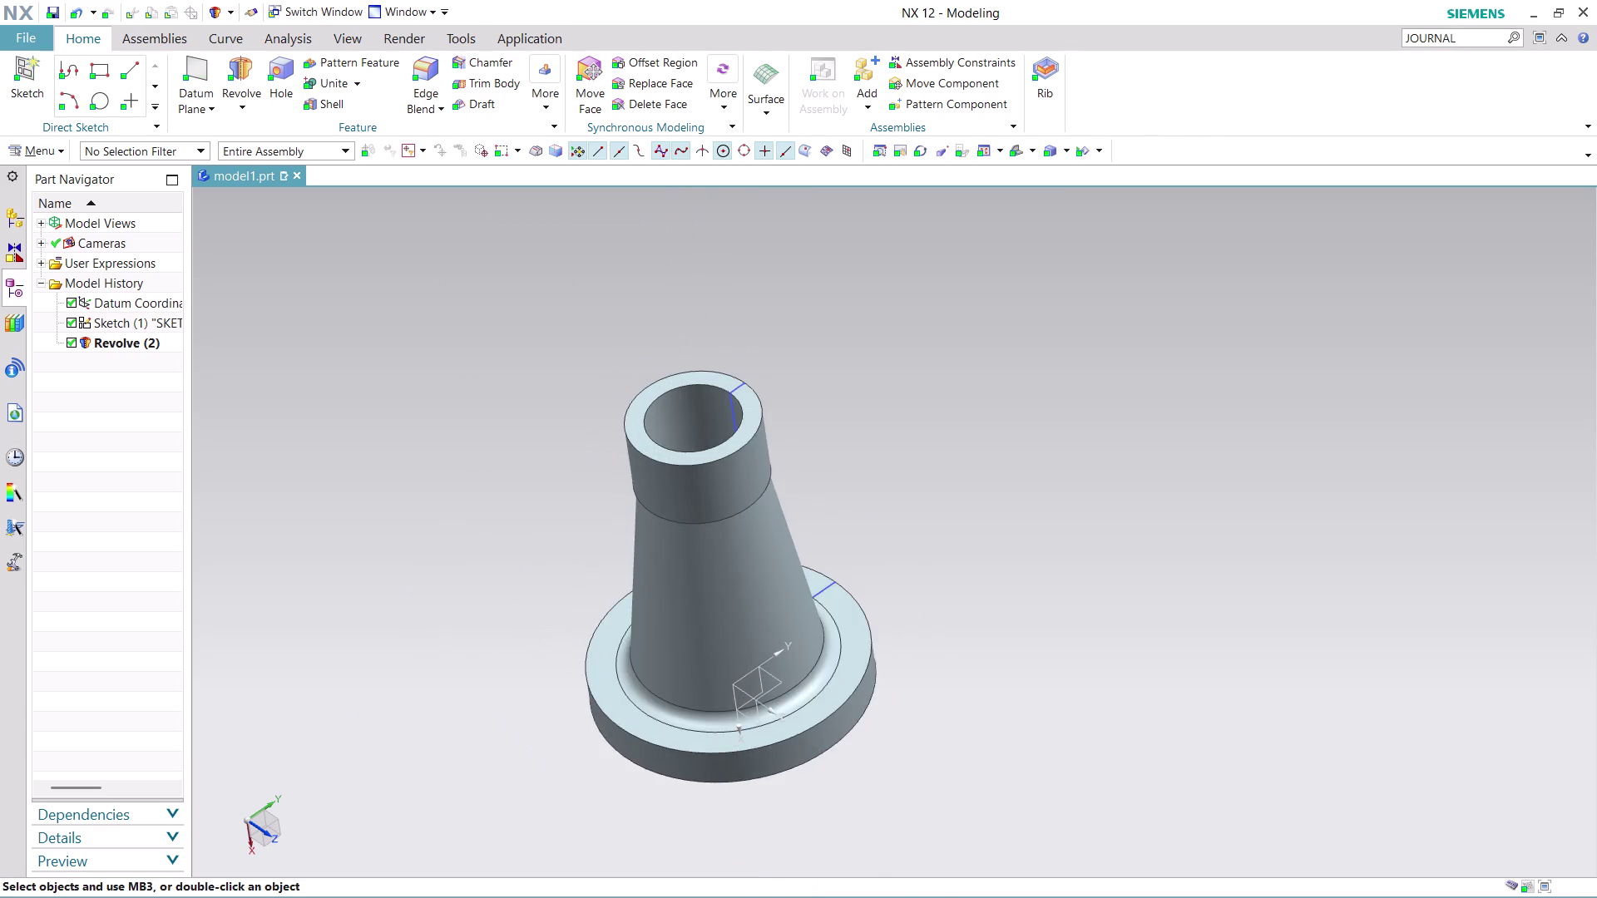
middle_drag(935, 514, 958, 555)
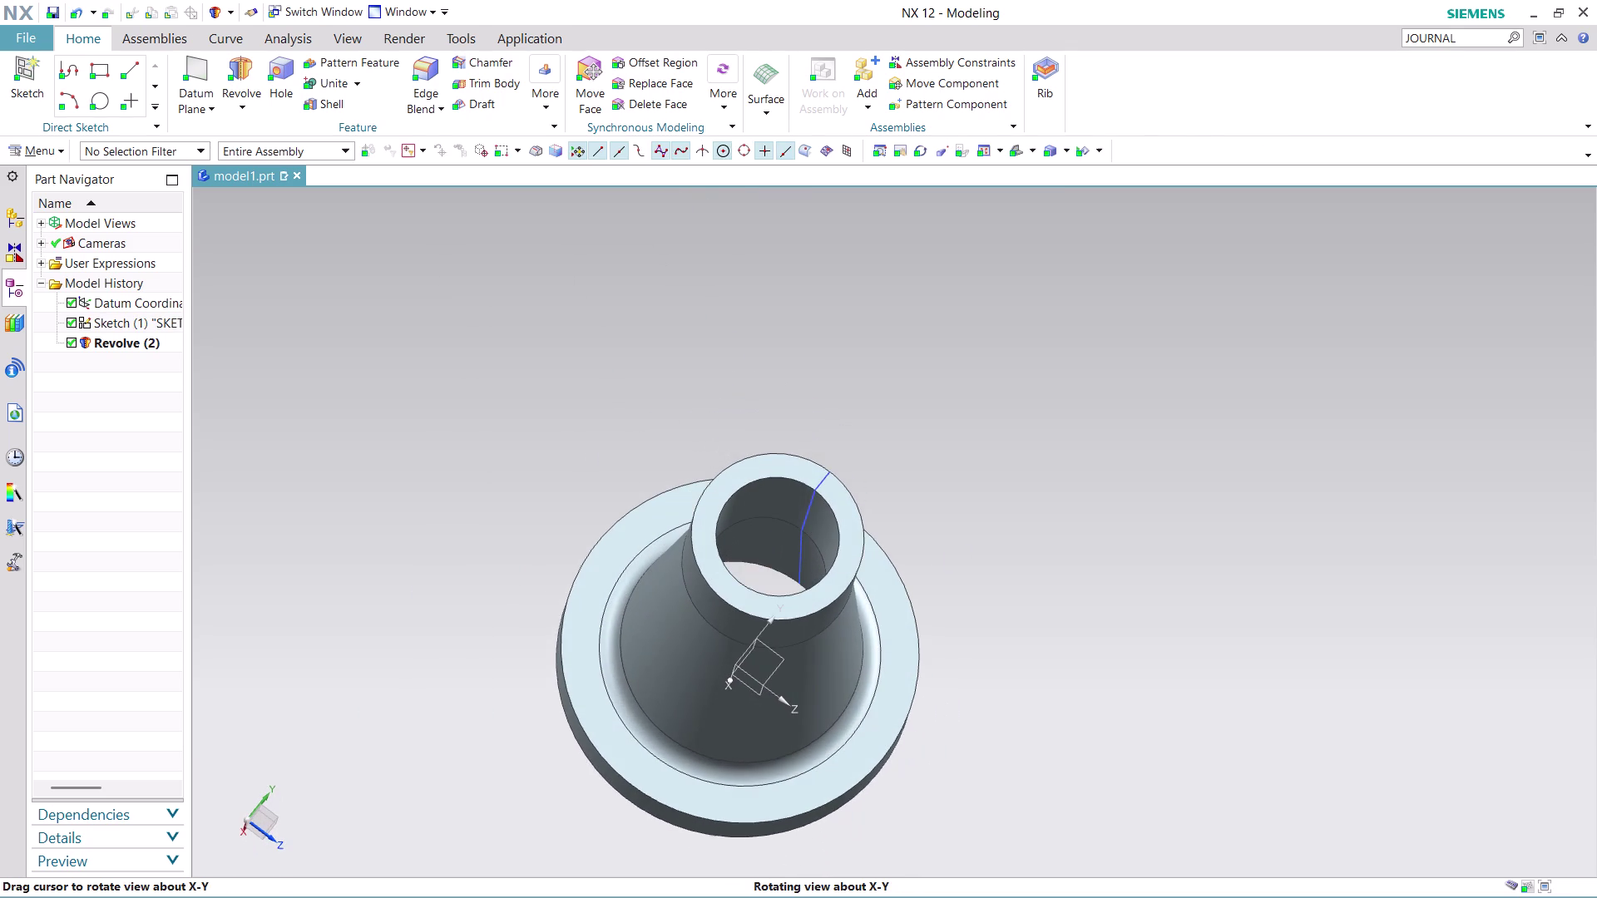
scroll(up, 3)
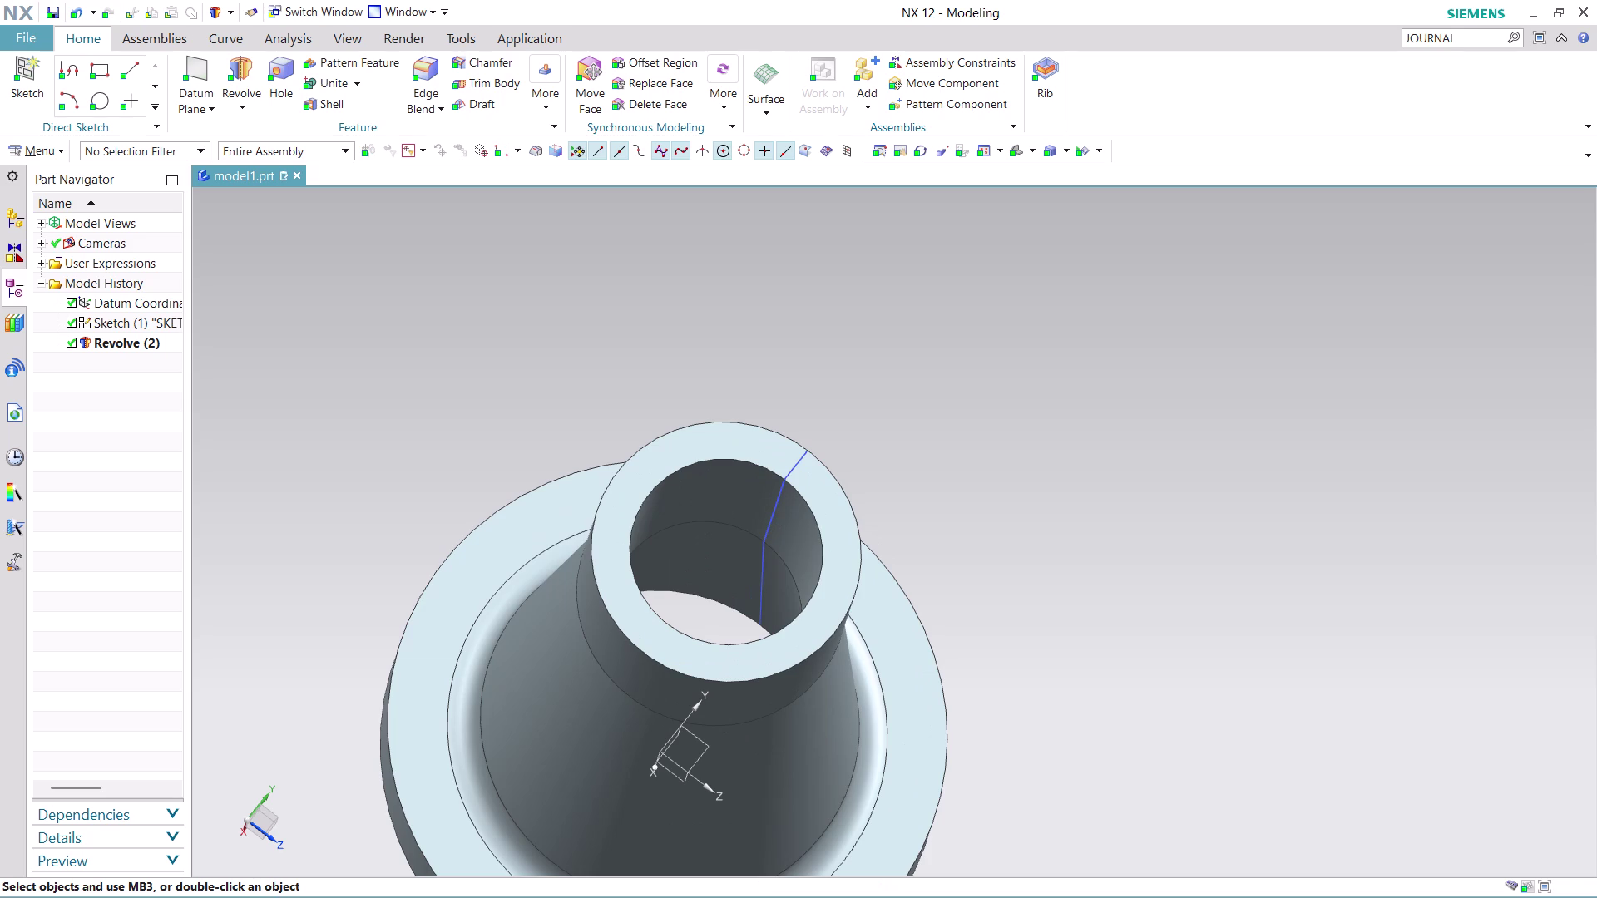
click(274, 38)
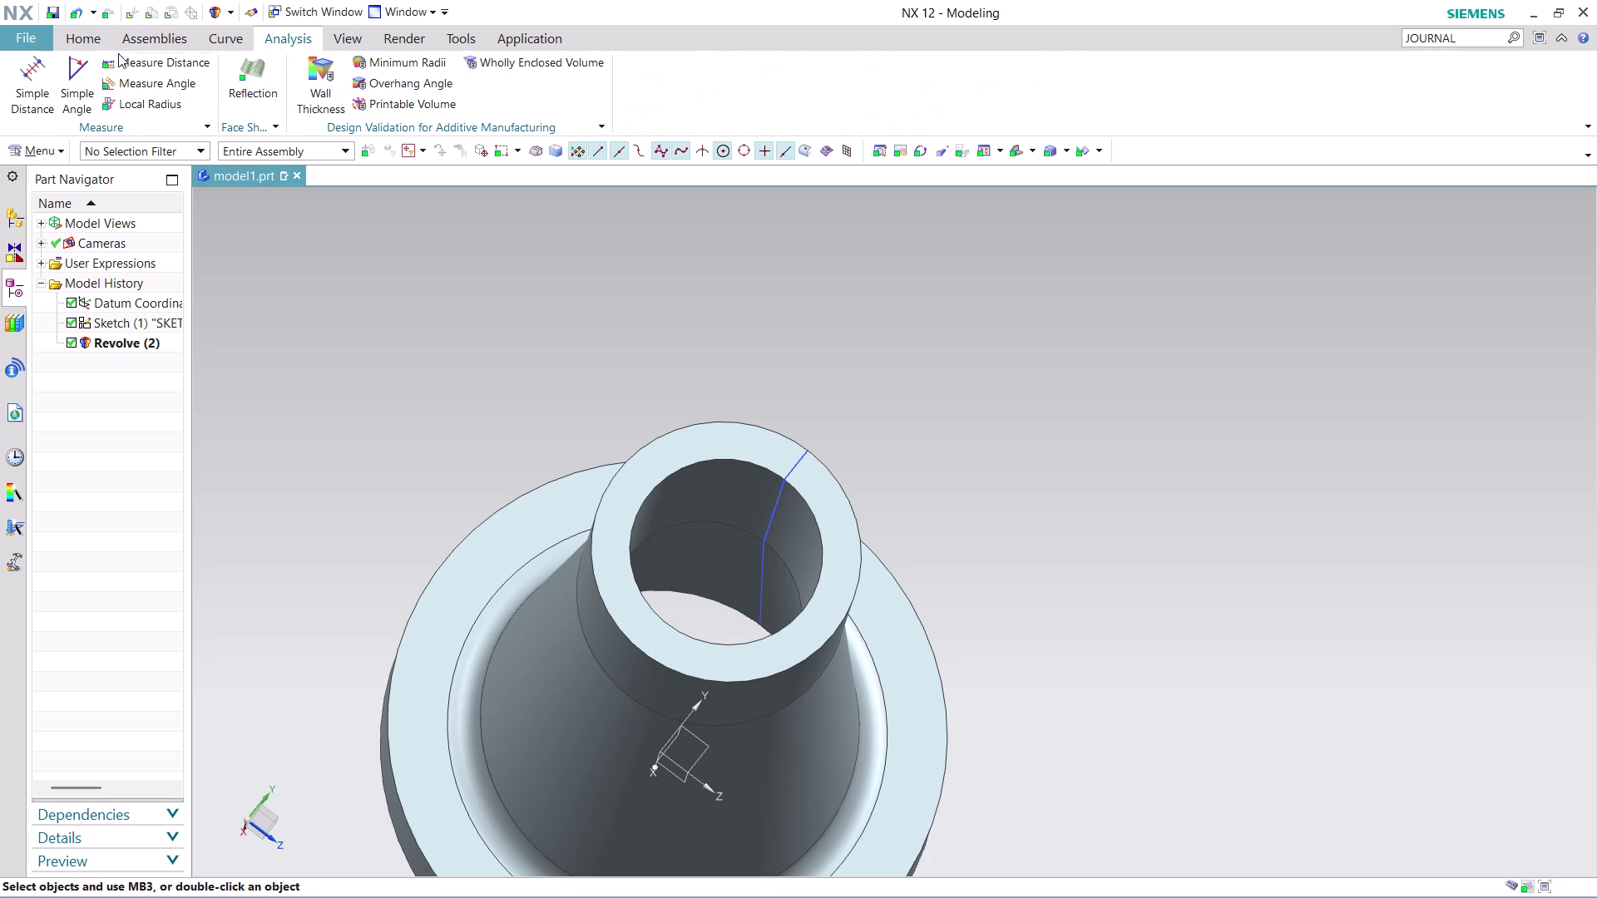
click(165, 57)
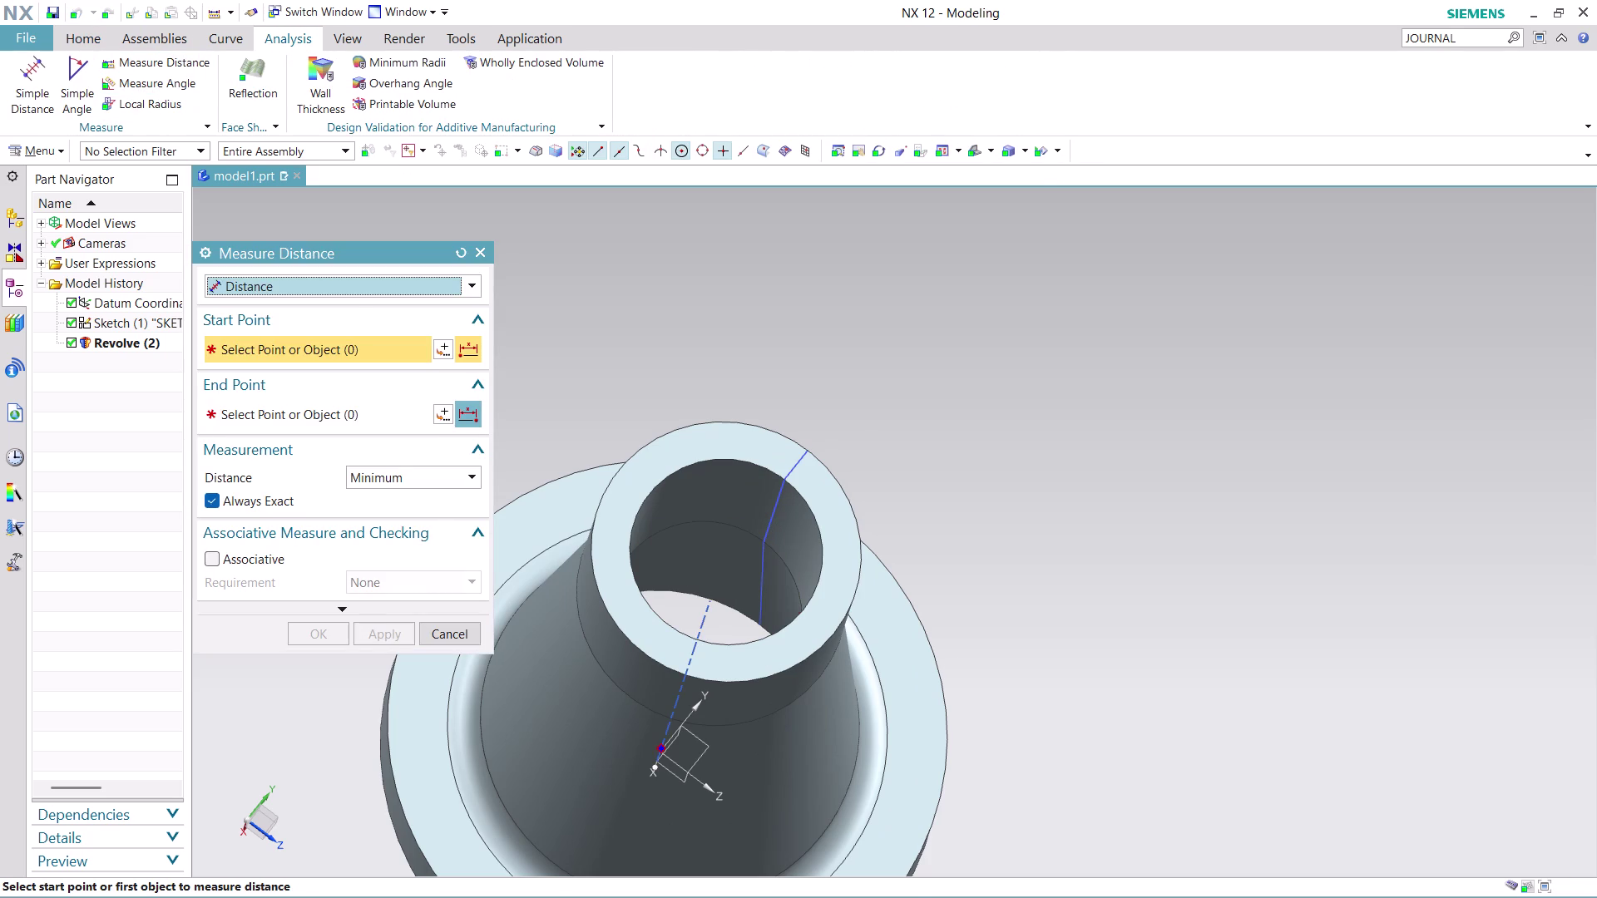
click(649, 600)
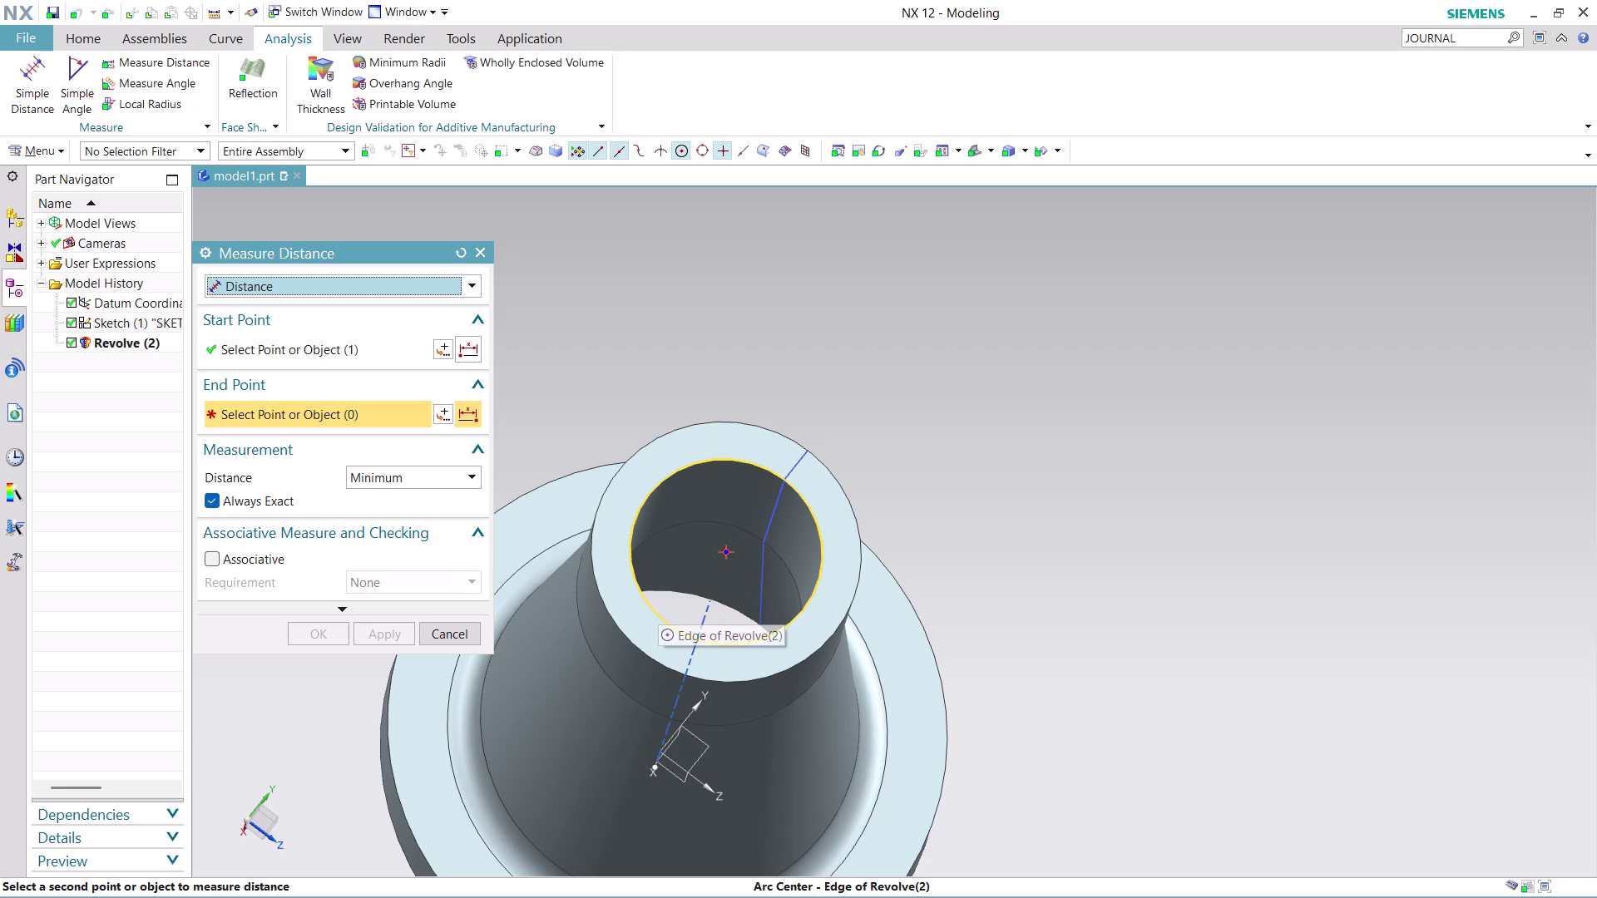
click(654, 606)
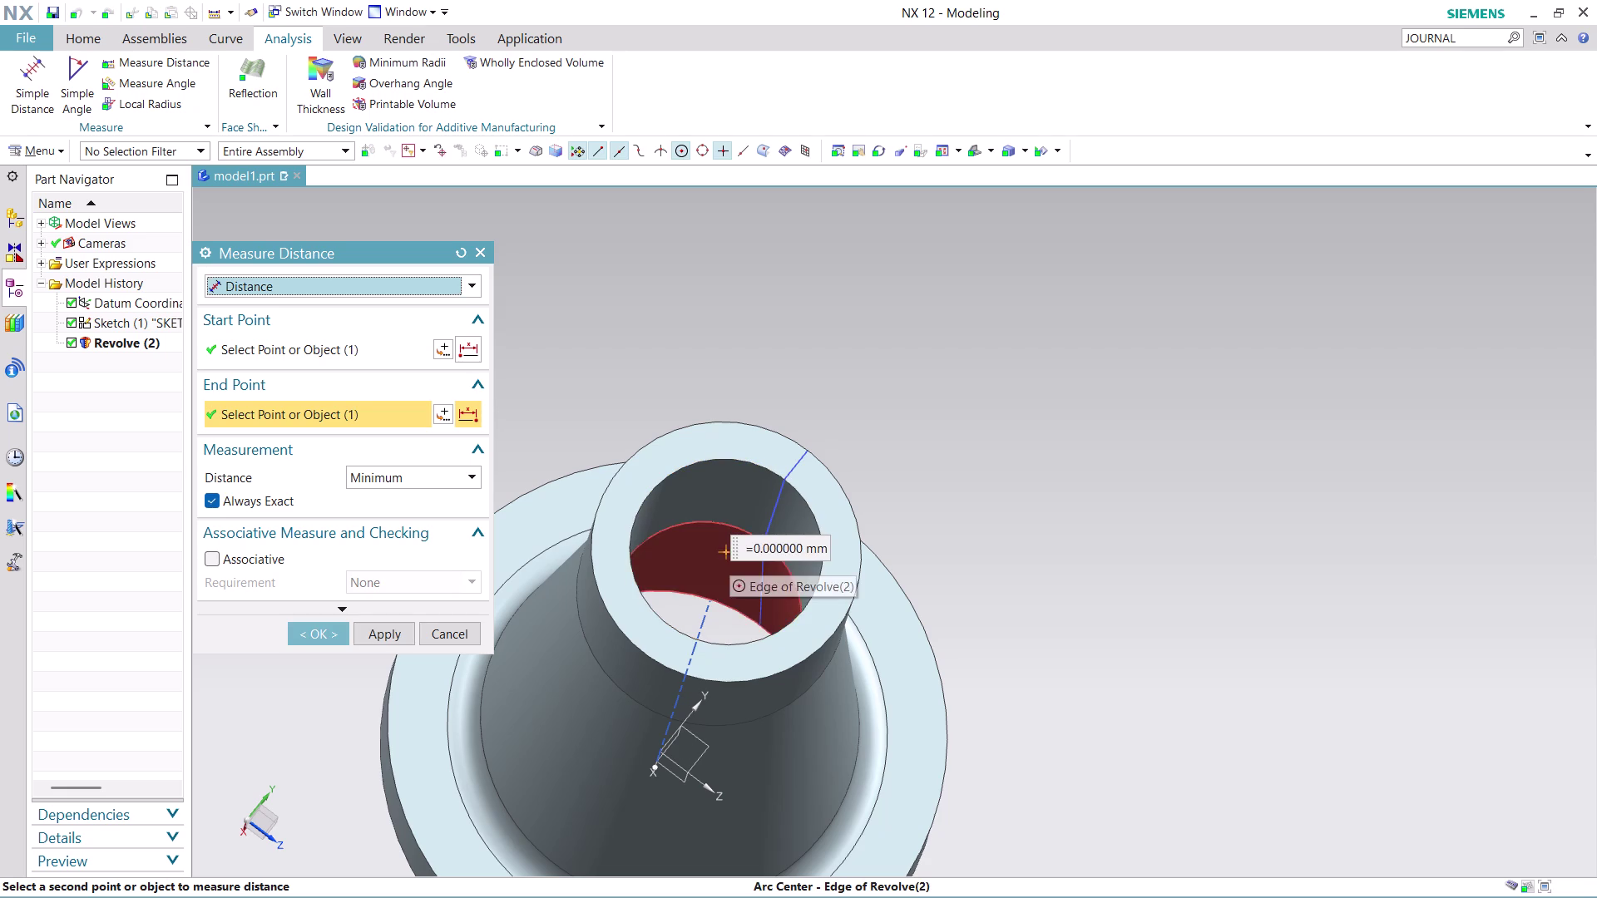
key(Escape)
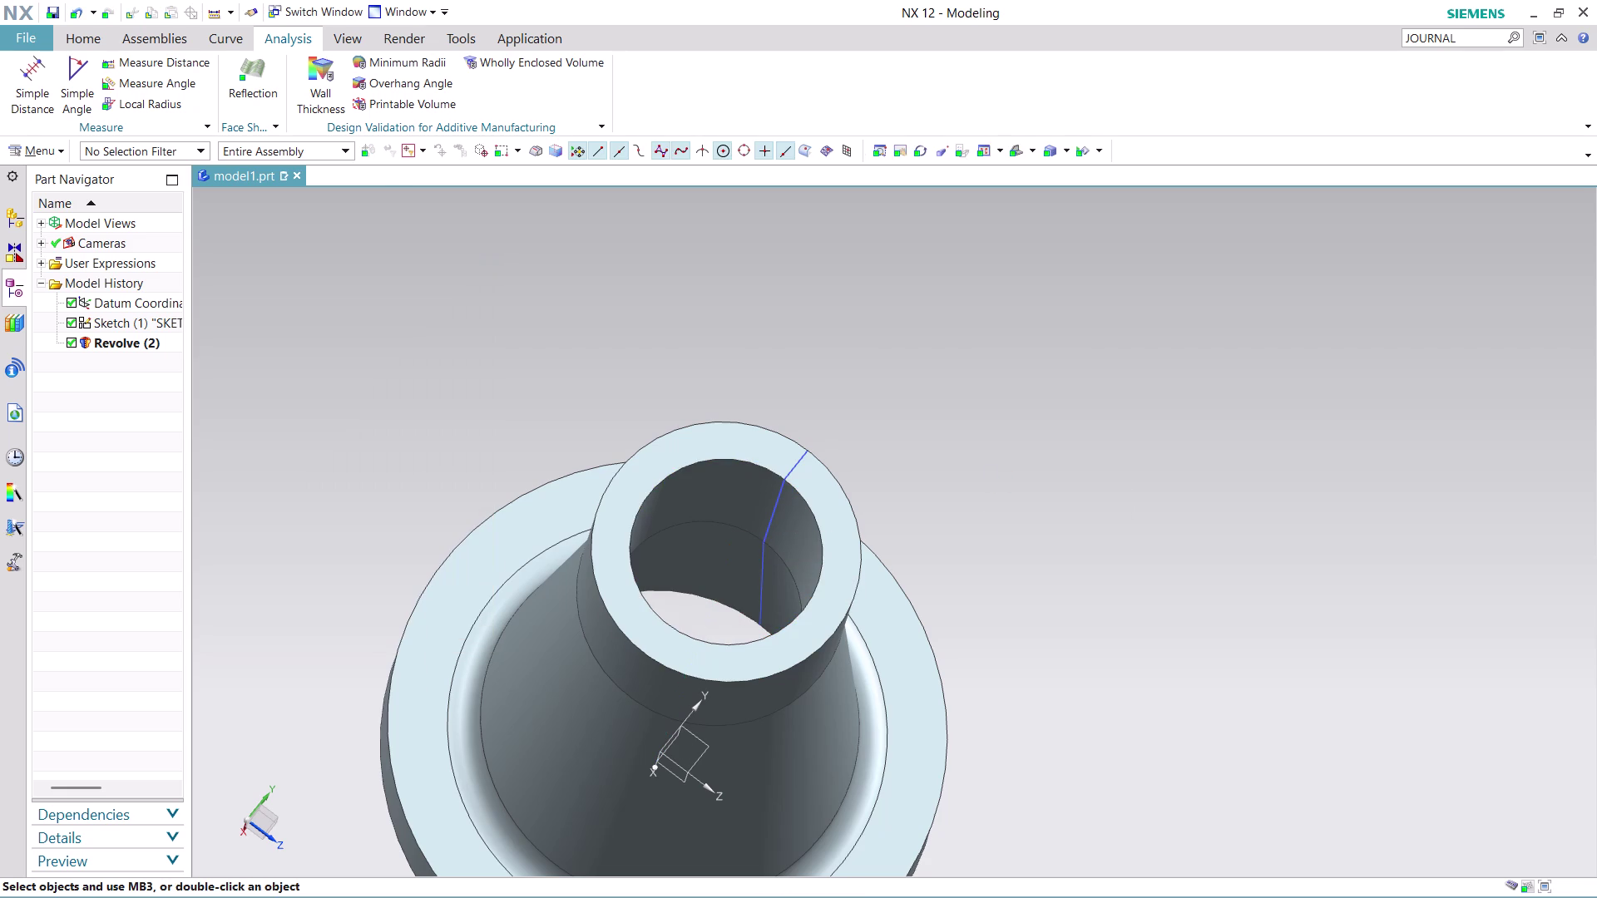
click(163, 98)
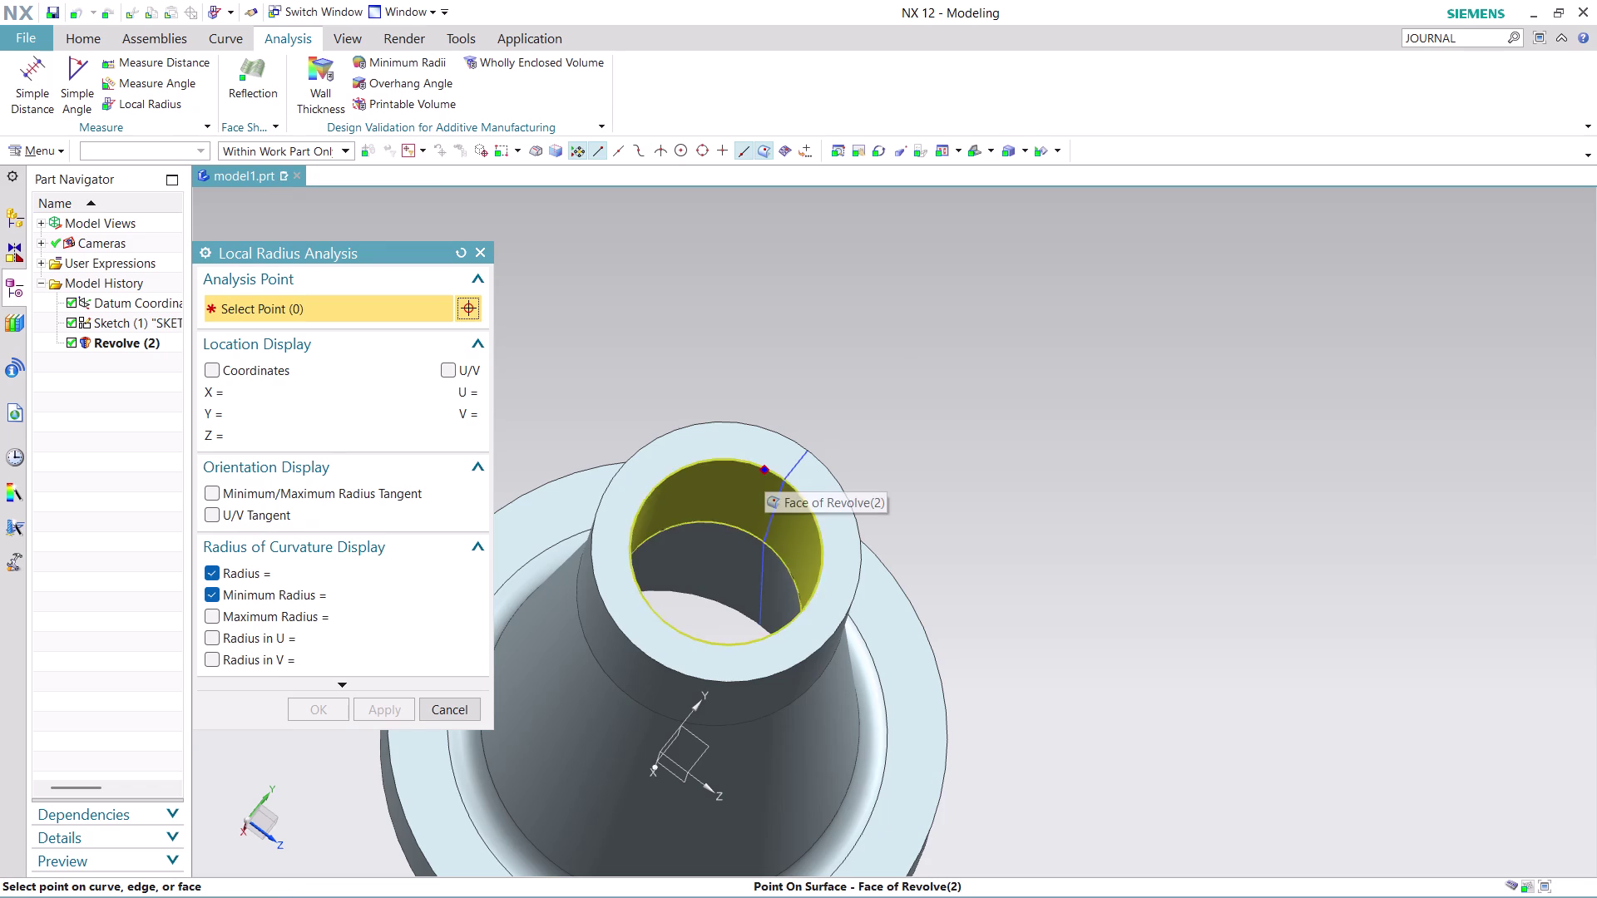
click(769, 472)
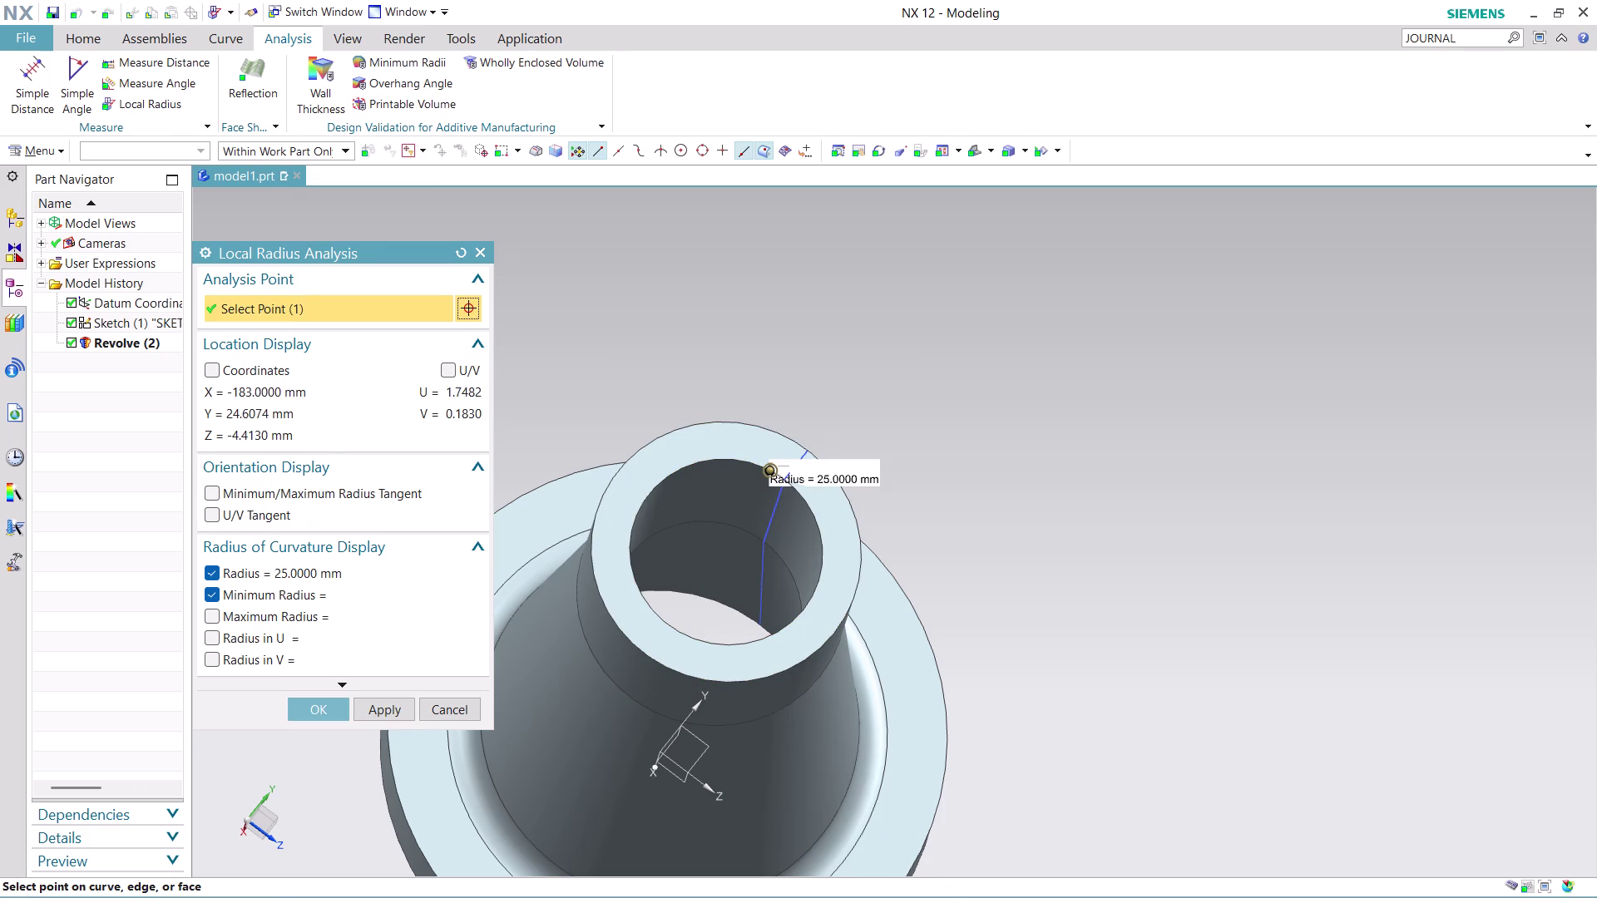
key(Escape)
key(Escape)
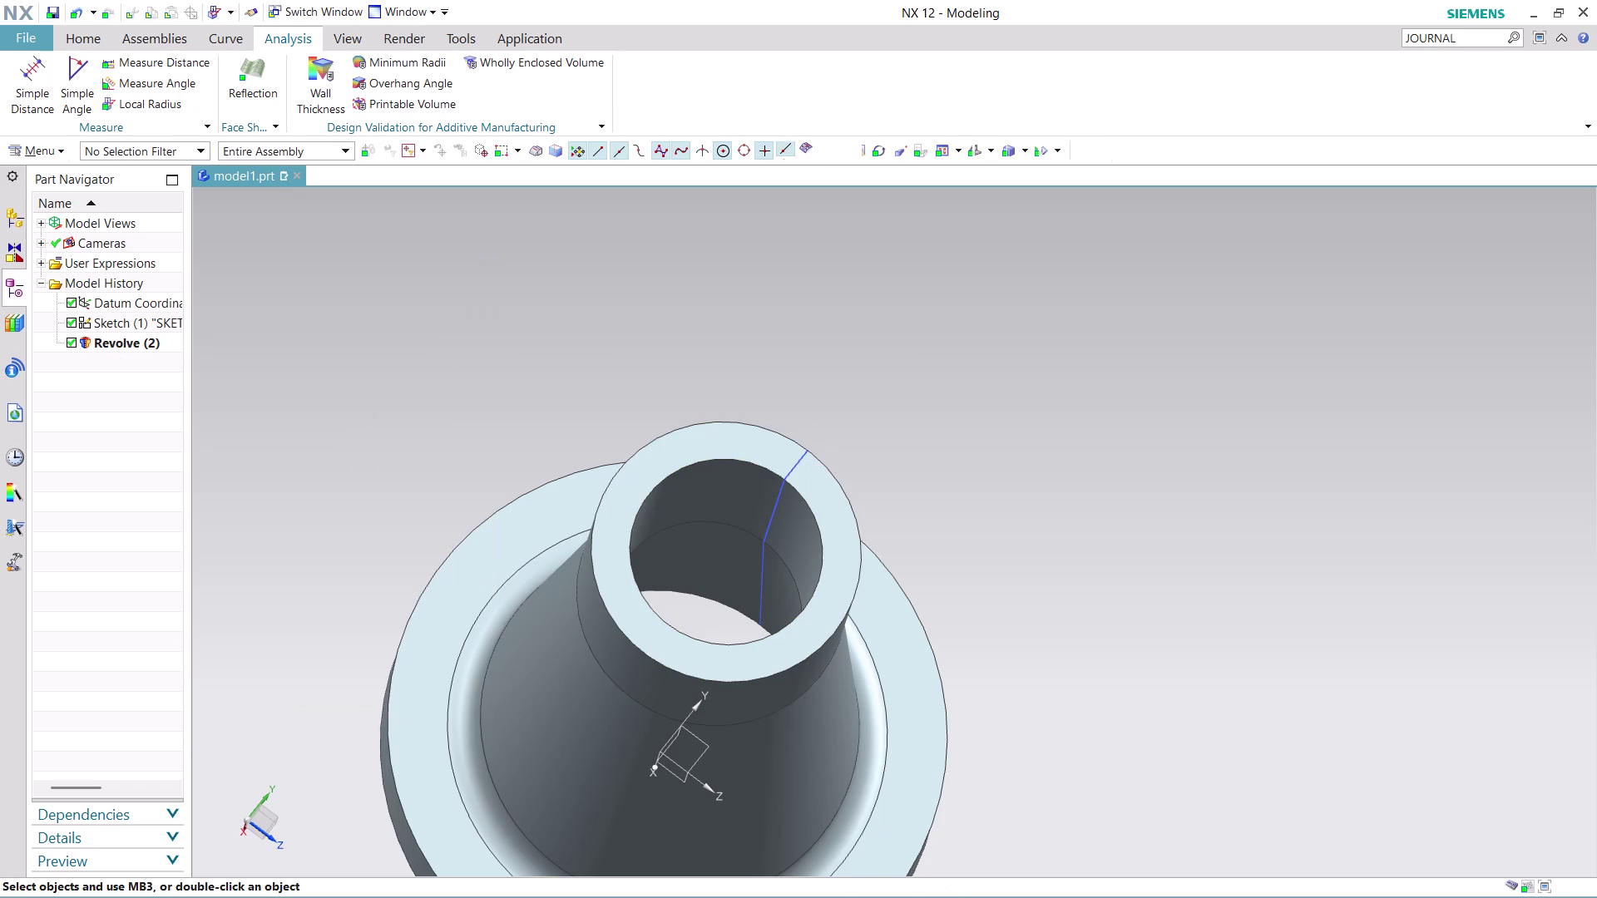
scroll(down, 3)
middle_drag(970, 732, 820, 716)
Hide Sketch (1) from the Part Navigator.
scroll(up, 3)
right_click(915, 525)
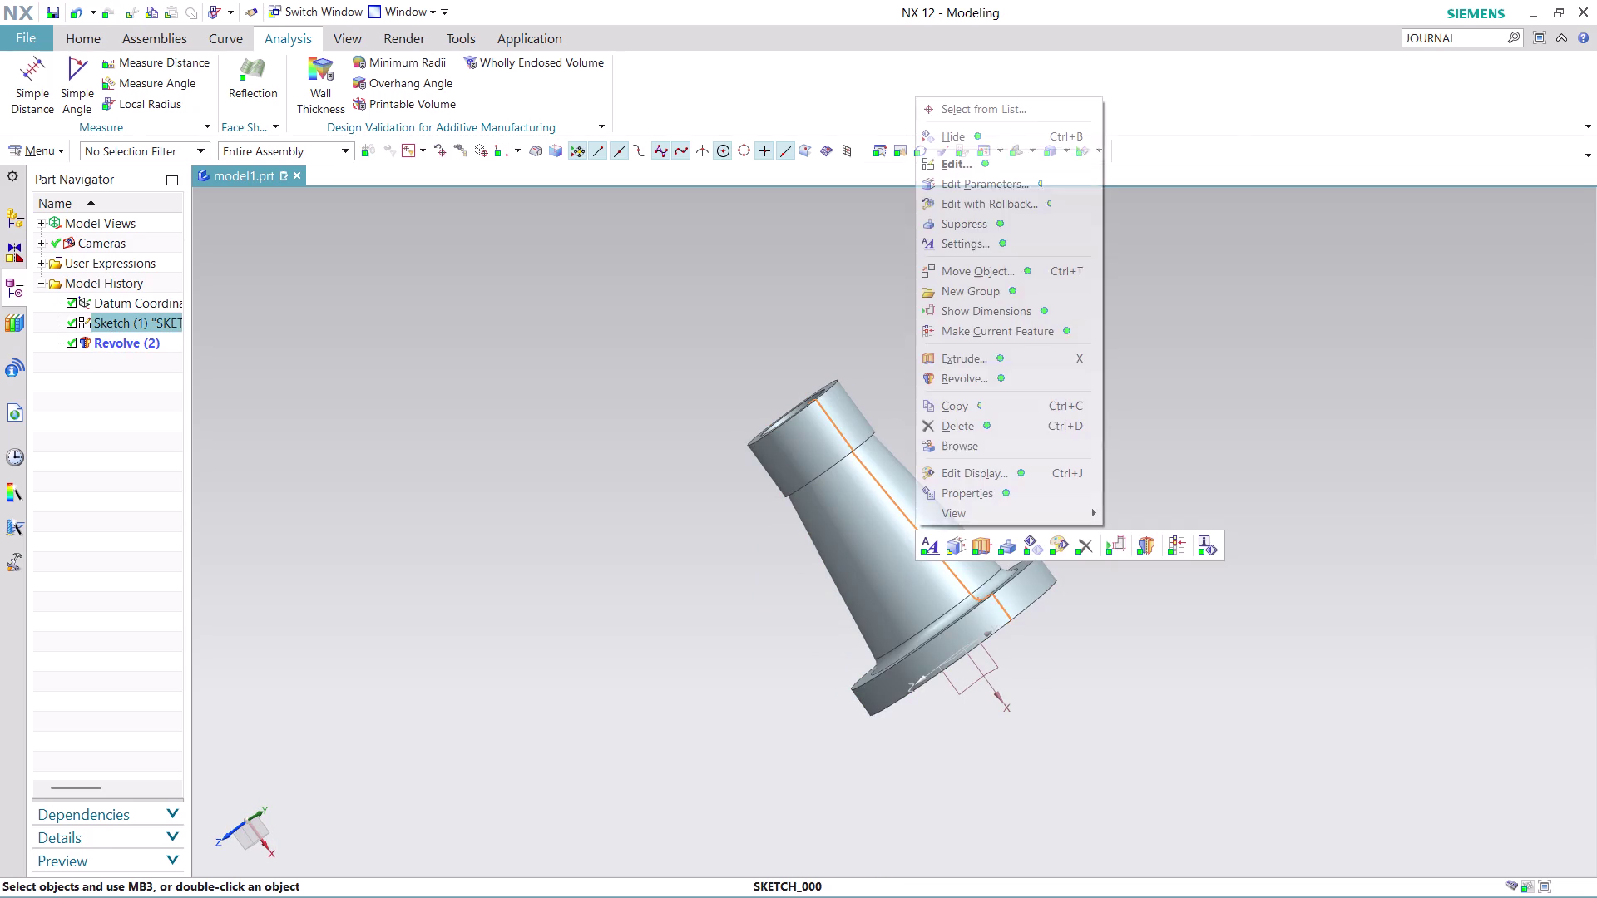
click(979, 140)
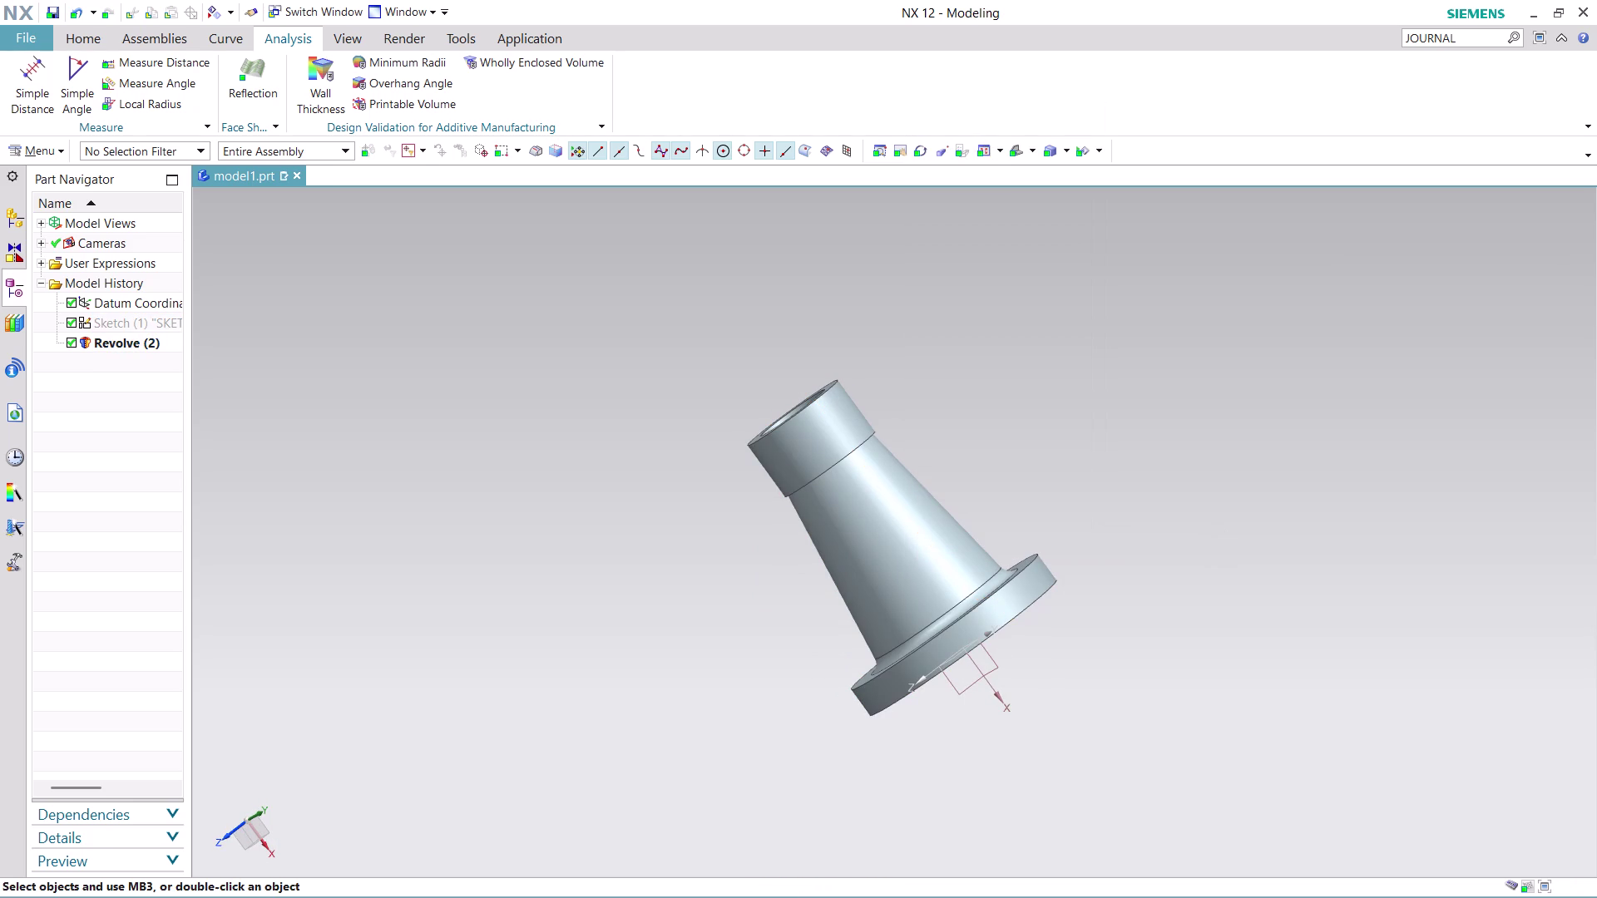
Stop journal recording via a JOURNAL Command Finder search, then save with Ctrl+S.
click(1470, 42)
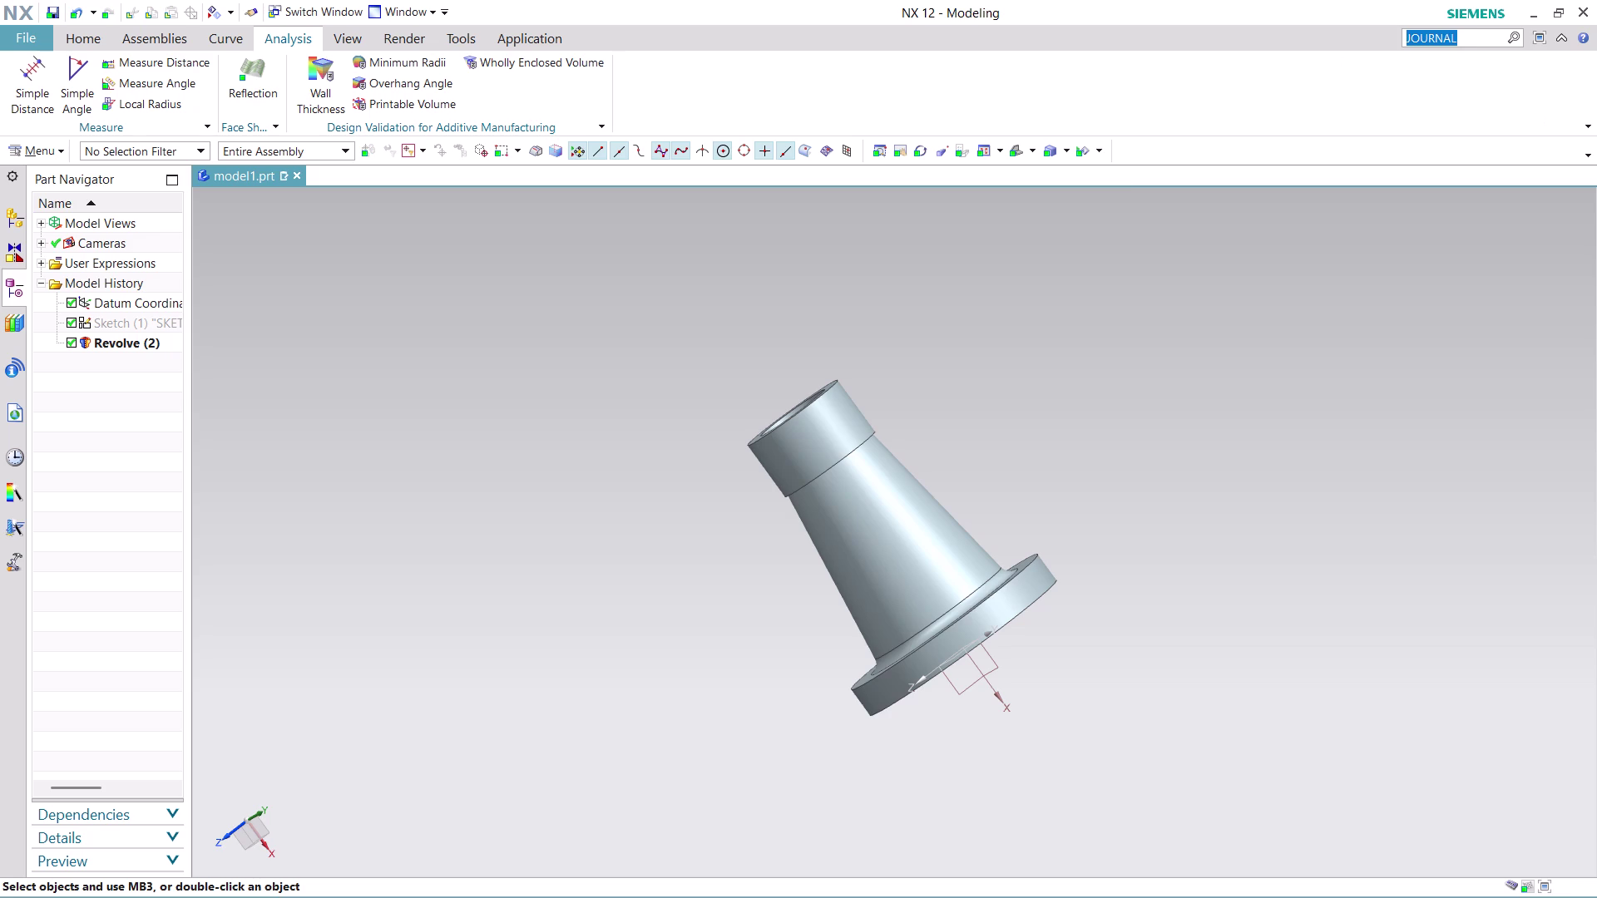
key(Return)
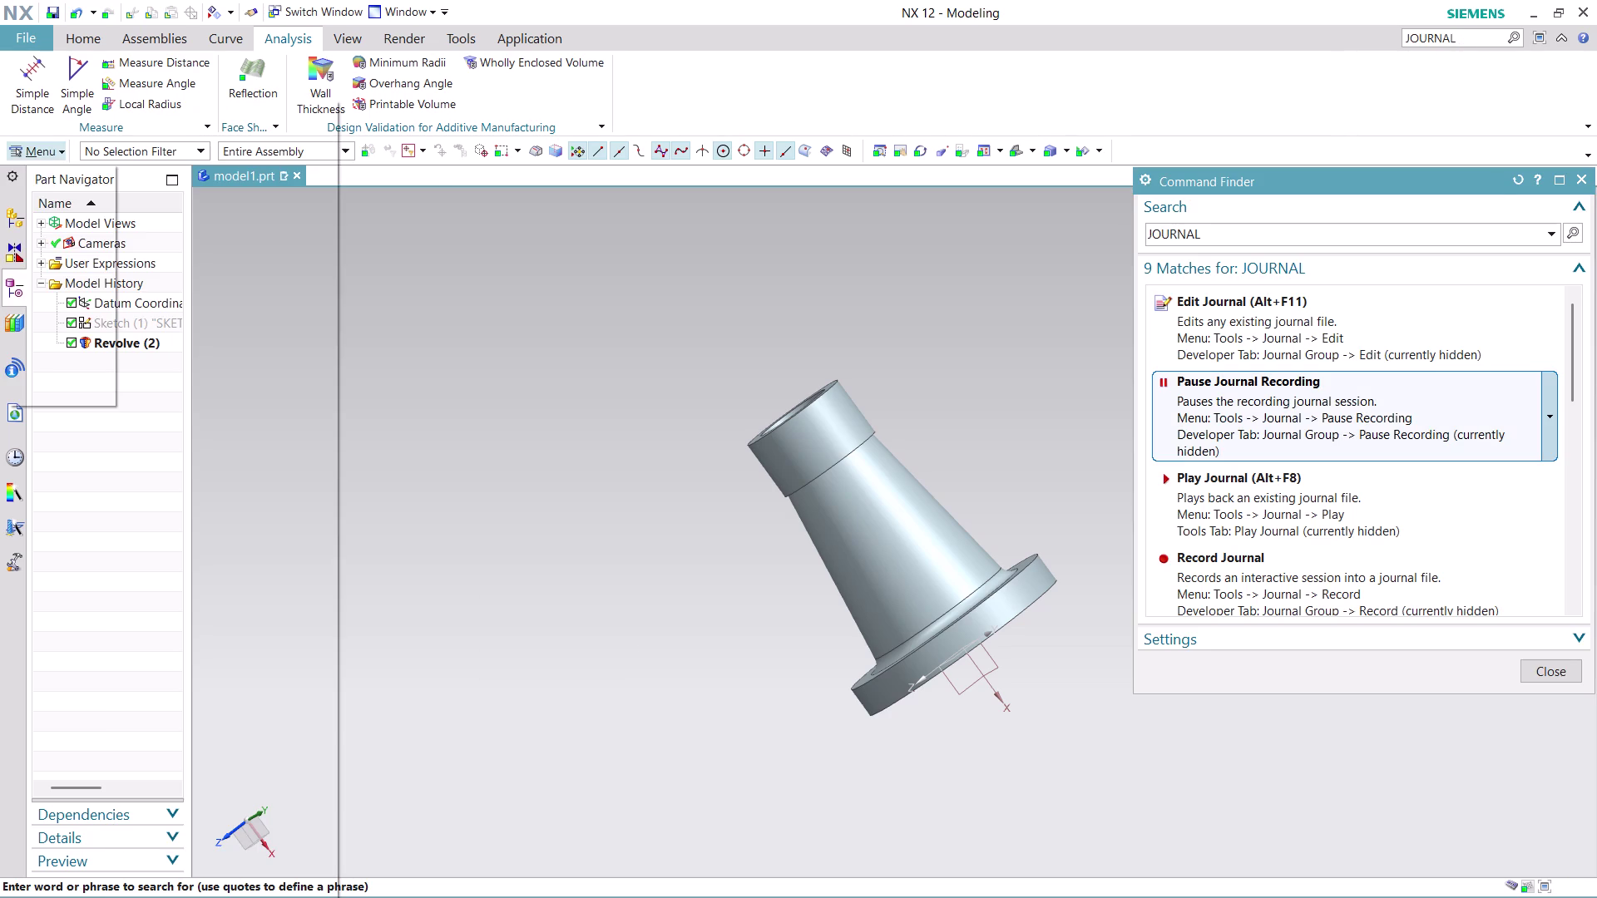
scroll(down, 3)
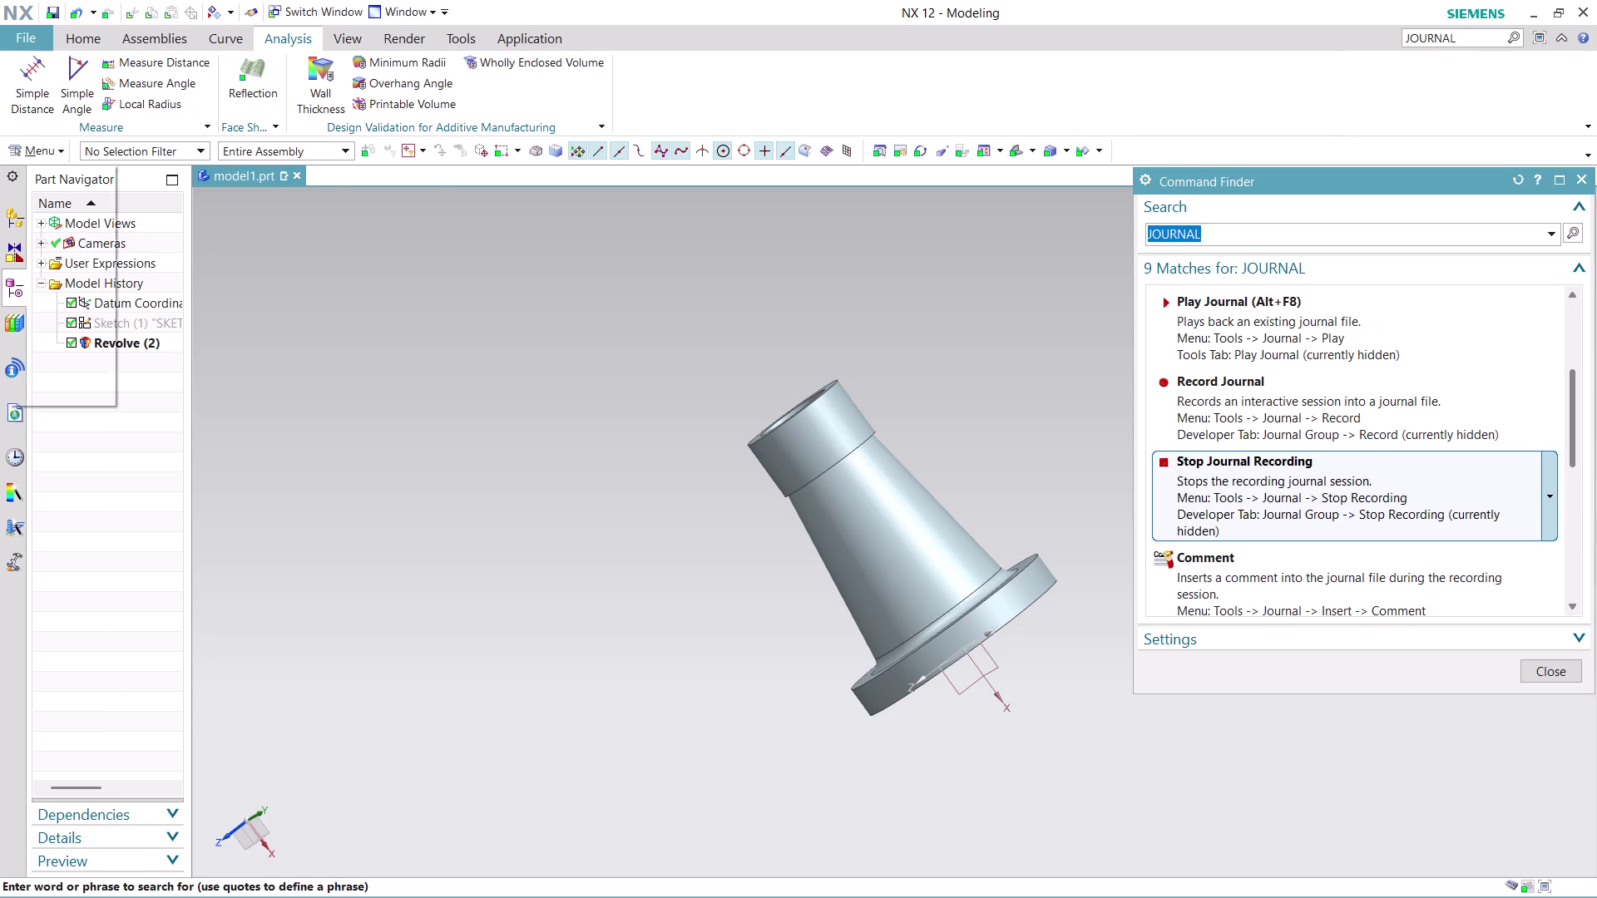
click(1350, 496)
click(1350, 496)
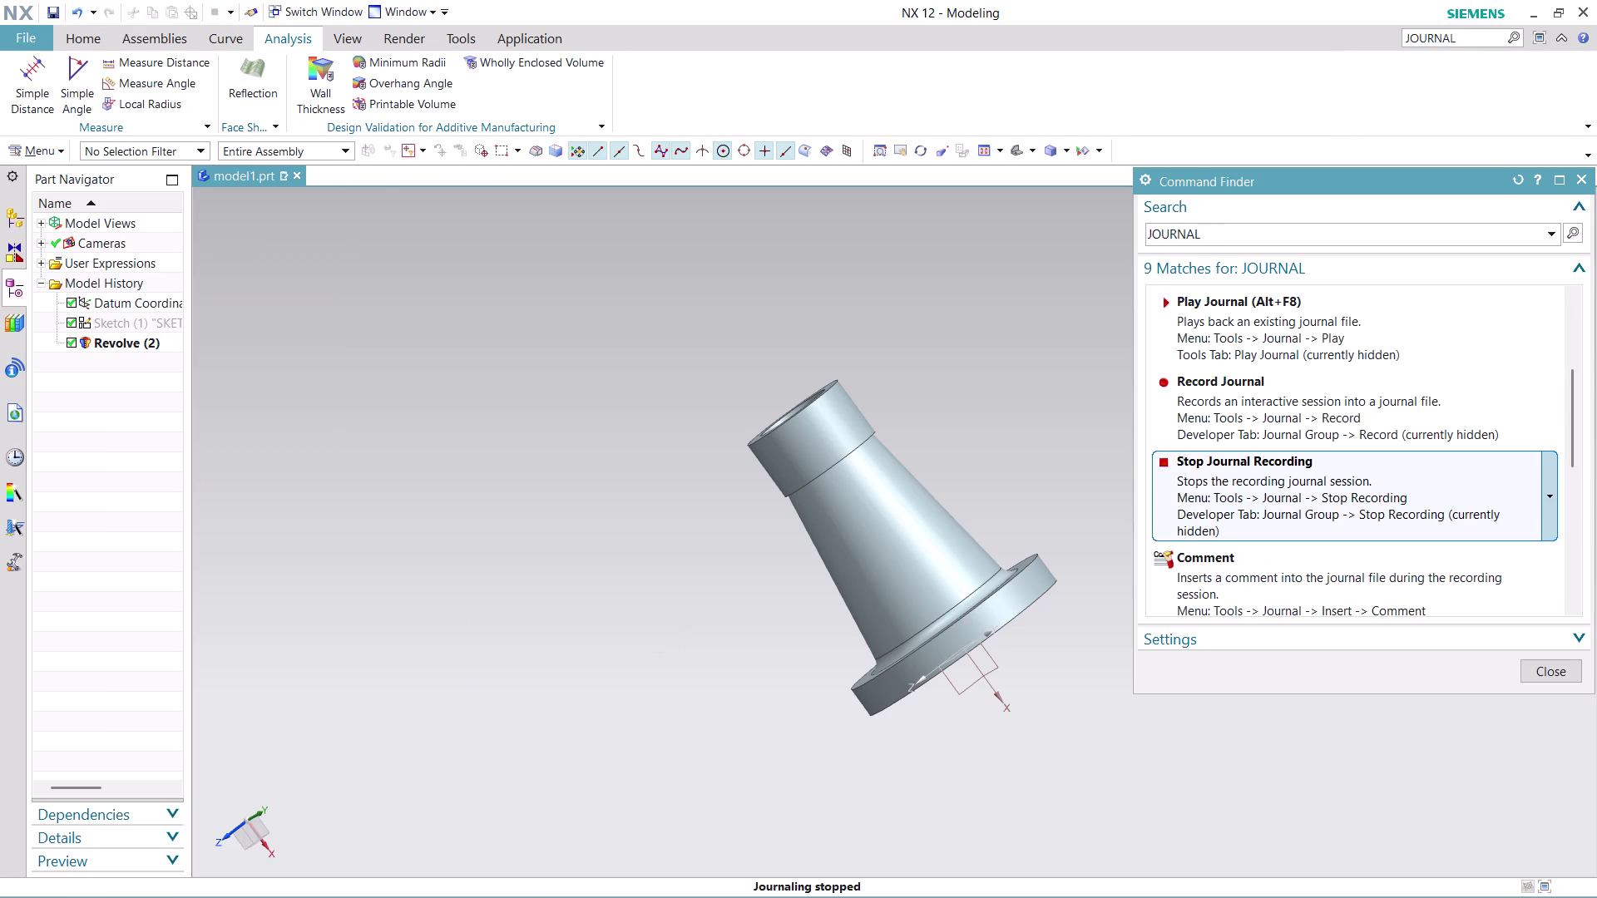
click(1350, 496)
click(1563, 675)
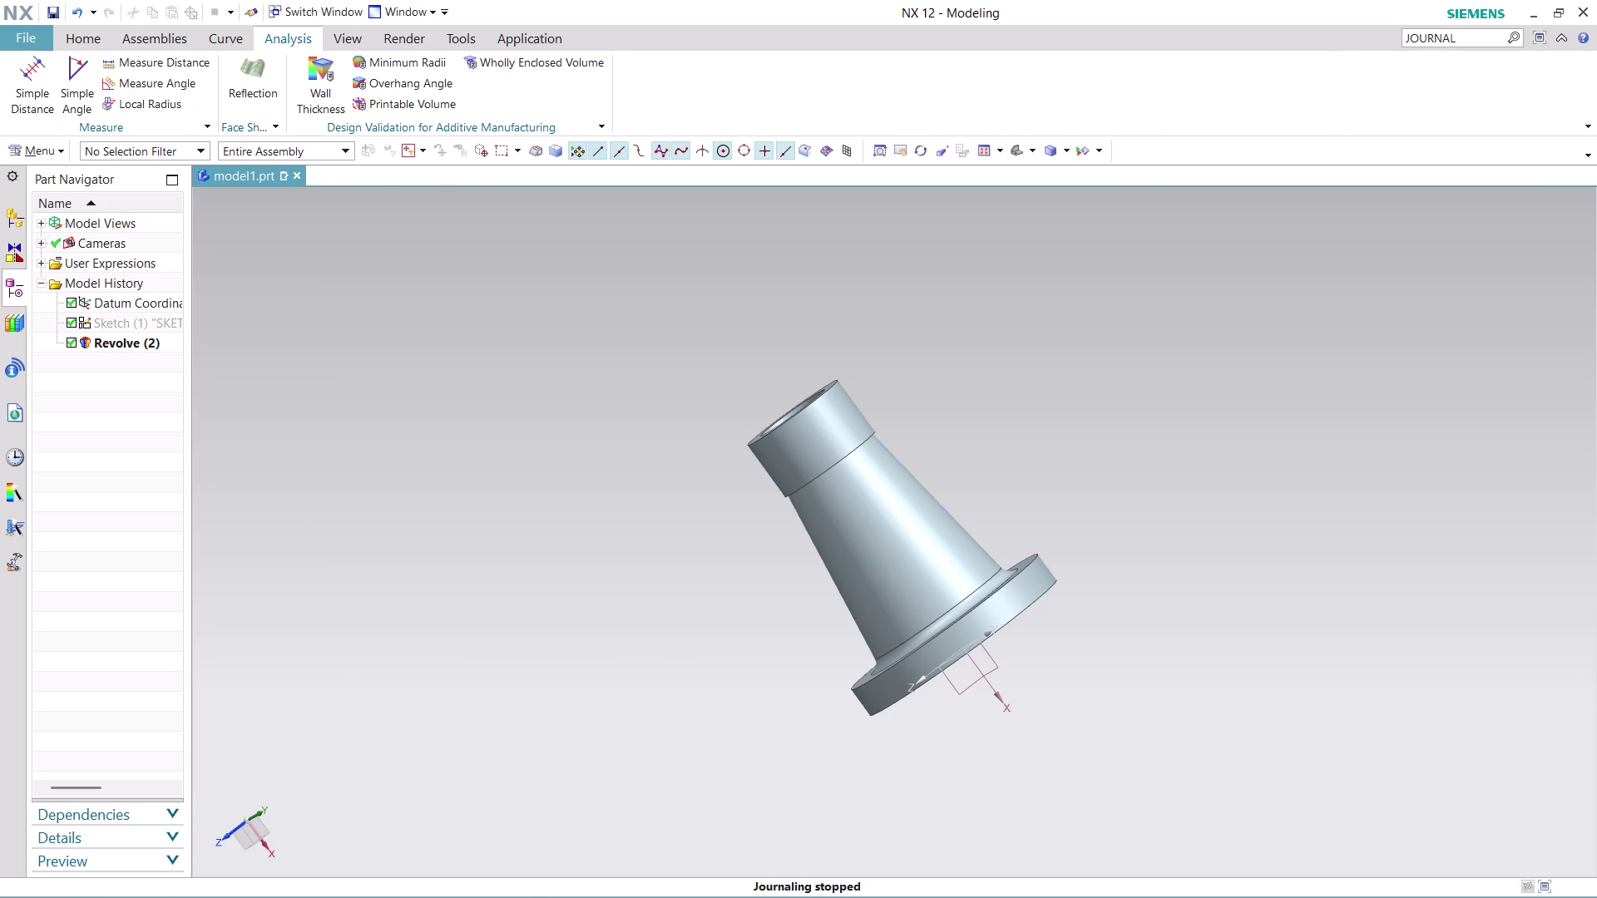
key(ctrl+s)
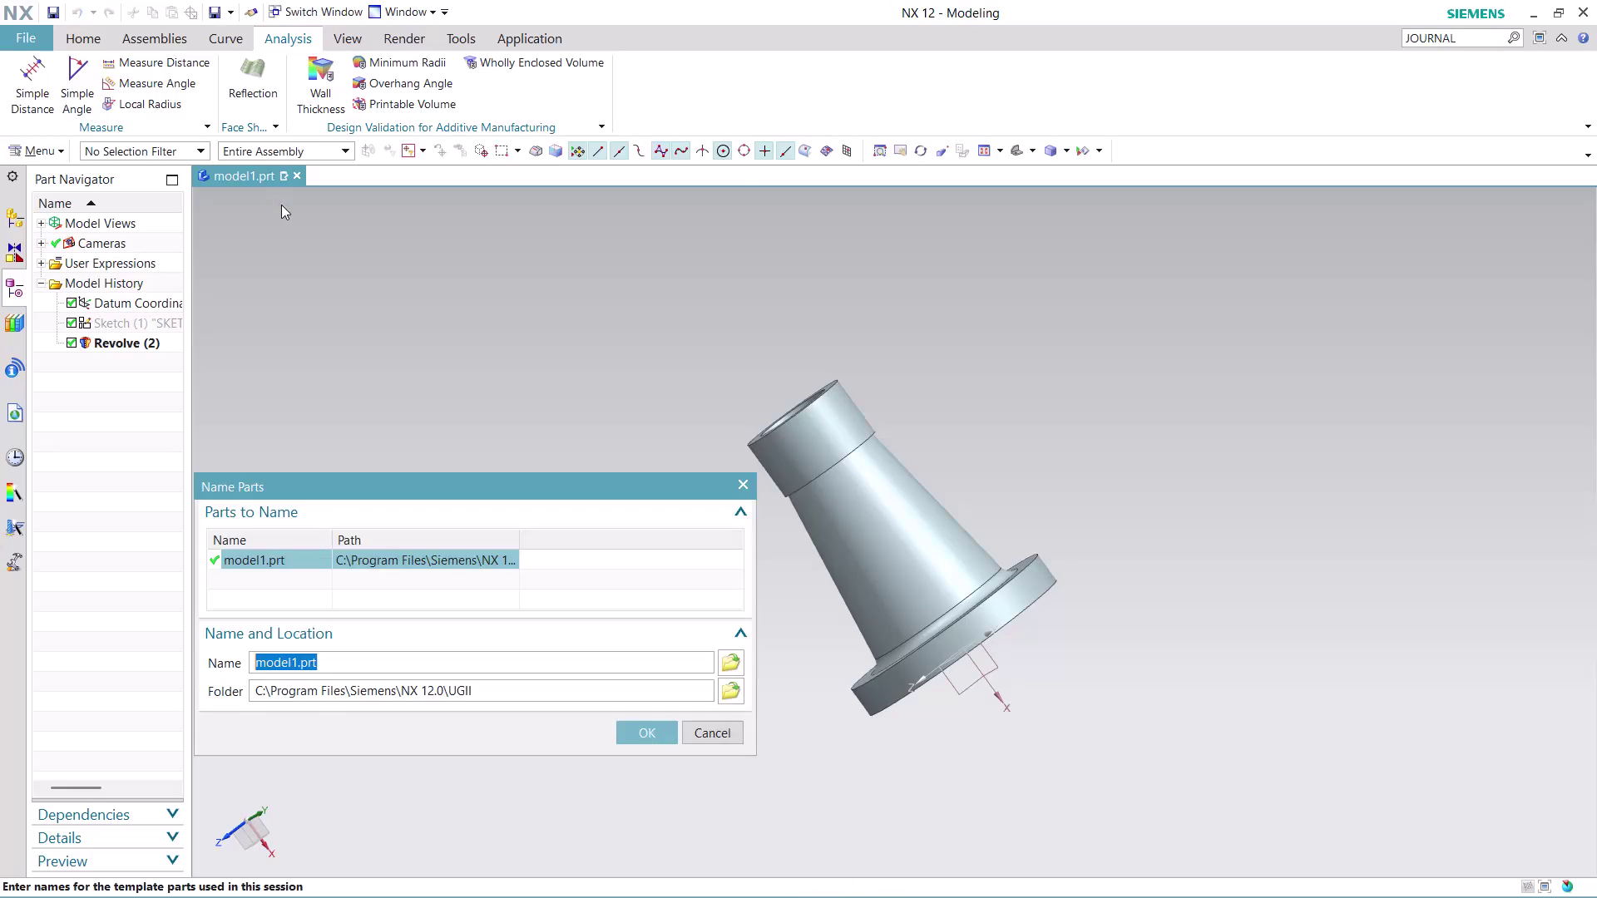
Browse to the Desktop's nx-cad drawing files folder as the save location.
click(727, 661)
click(247, 441)
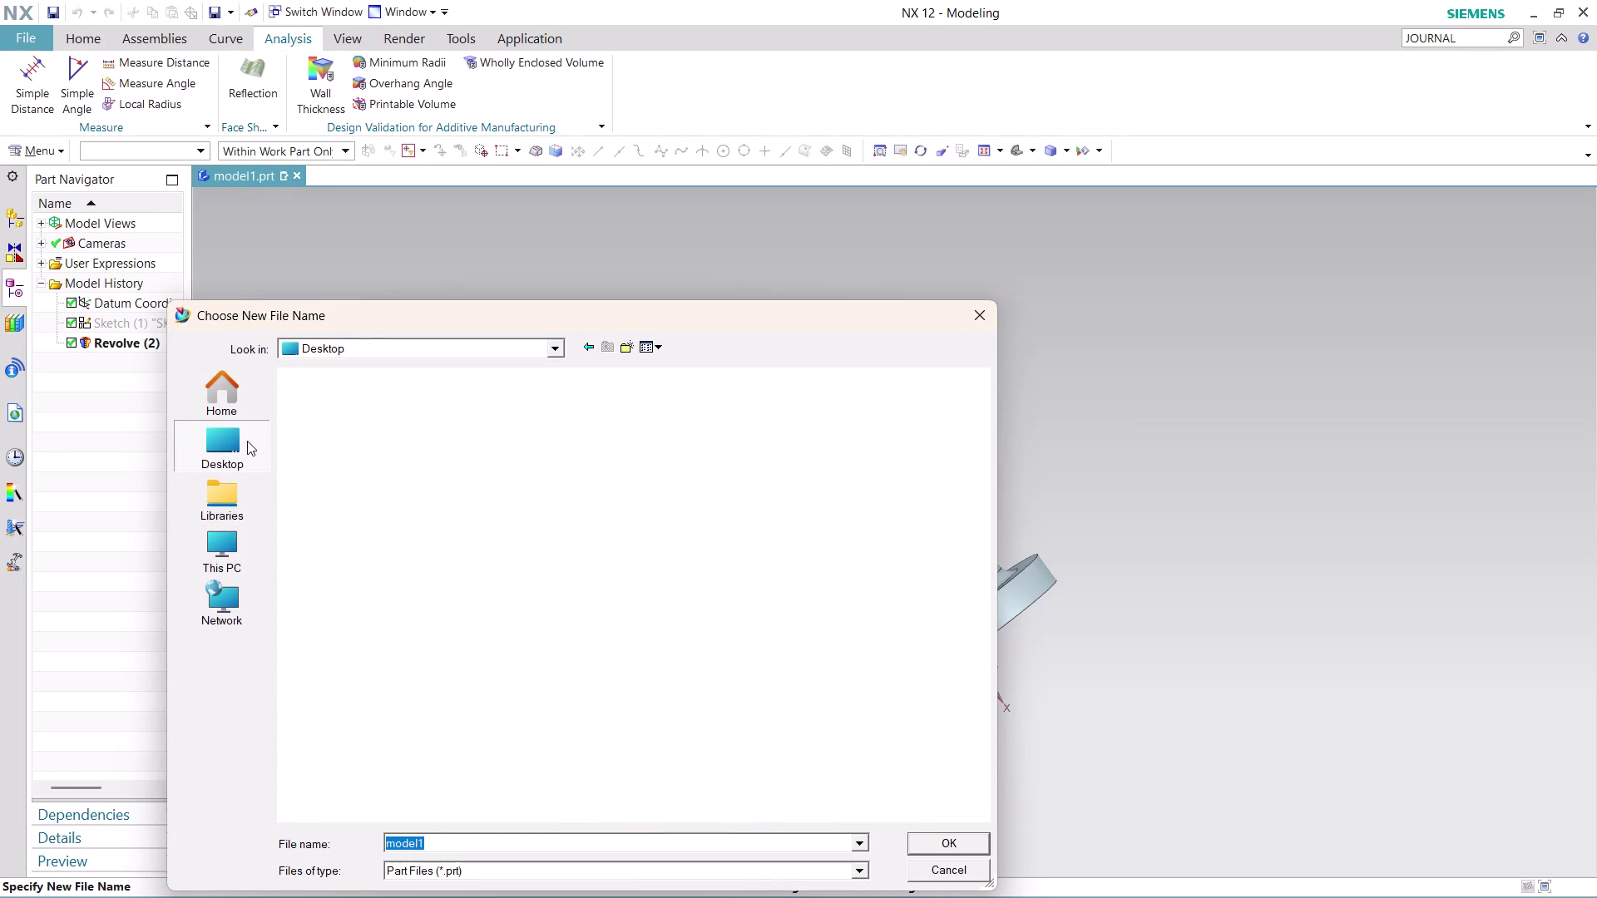
double_click(830, 680)
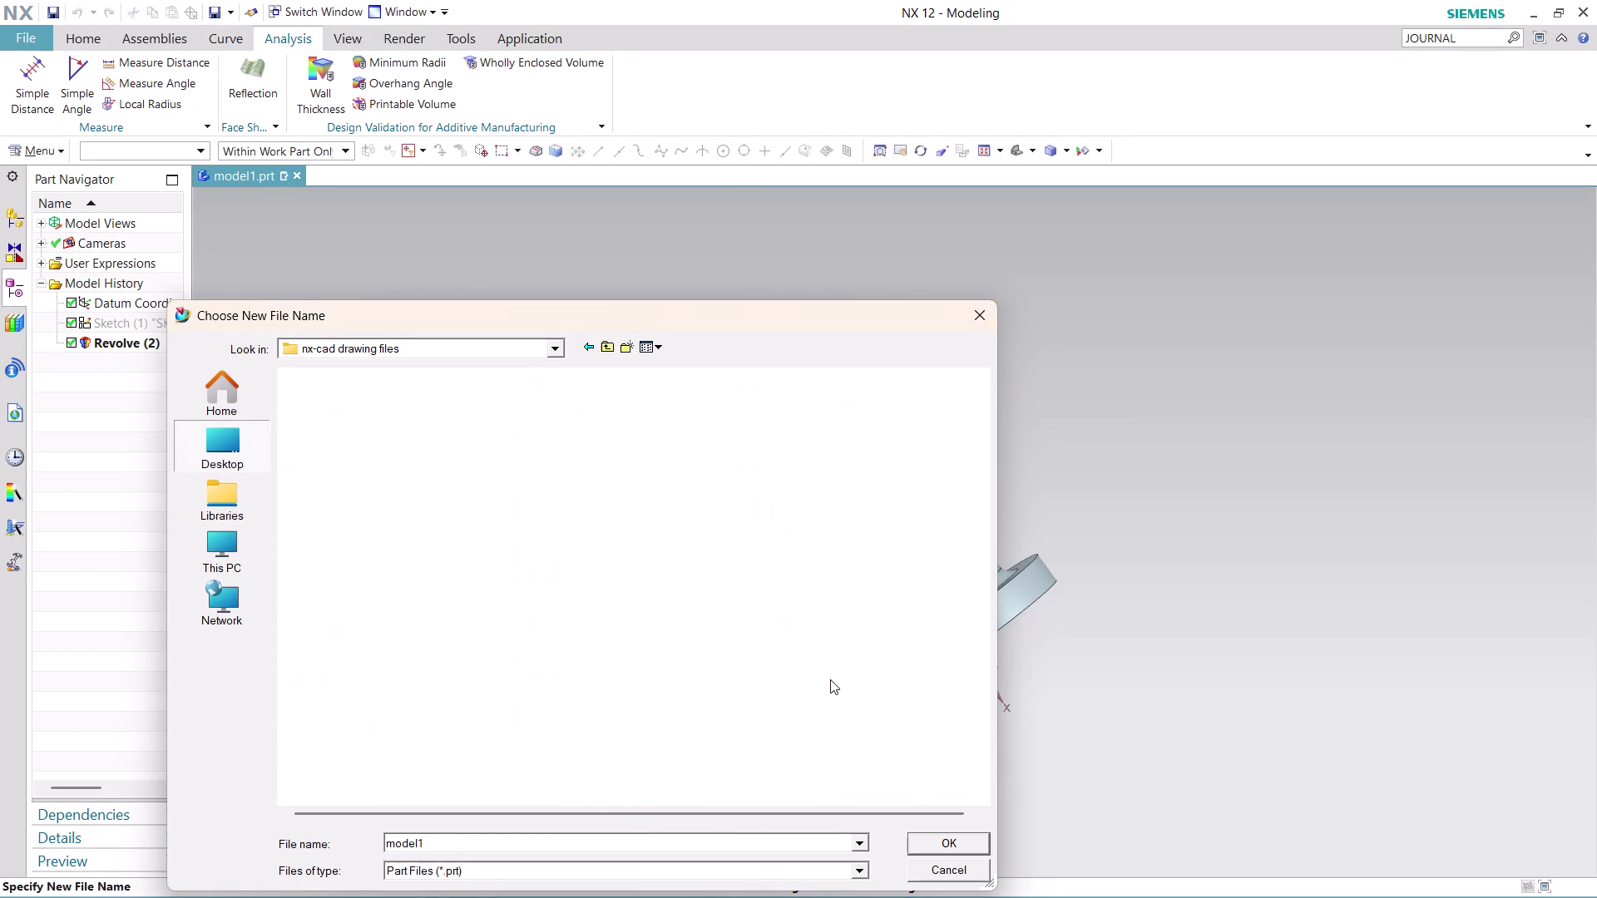
double_click(564, 833)
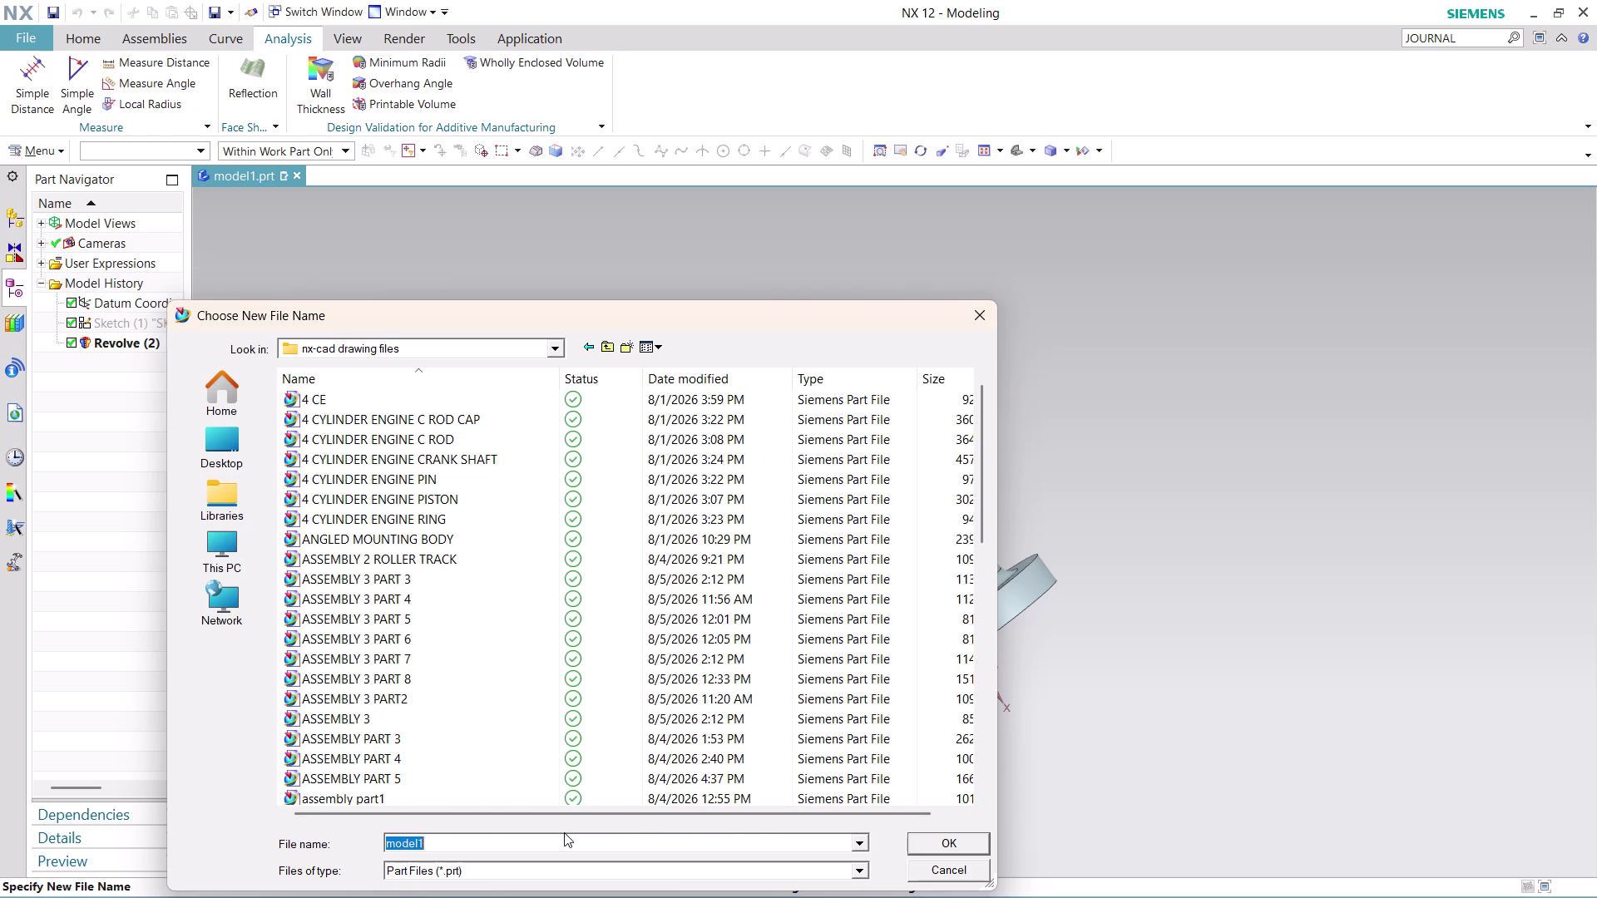
Name the file ASSEMBLY 4 PART1 and confirm saving the part.
click(556, 843)
text(ASSE)
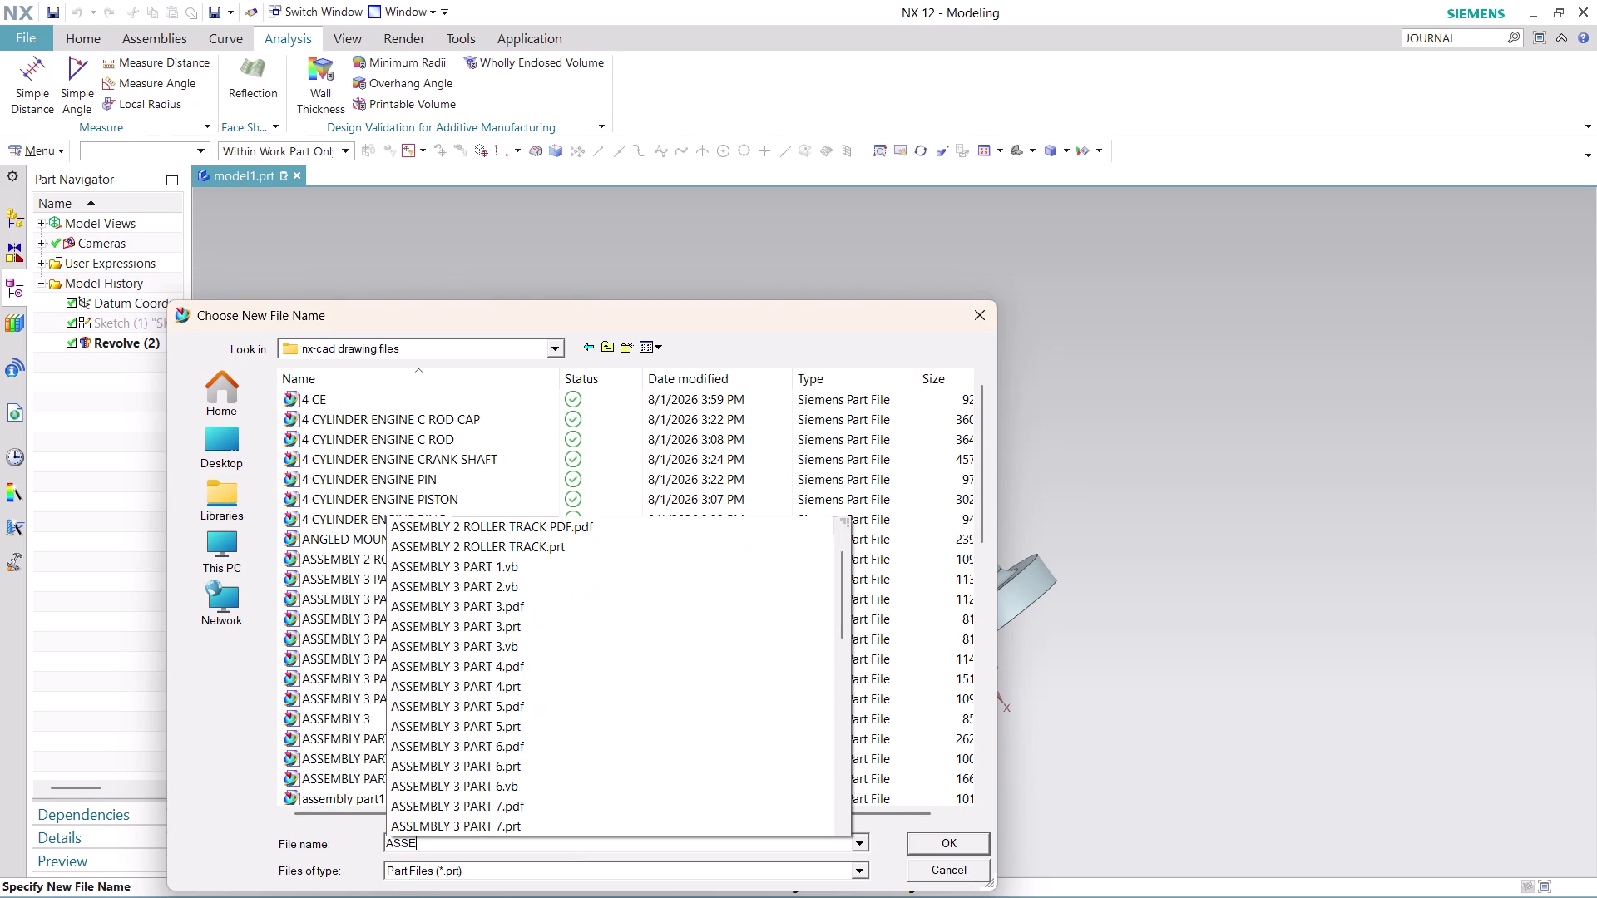
text(MBL)
key(y)
key(space)
text(4)
key(space)
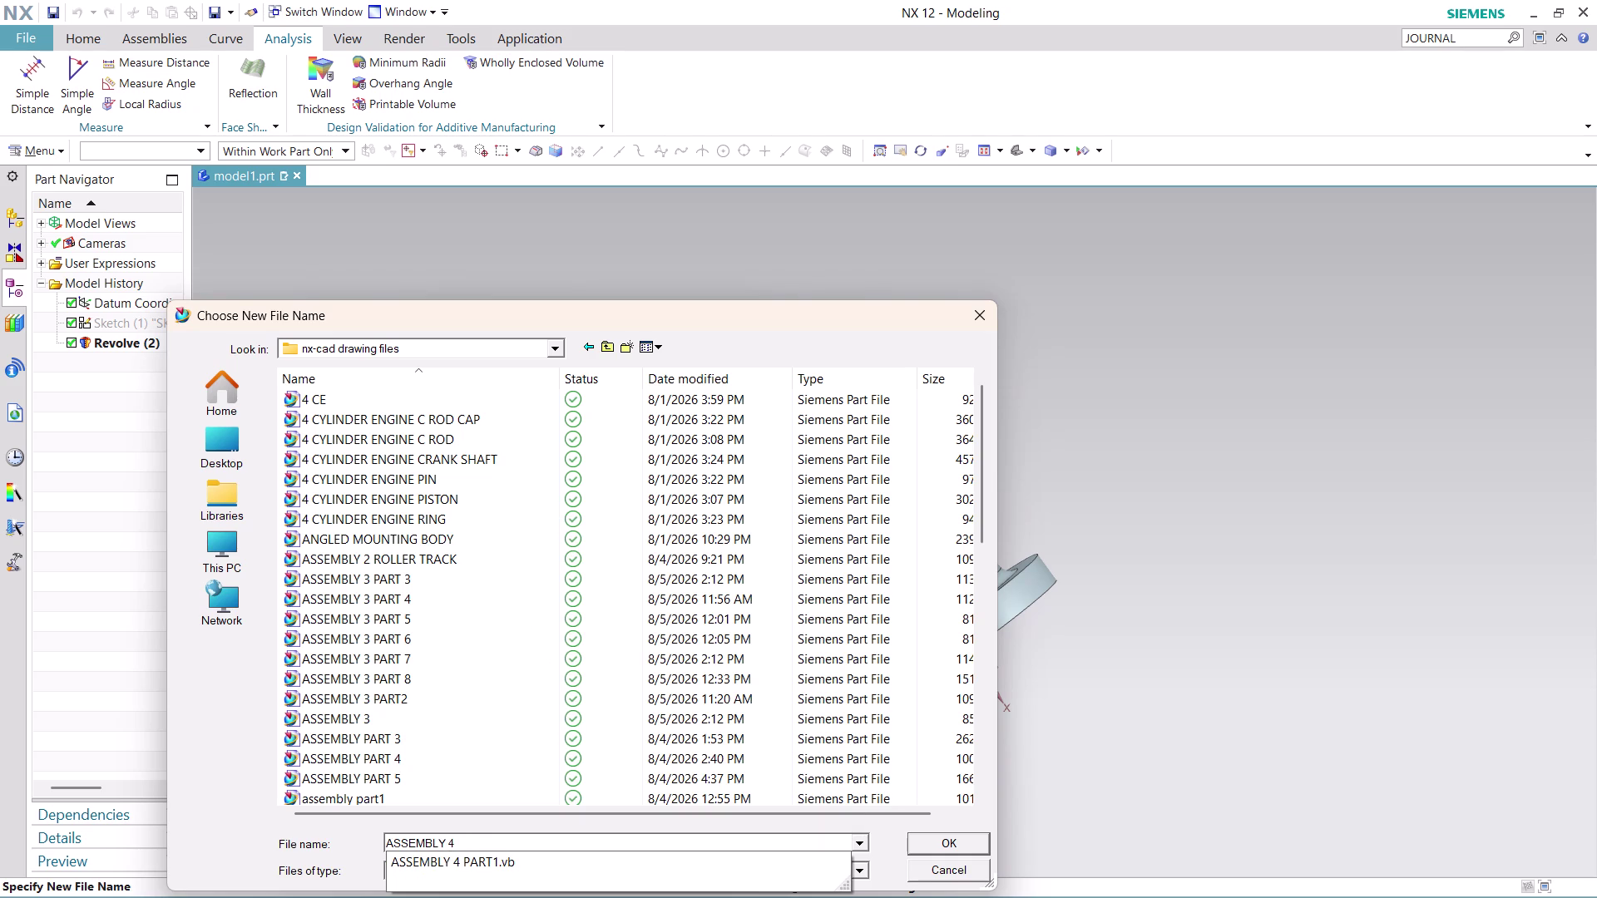
text(PART)
key(1)
click(932, 842)
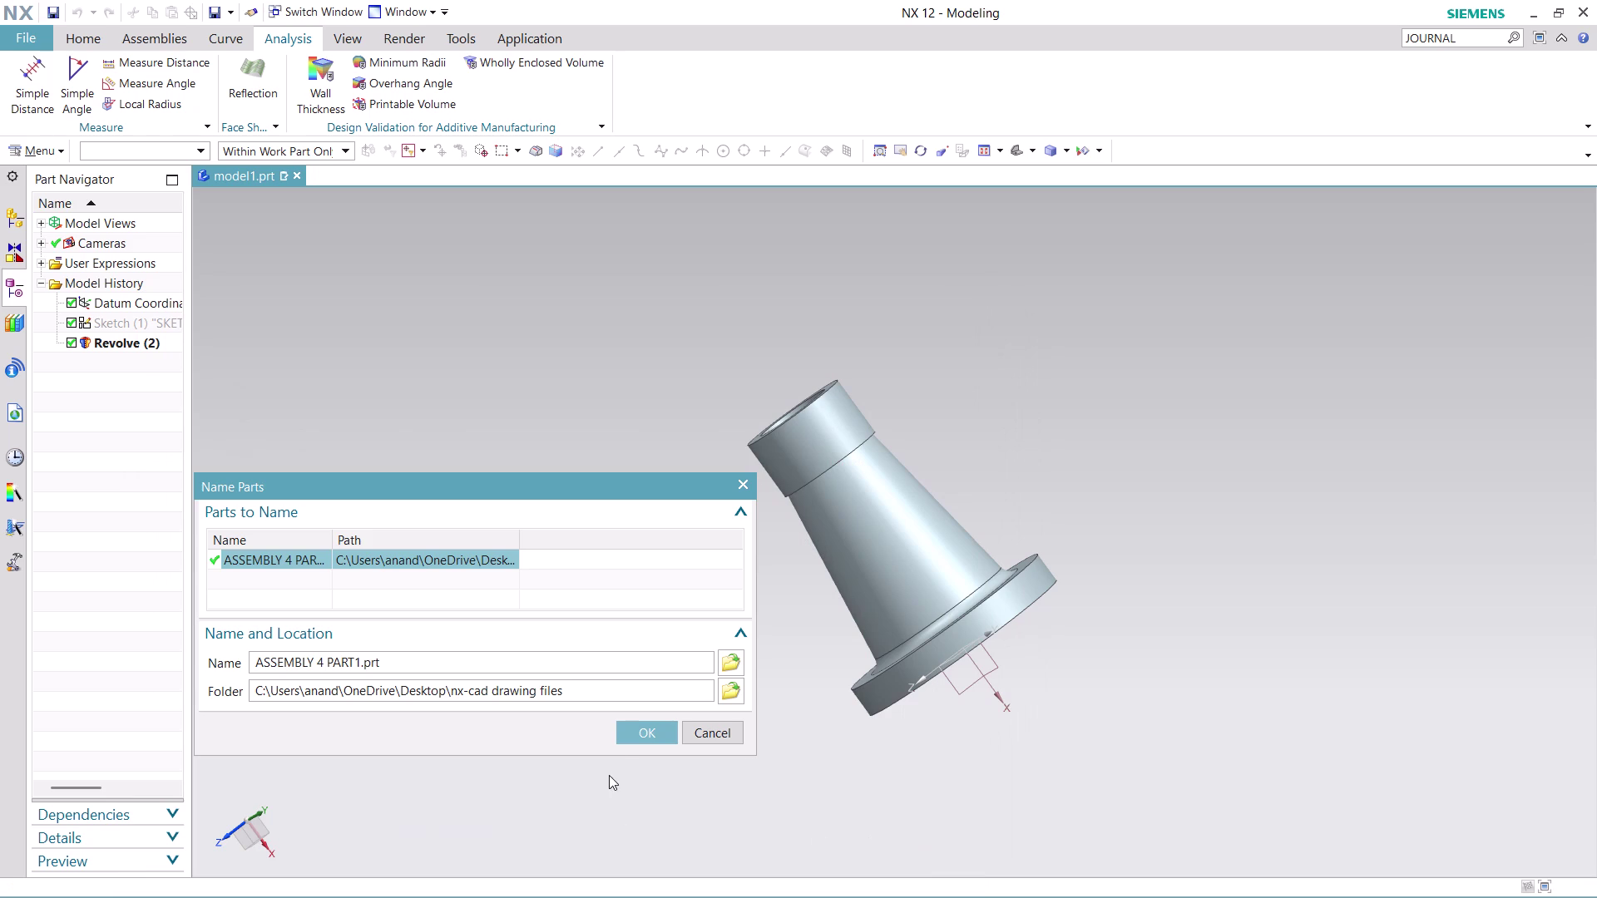
click(632, 730)
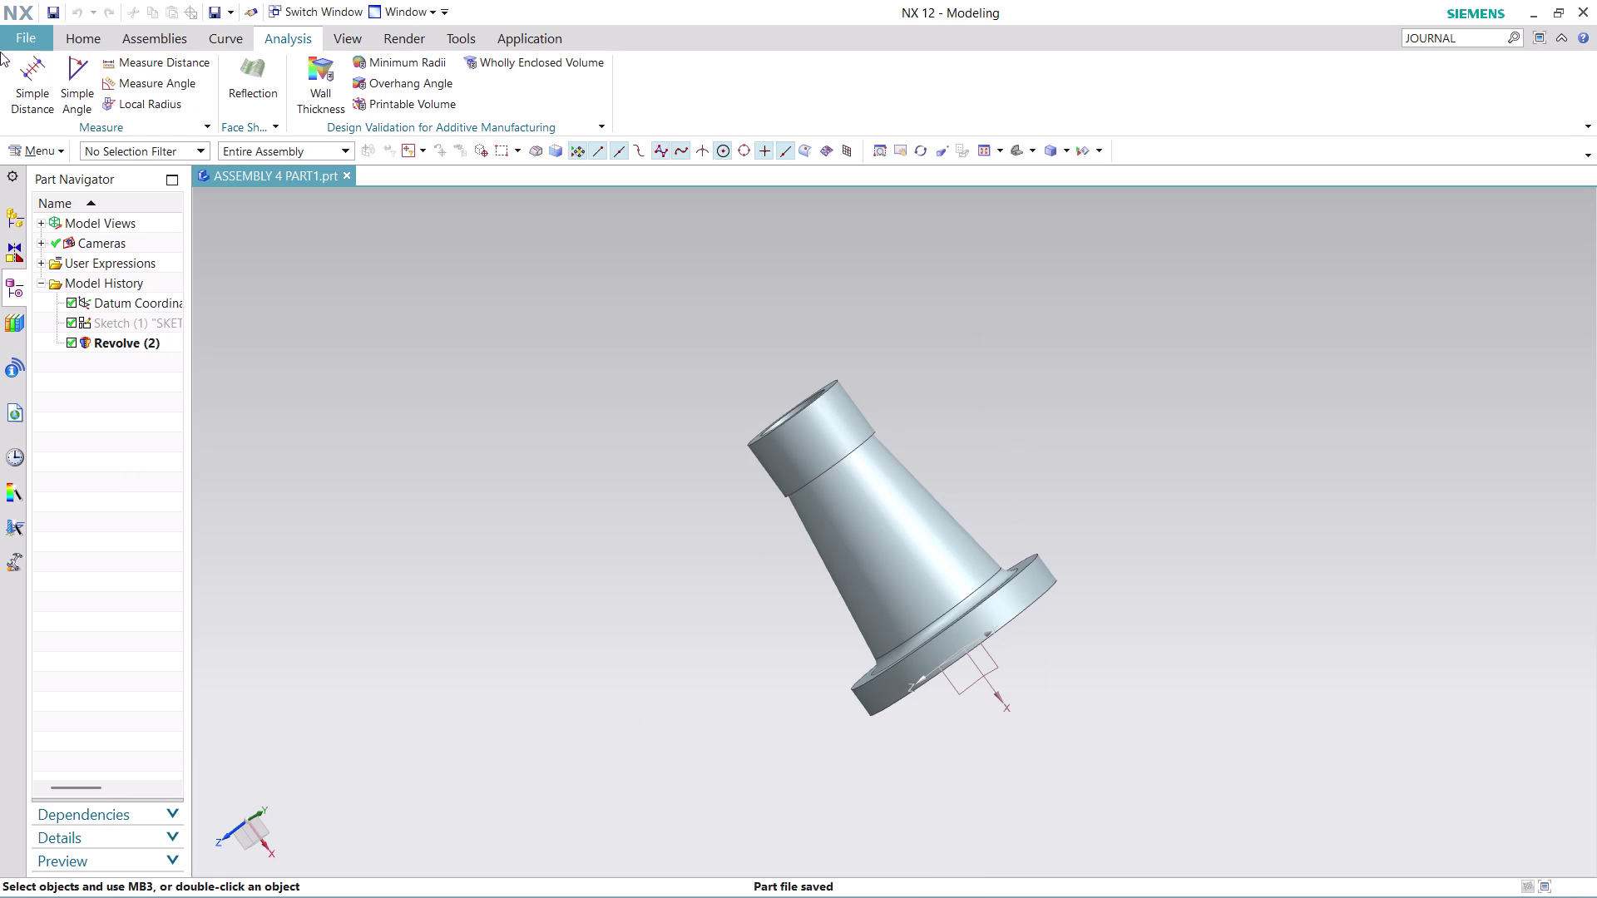
click(7, 37)
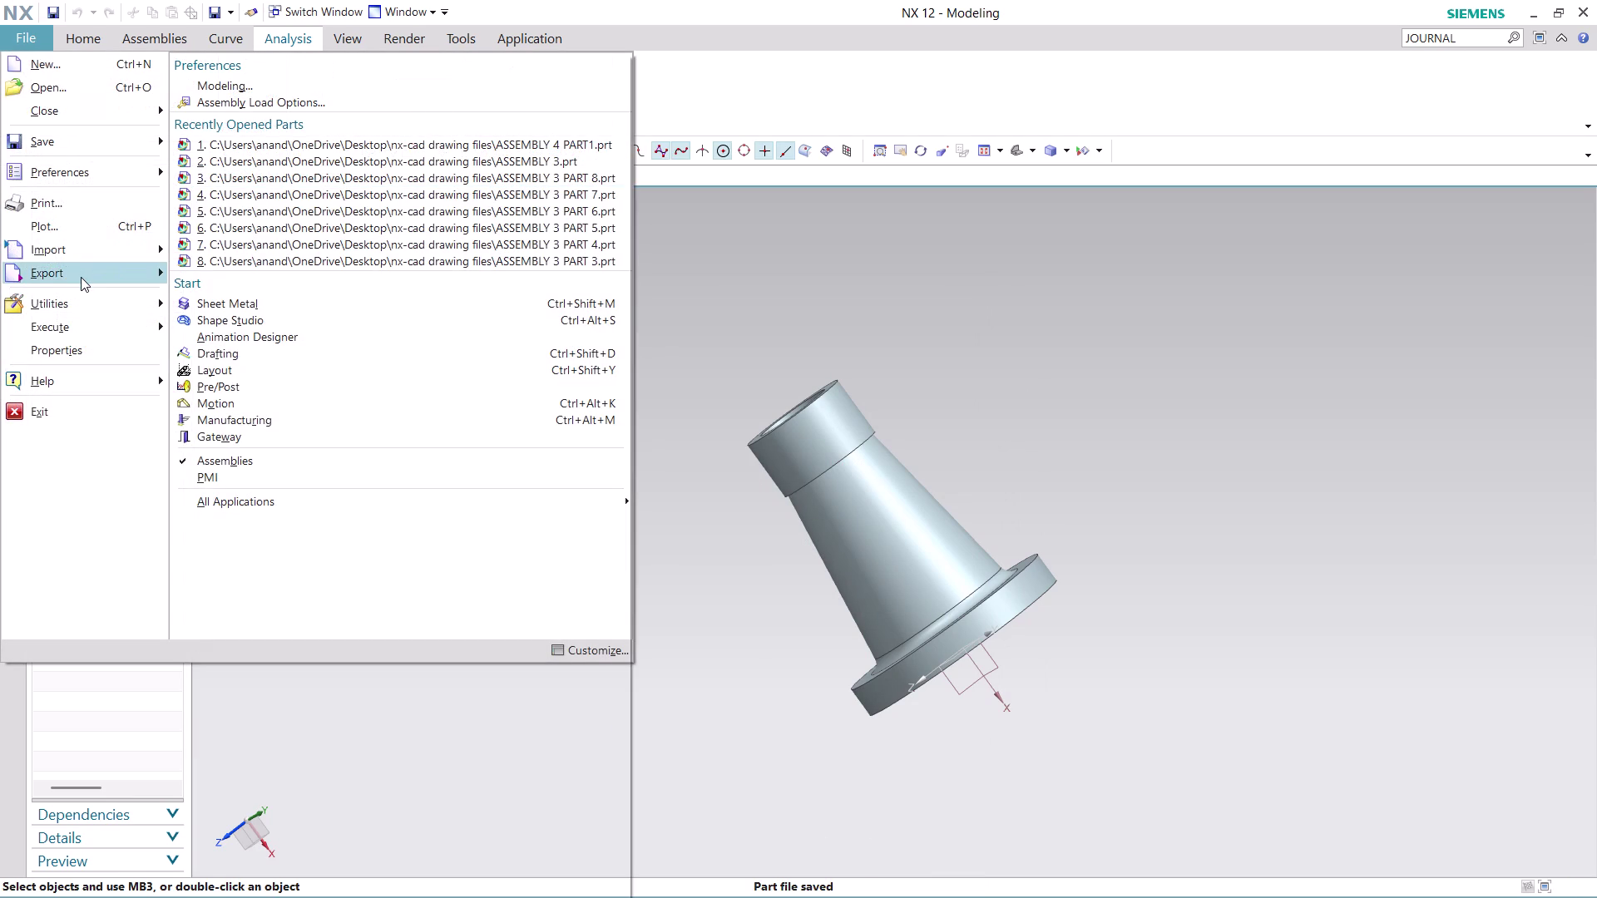
click(339, 252)
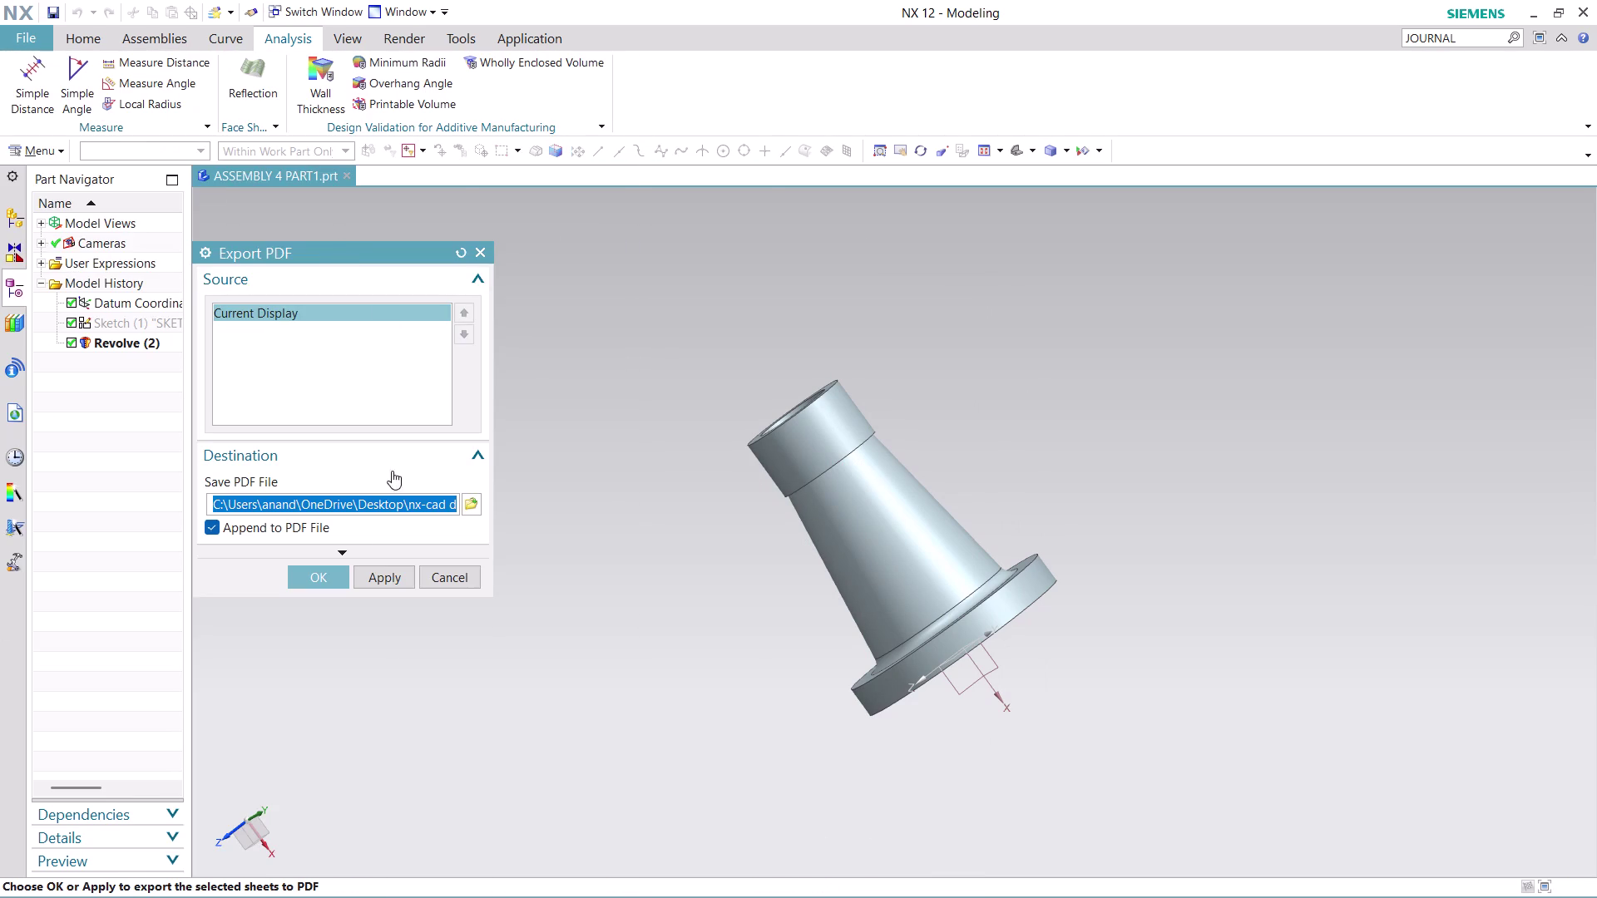
click(334, 584)
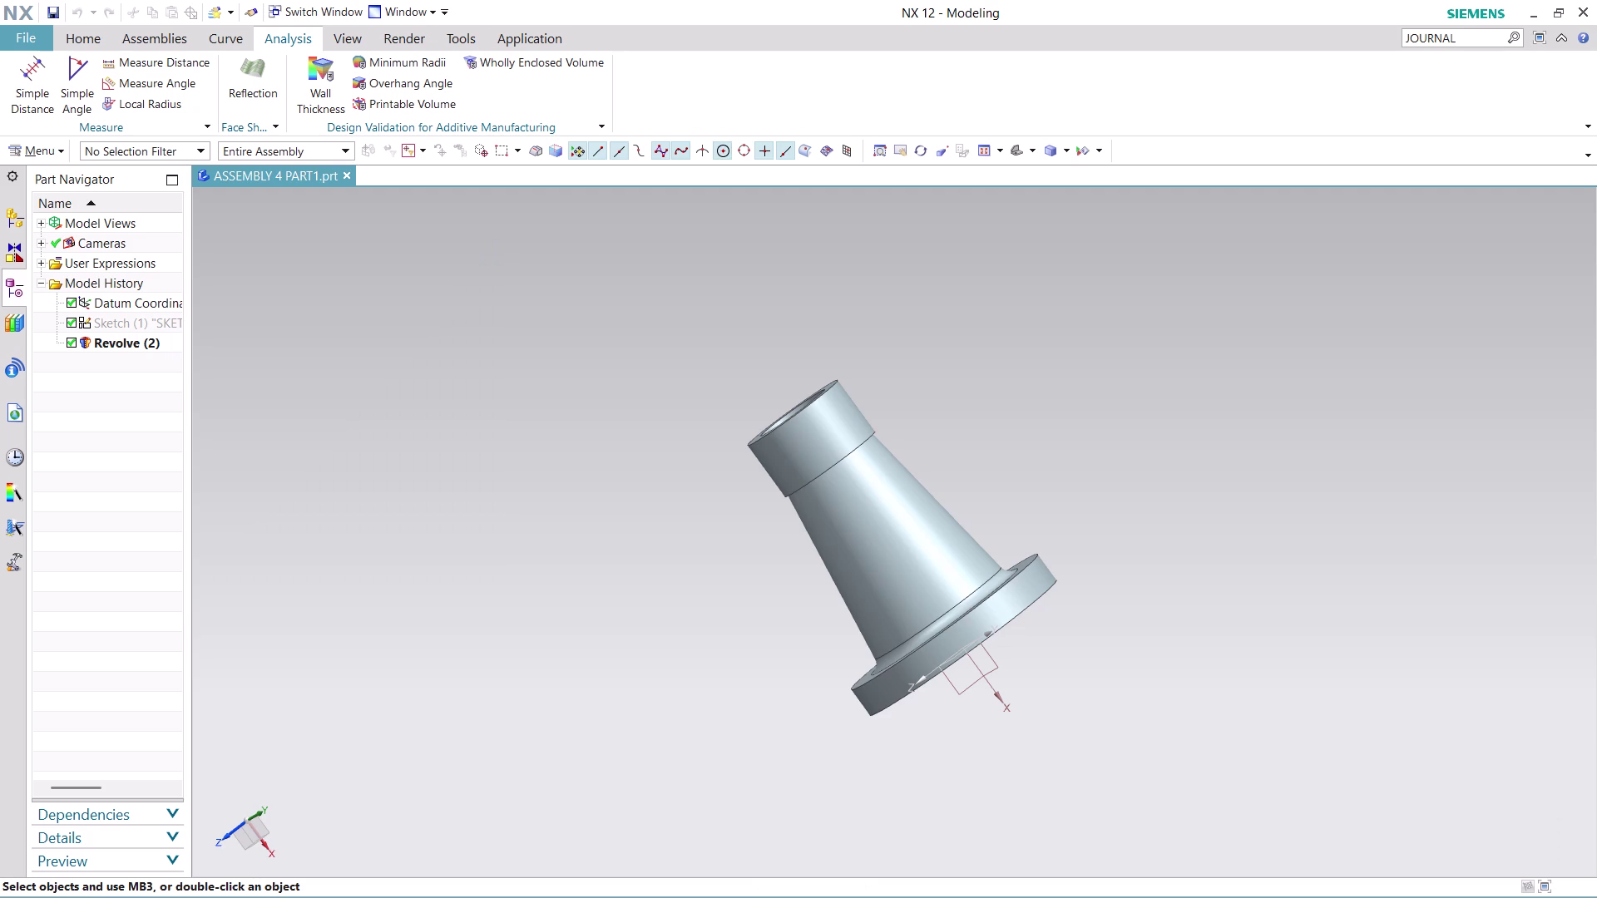